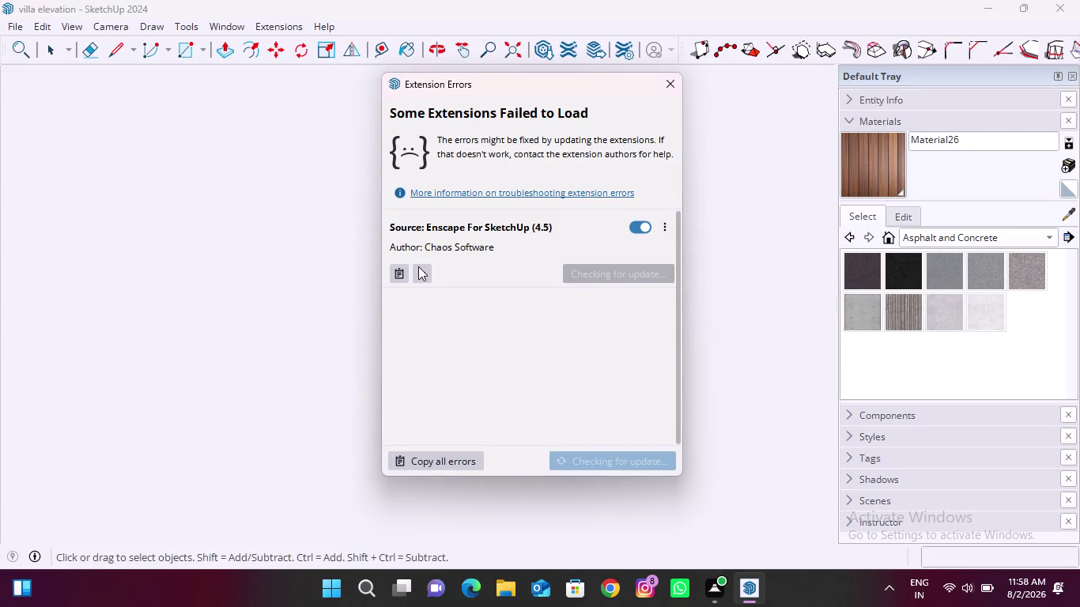
Close the Extension Errors notice to reveal the villa elevation model.
click(672, 80)
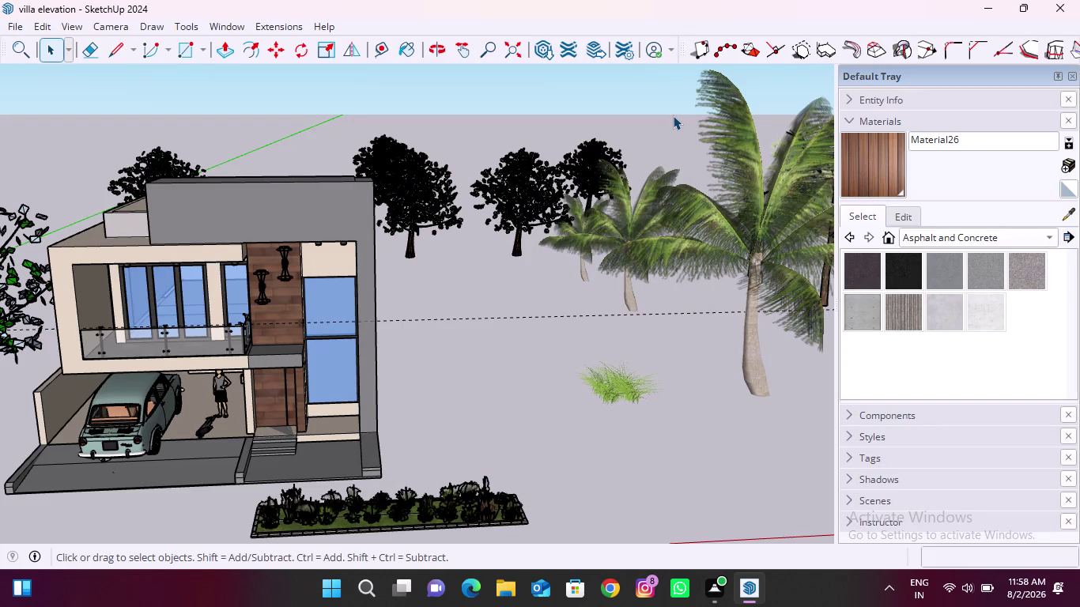
scroll(down, 3)
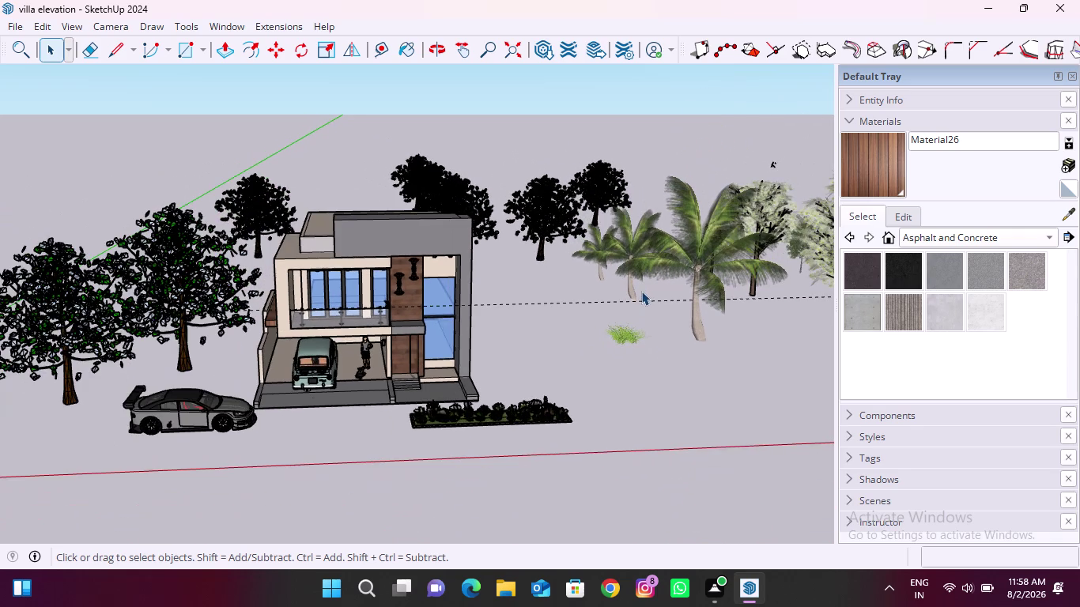
Delete a stray item, open the villa group, and start moving the carport woman figure.
scroll(up, 3)
scroll(up, 3)
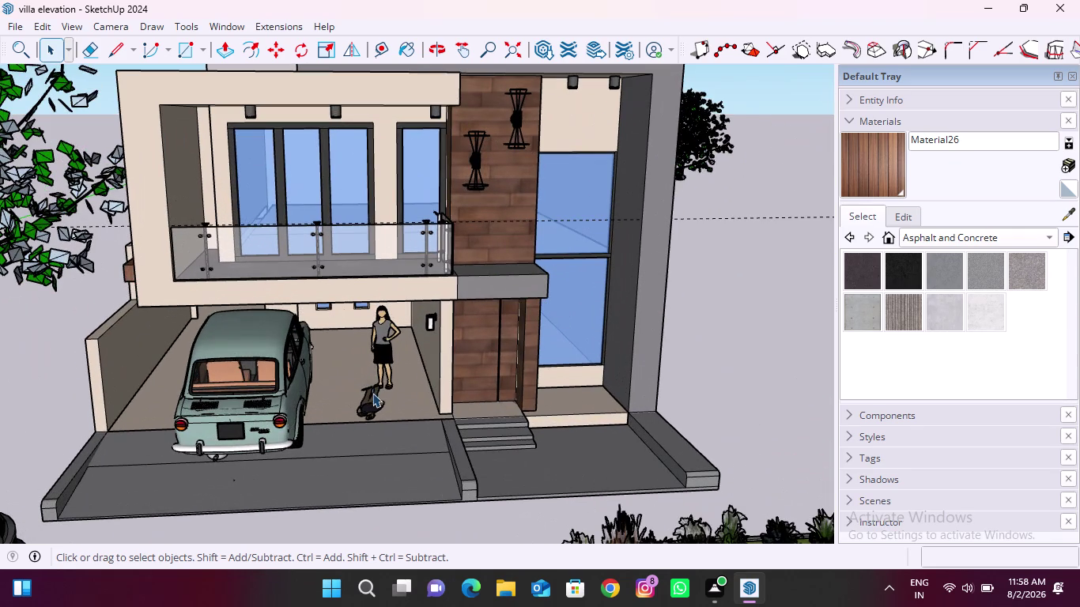
click(372, 393)
key(Delete)
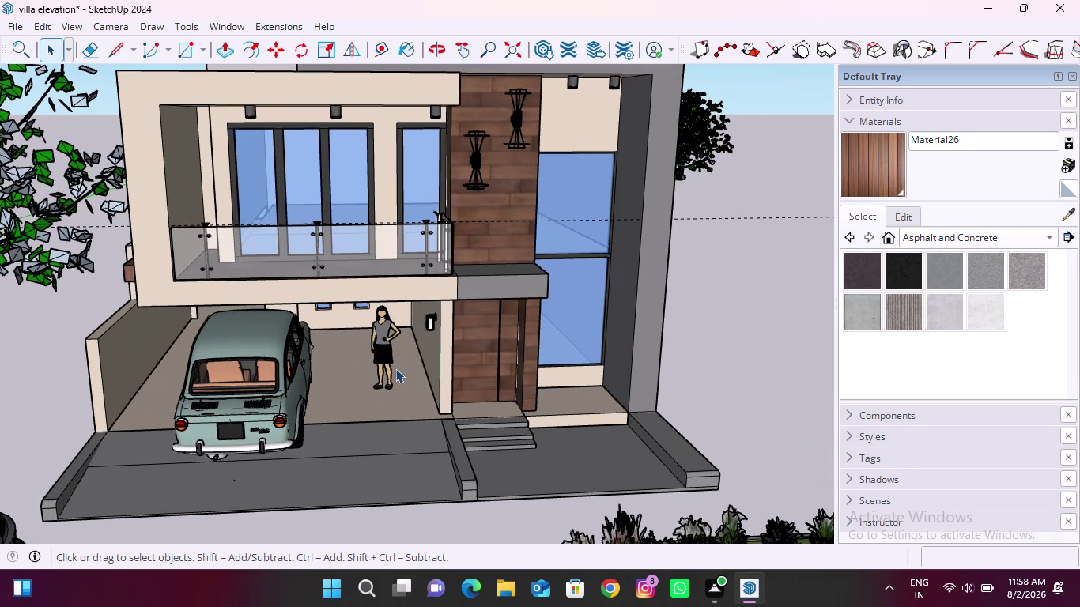
click(389, 355)
double_click(388, 355)
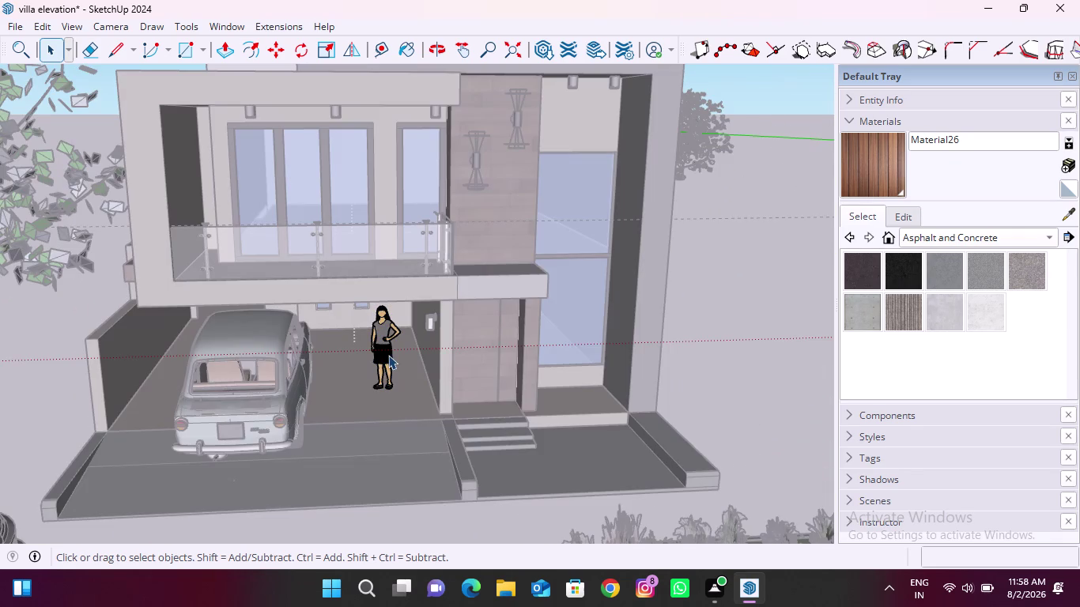
click(388, 365)
key(m)
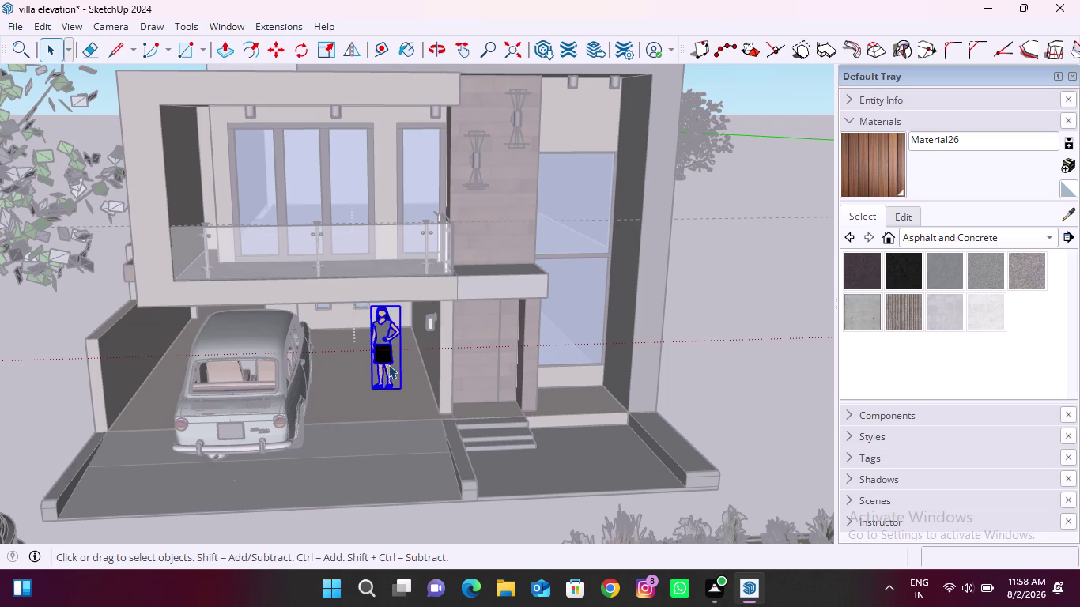
click(398, 386)
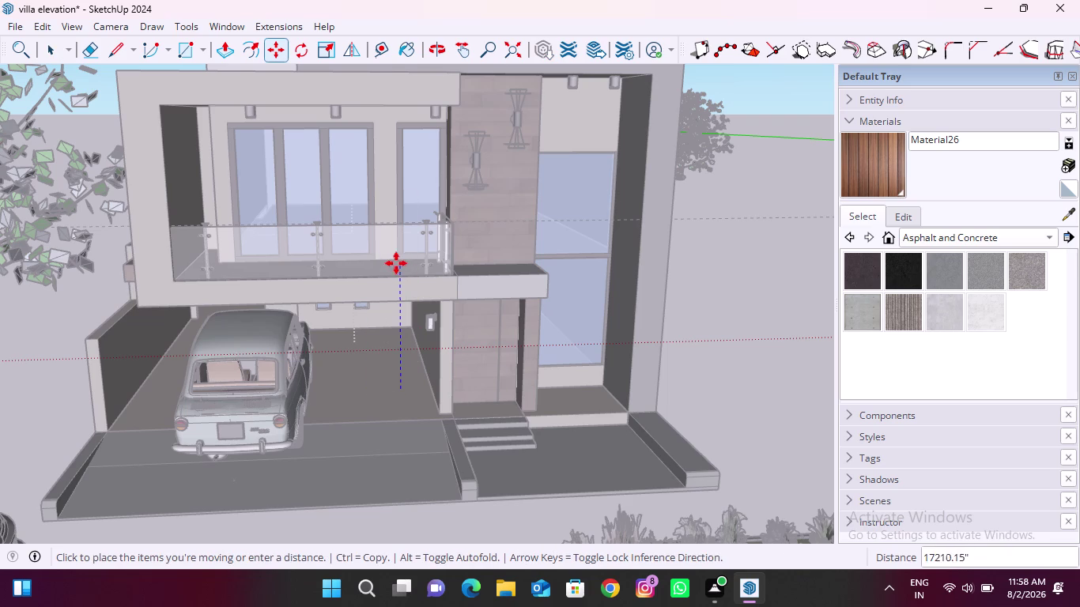
Set the woman figure down on the upper-floor balcony floor, repositioning it after orbiting.
middle_drag(396, 276, 384, 312)
scroll(up, 3)
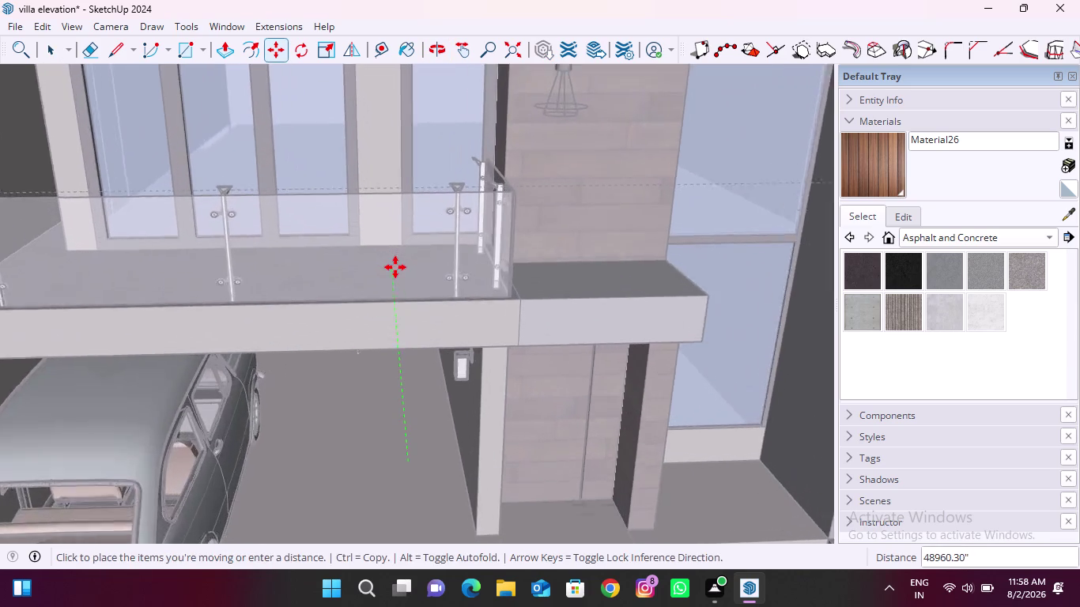
scroll(up, 3)
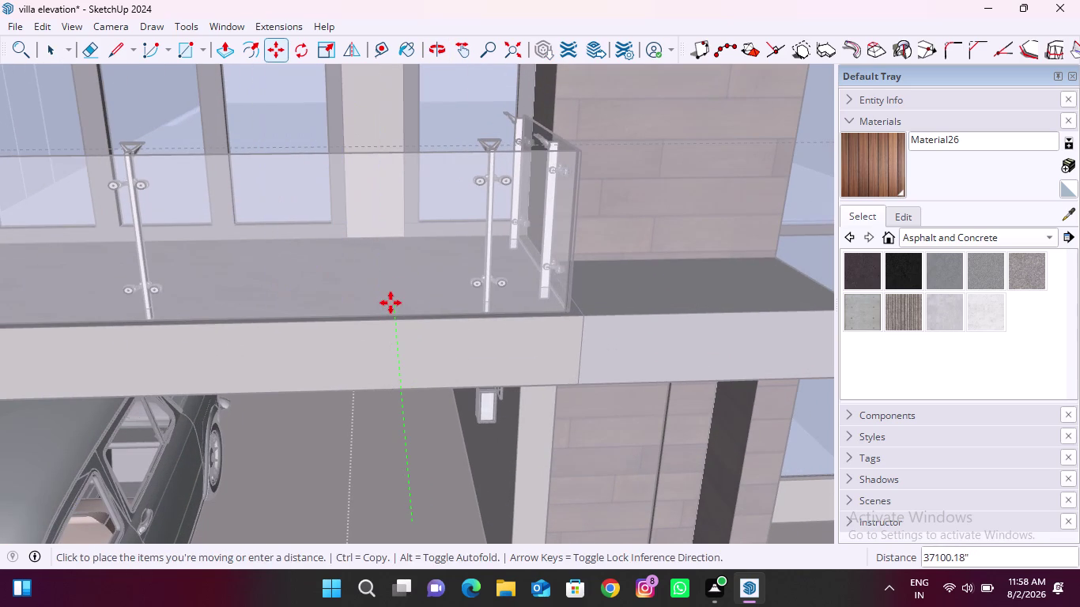
click(380, 310)
middle_drag(391, 274, 361, 340)
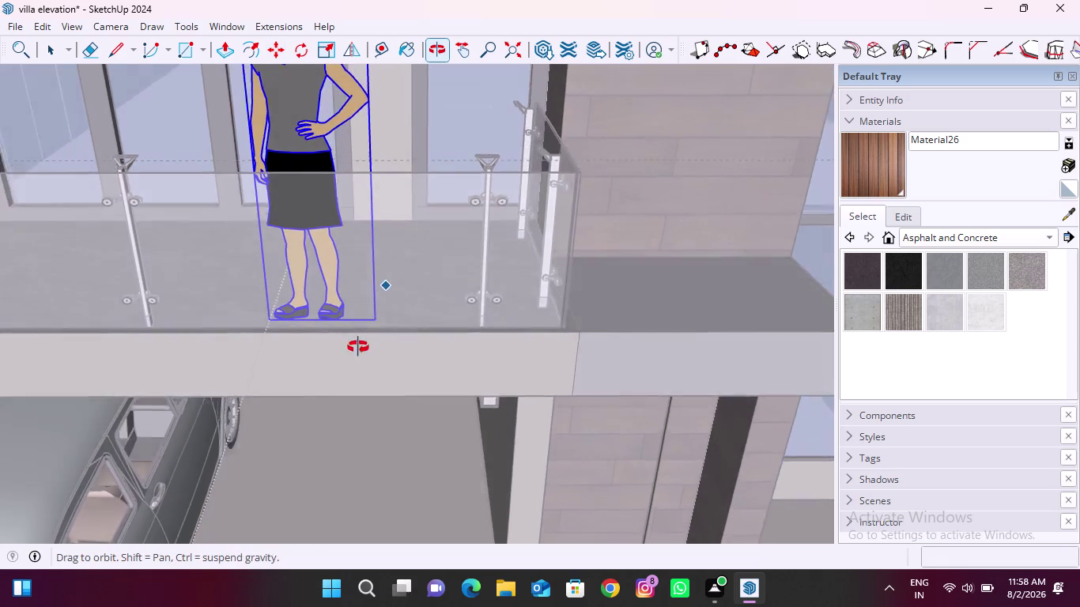
middle_drag(361, 339, 345, 367)
middle_drag(360, 208, 299, 349)
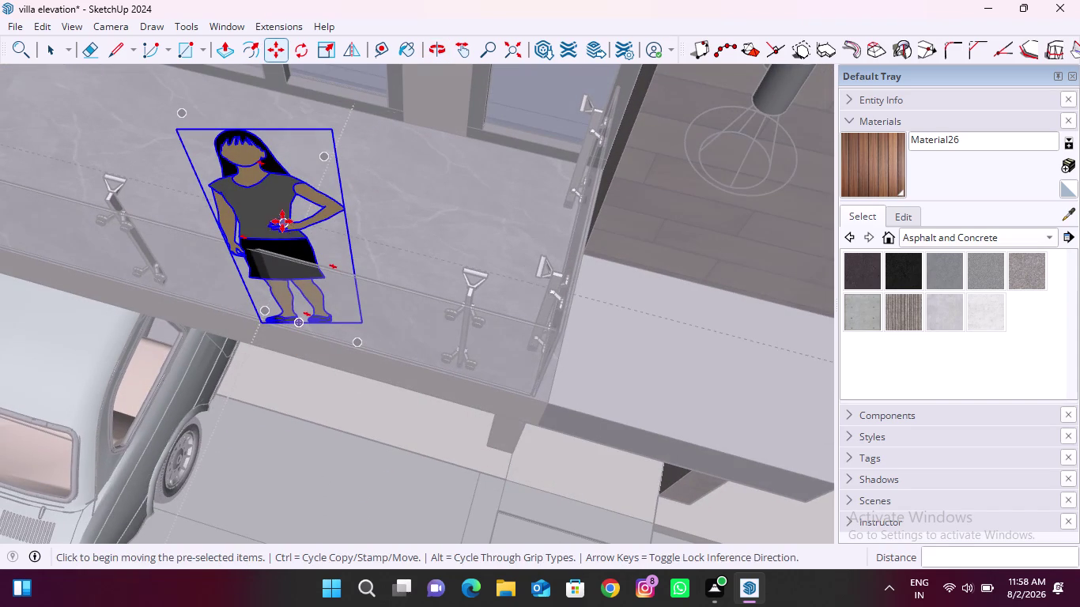
click(283, 220)
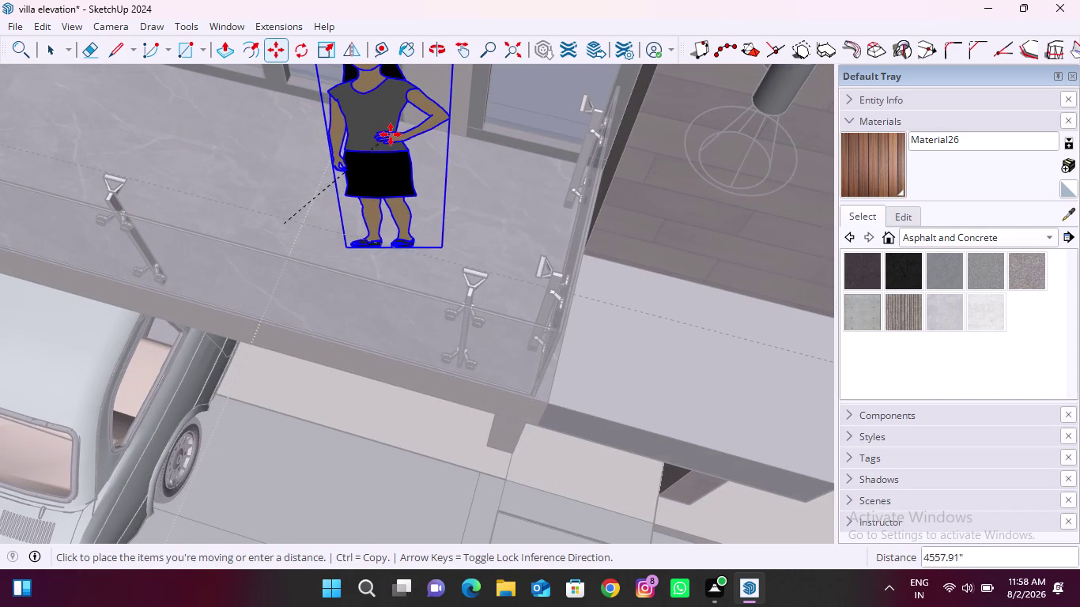
click(405, 118)
Orbit out to the villa front and exit the villa group.
scroll(down, 3)
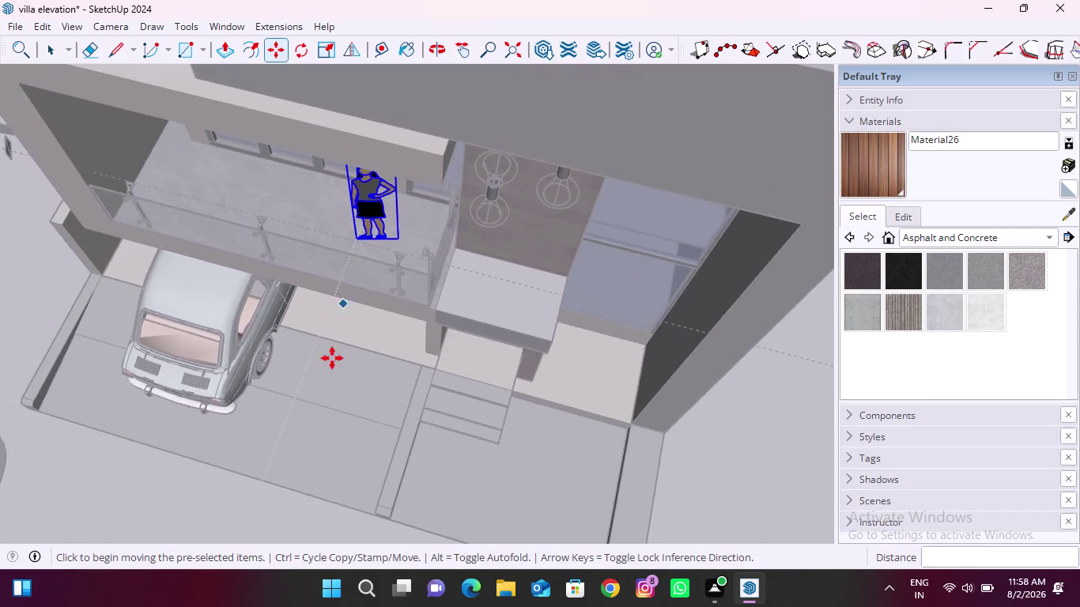
middle_drag(341, 349, 453, 272)
key(space)
key(space)
click(743, 306)
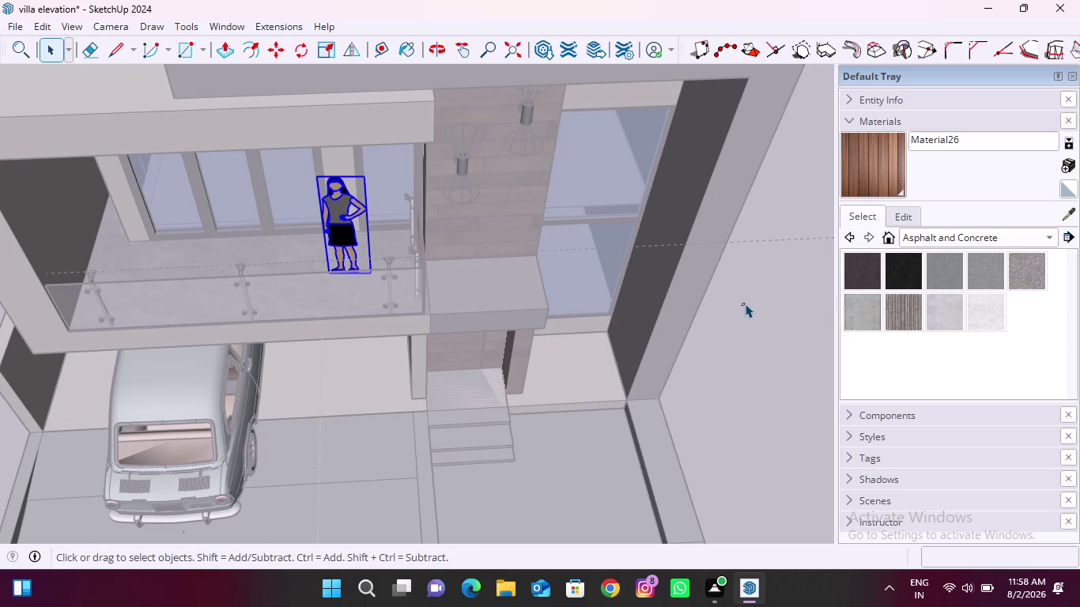
click(753, 303)
click(800, 278)
Delete another selected object and orbit to view the whole villa site.
scroll(down, 3)
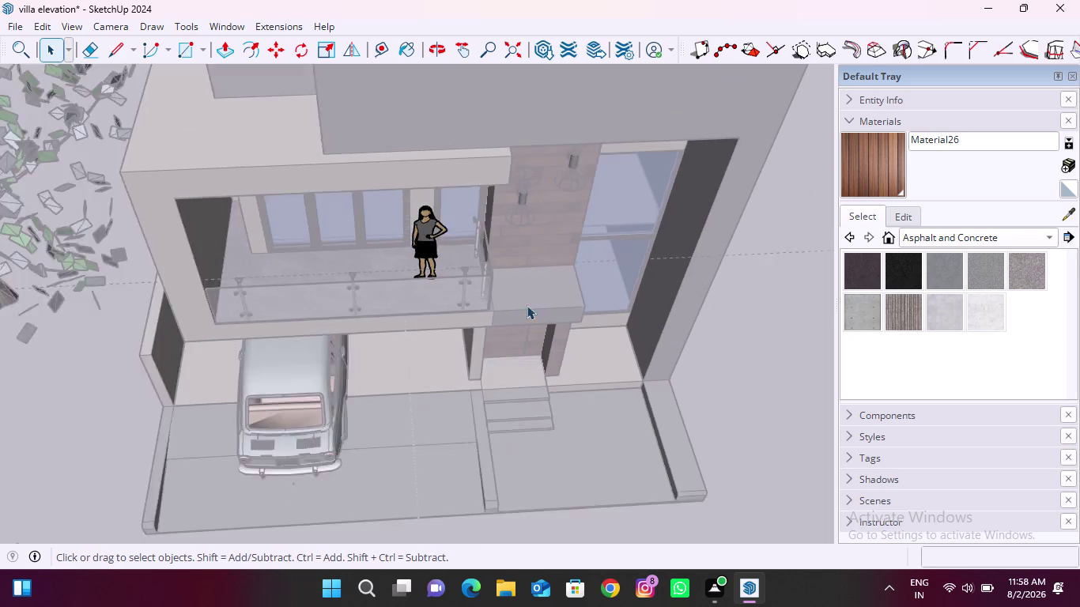
scroll(down, 3)
key(Escape)
key(Escape)
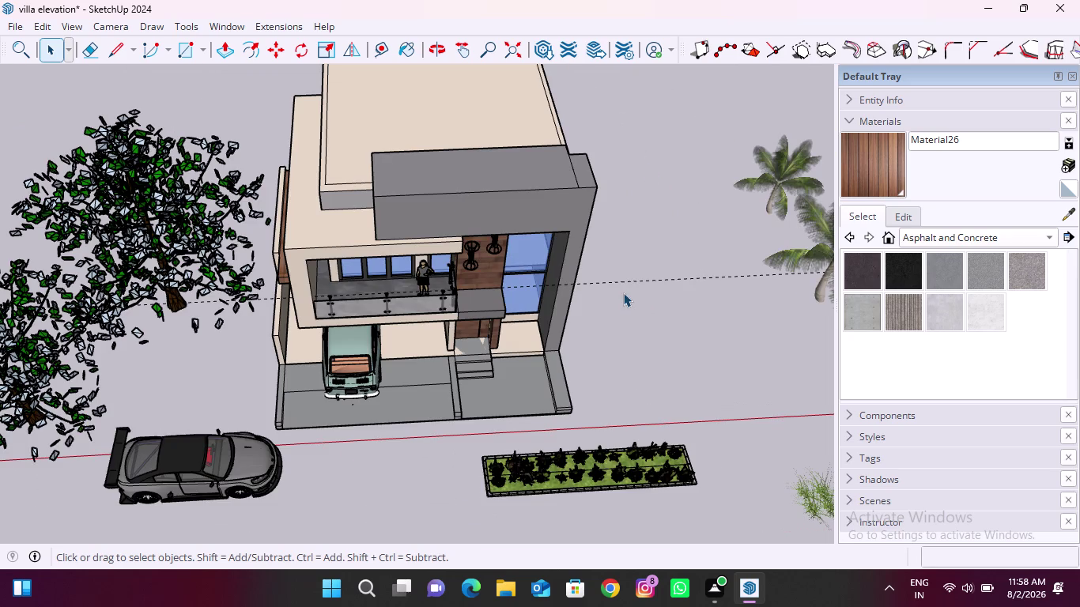
click(634, 282)
key(Delete)
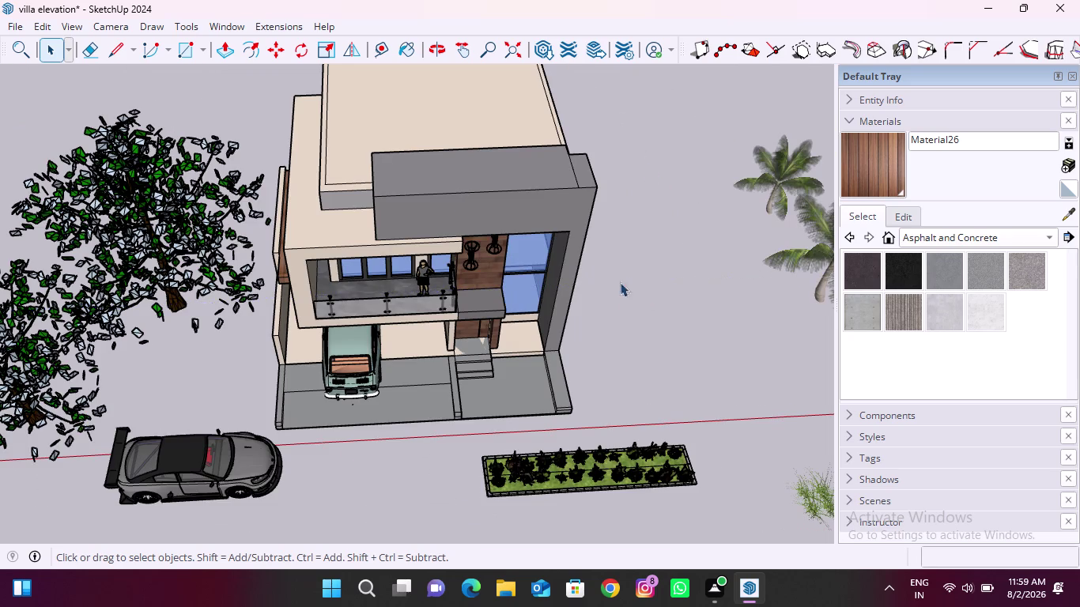
scroll(down, 3)
middle_drag(472, 405, 417, 267)
scroll(up, 3)
click(233, 21)
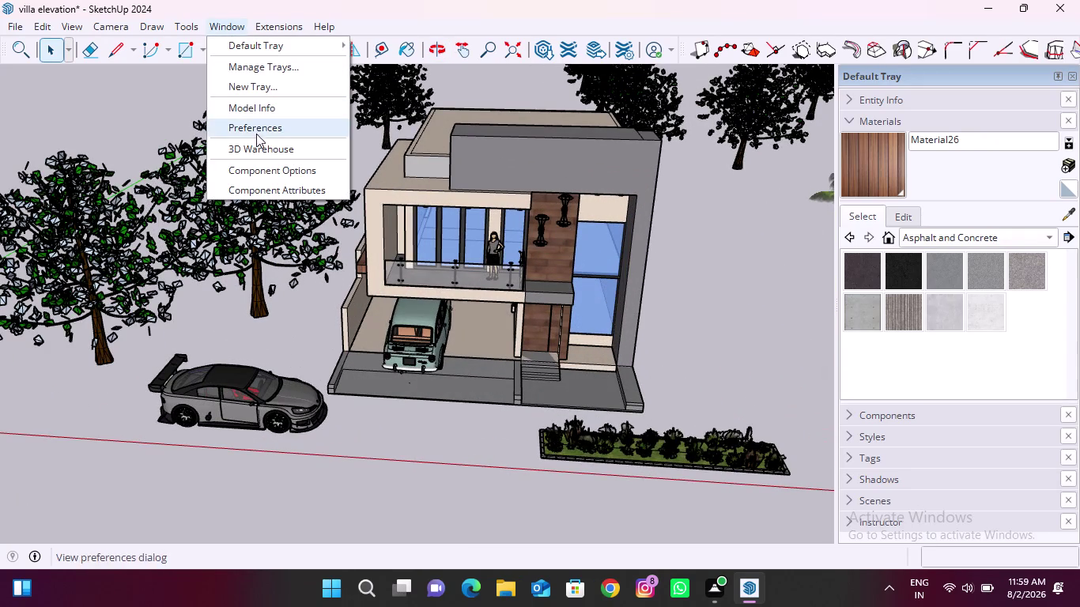
Open 3D Warehouse and search 'flower pots', returning 1,114 model results.
click(259, 144)
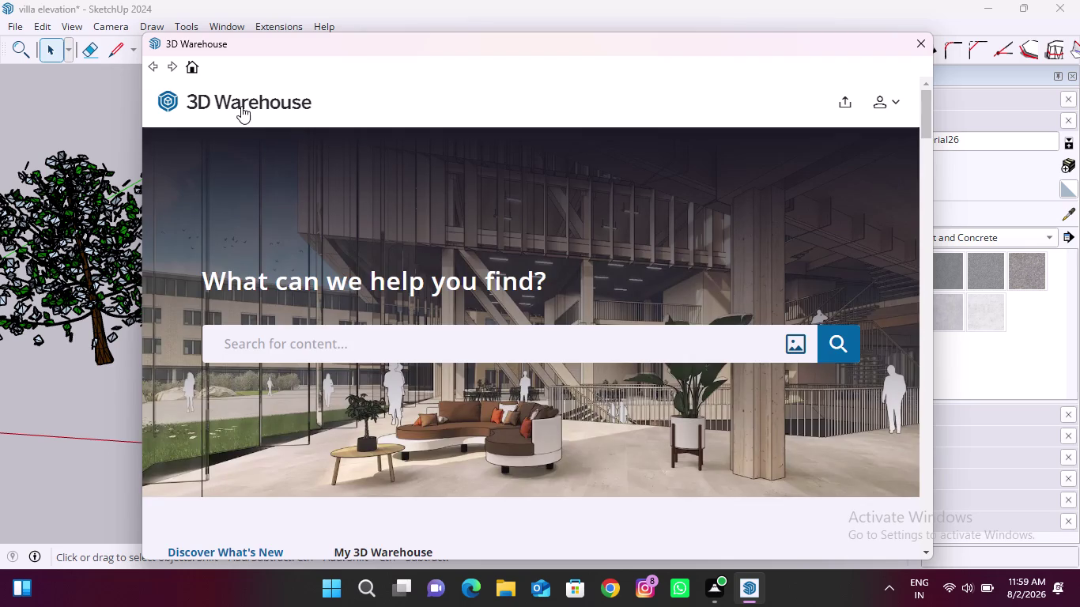
click(369, 351)
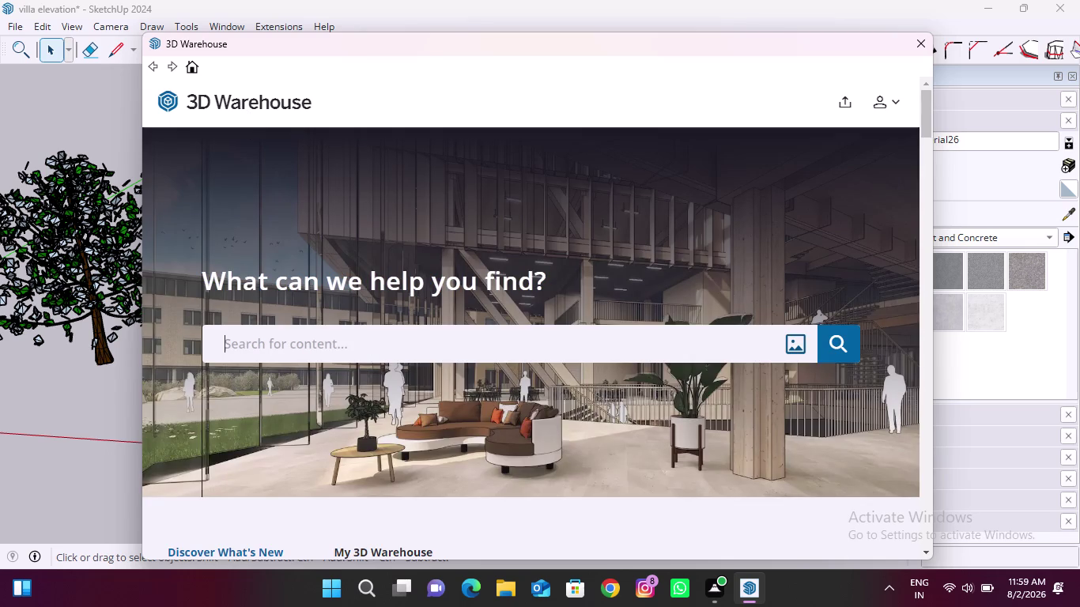
text(f)
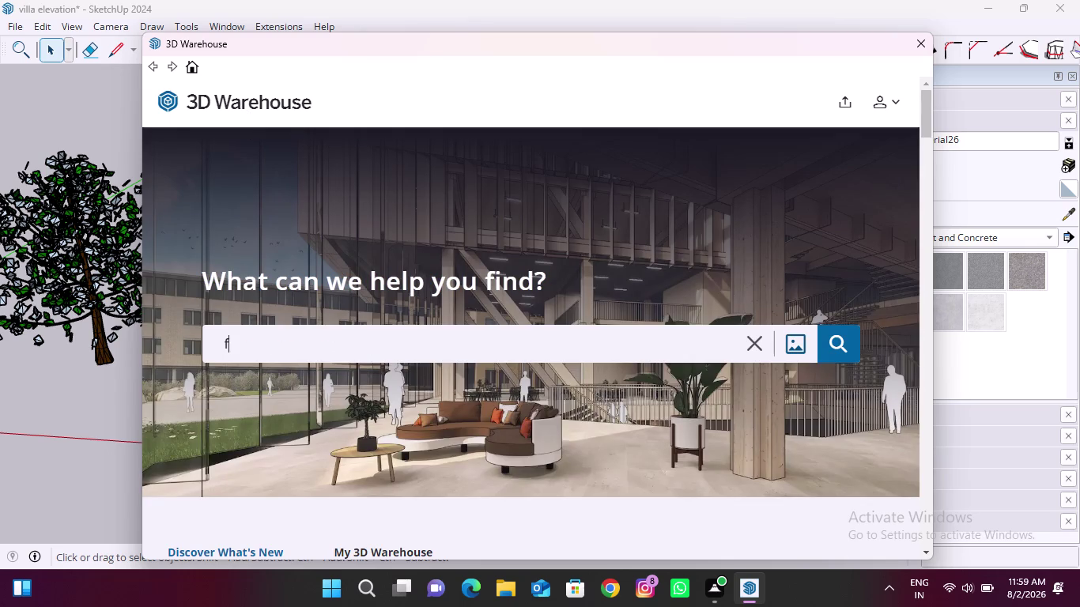
text(lower p)
text(ots)
key(Return)
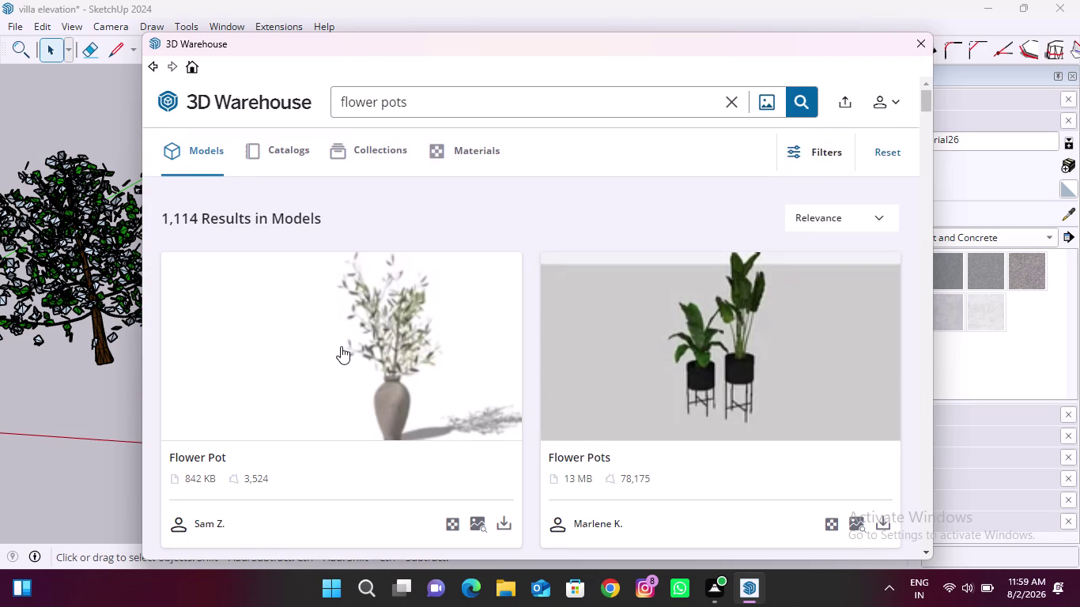
Scroll the flower pots results and download the Flower_pot 09 model.
scroll(down, 3)
scroll(down, 3)
scroll(down, 3)
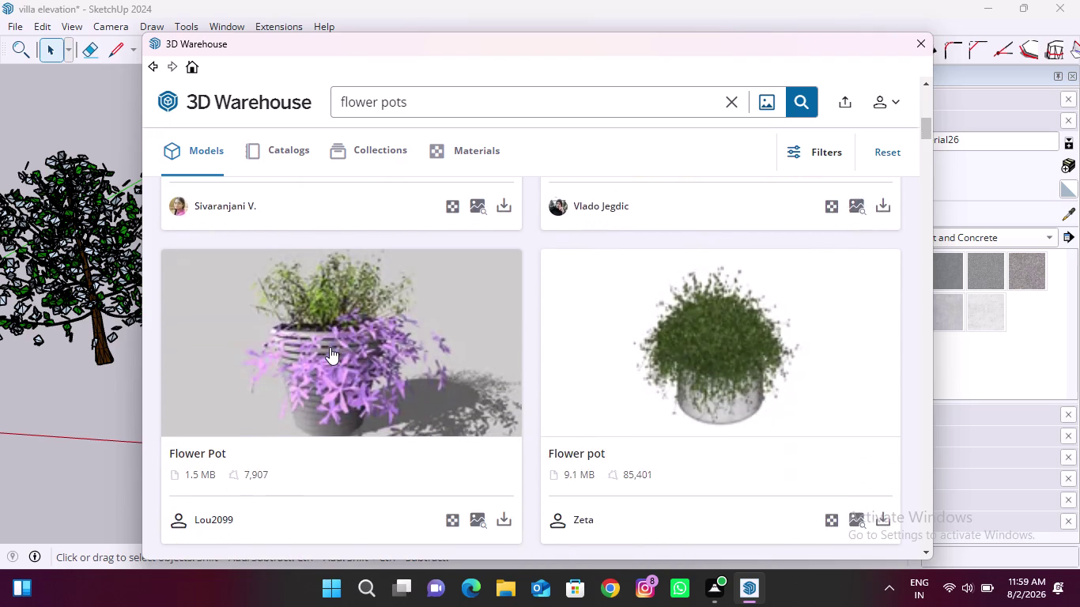
scroll(down, 3)
scroll(down, 3)
scroll(down, 3)
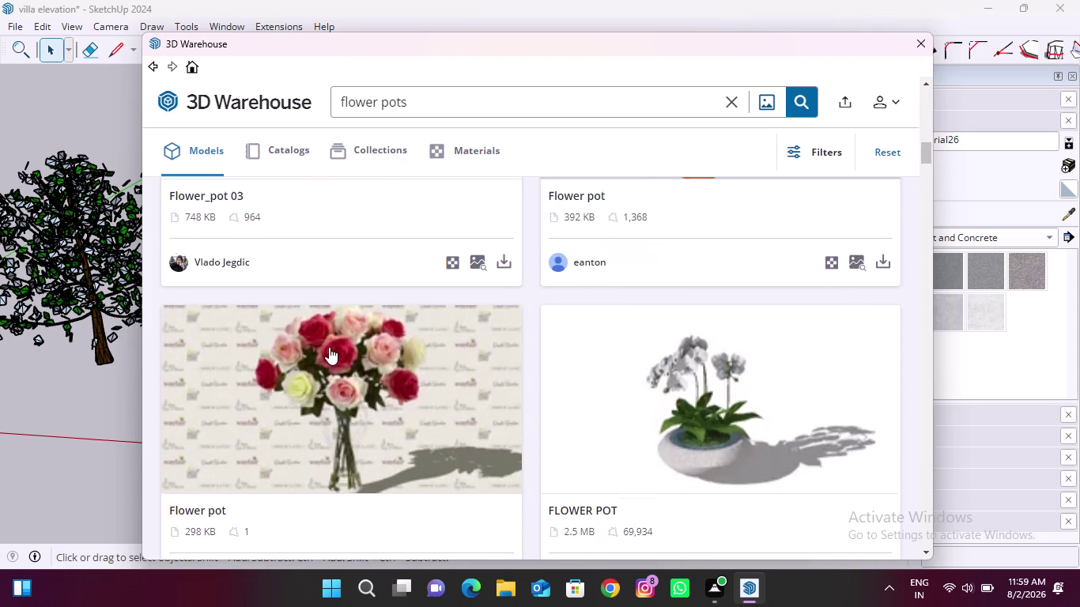
scroll(down, 3)
scroll(down, 3)
scroll(down, 3)
scroll(down, 3)
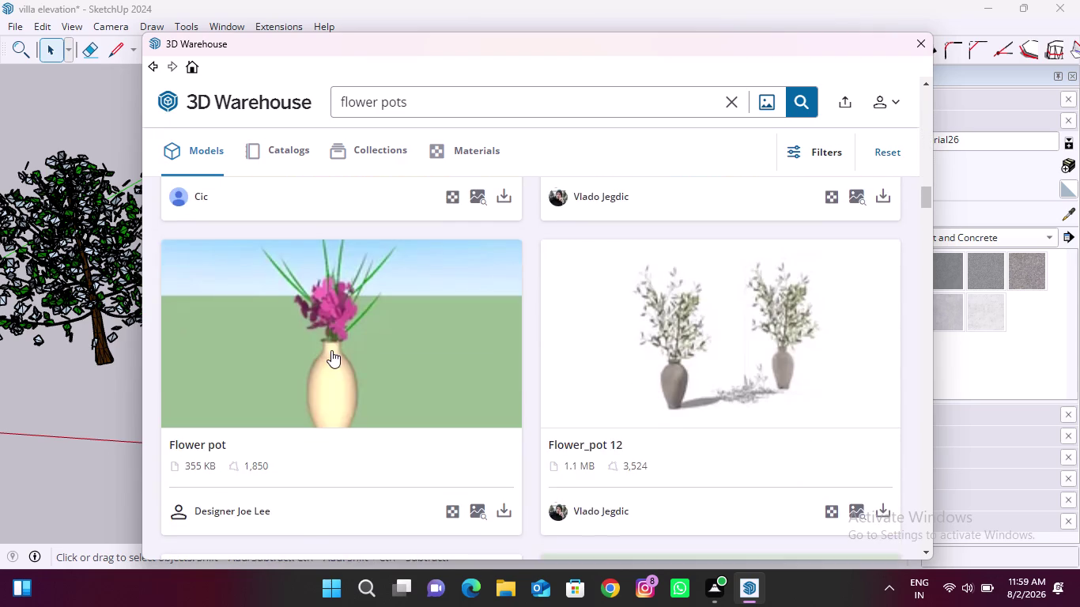
scroll(down, 3)
scroll(down, 3)
scroll(down, 3)
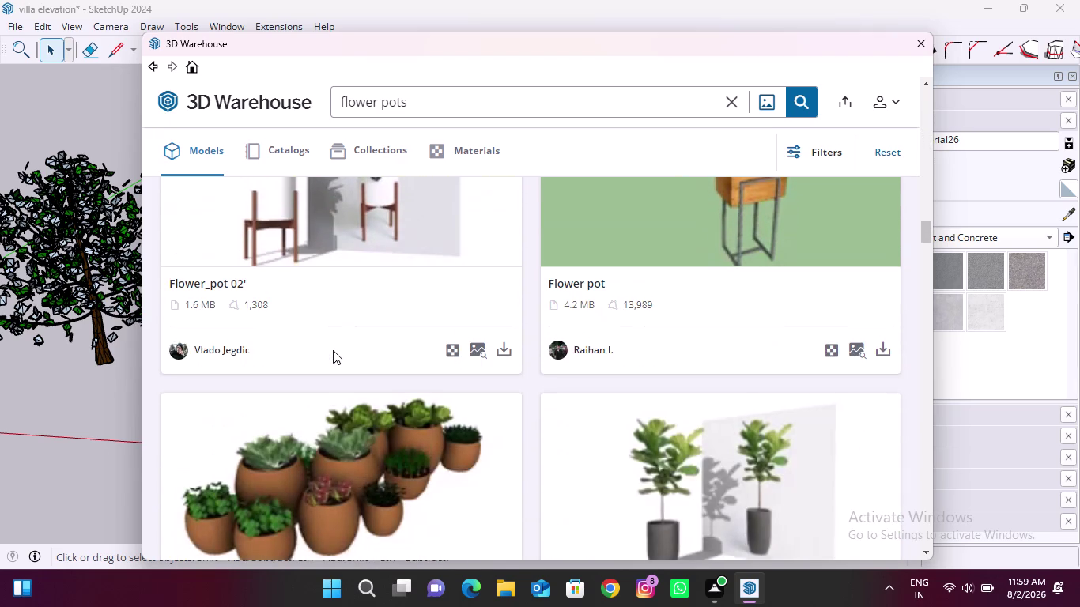
scroll(down, 3)
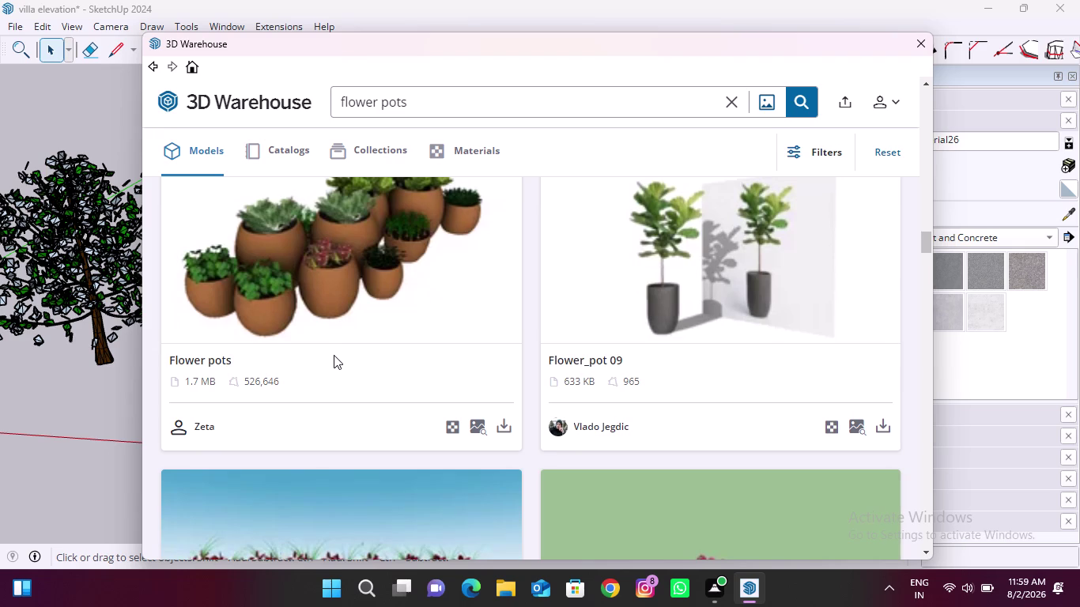
scroll(down, 3)
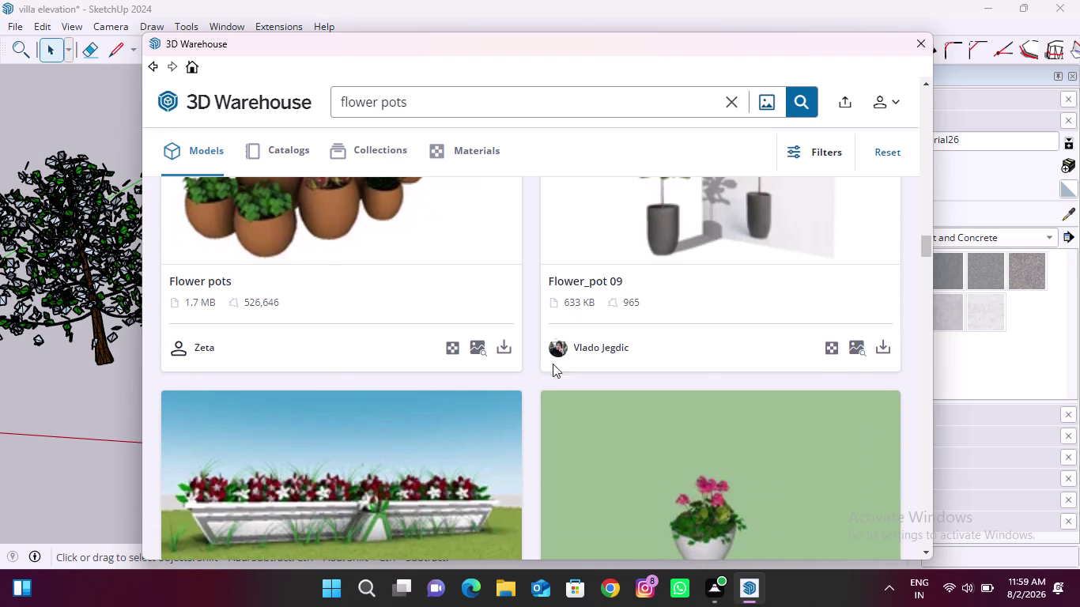
click(881, 347)
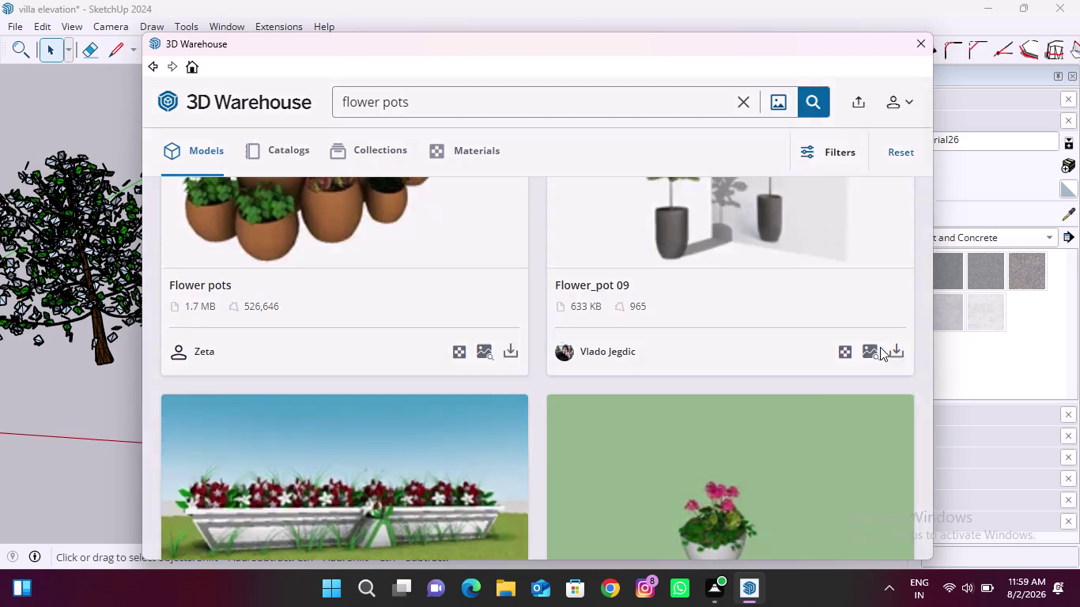
Dismiss the downloads notice, re-download Flower_pot 09, and load it into the model.
scroll(down, 3)
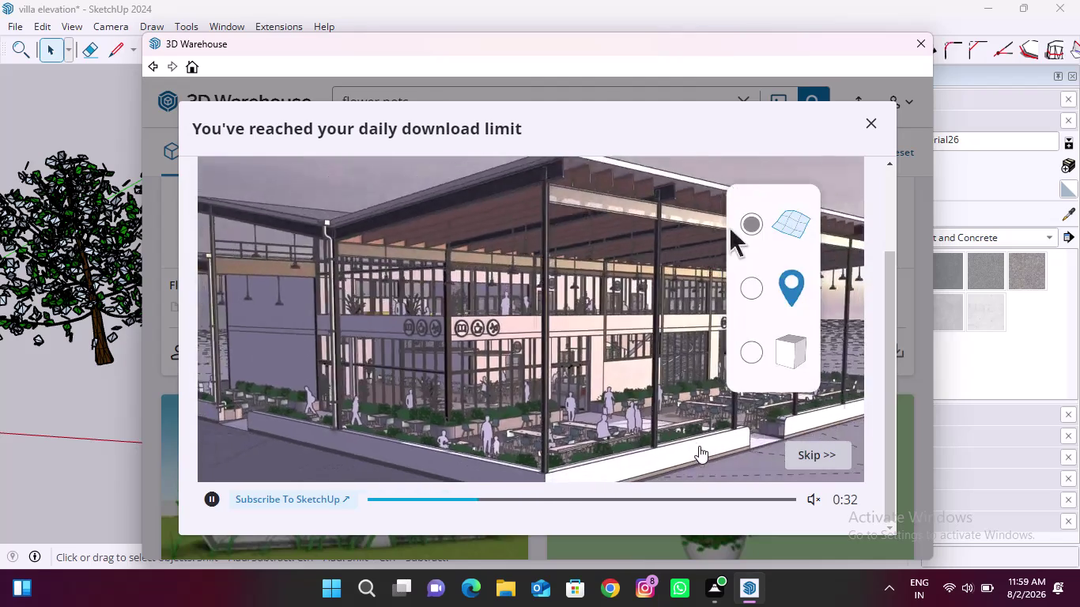
click(821, 448)
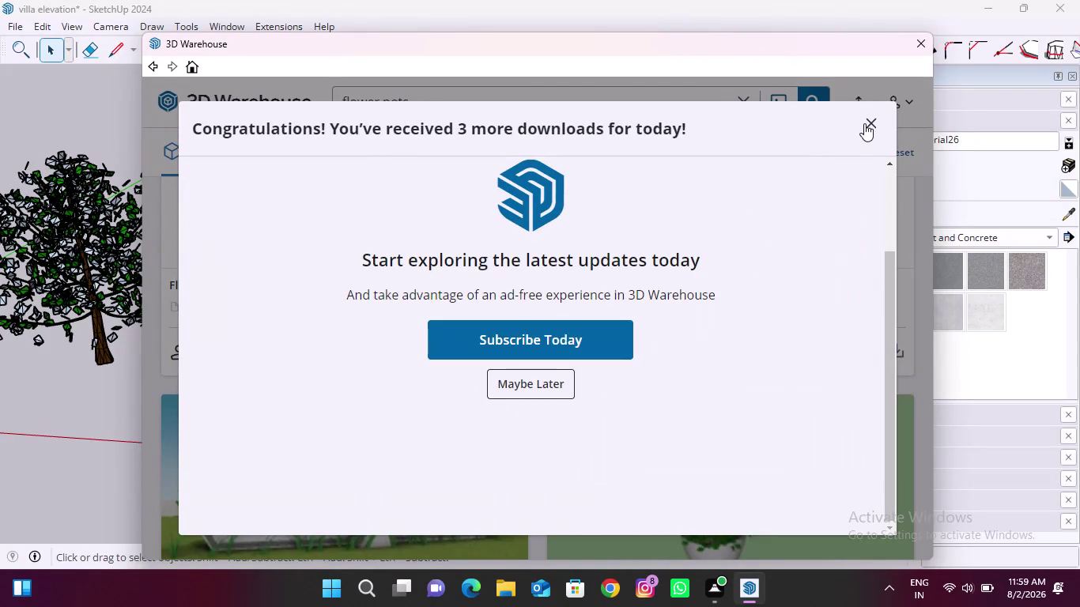
click(869, 123)
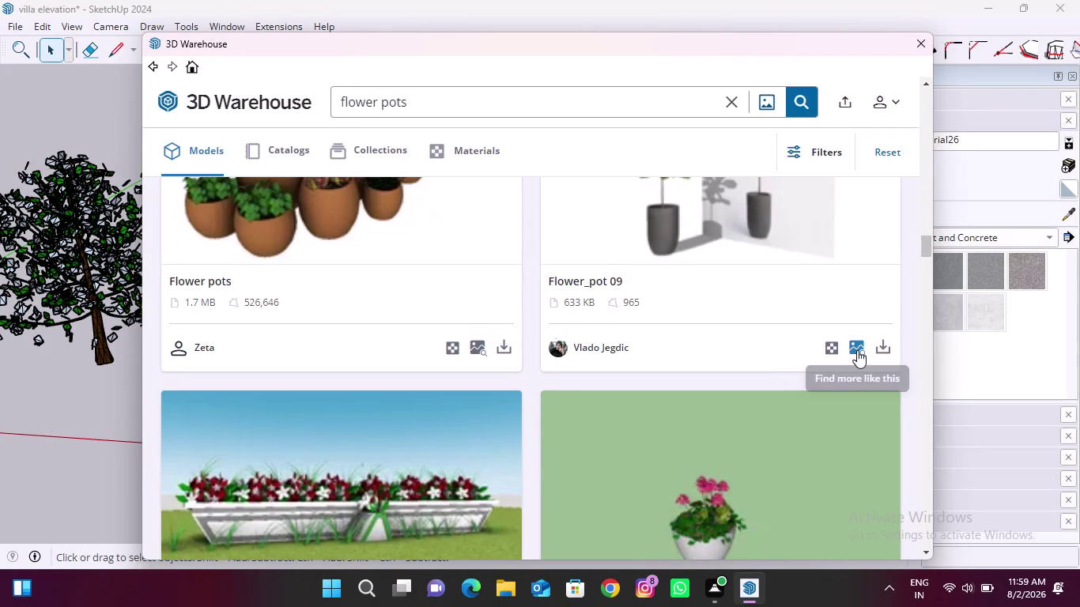
click(889, 352)
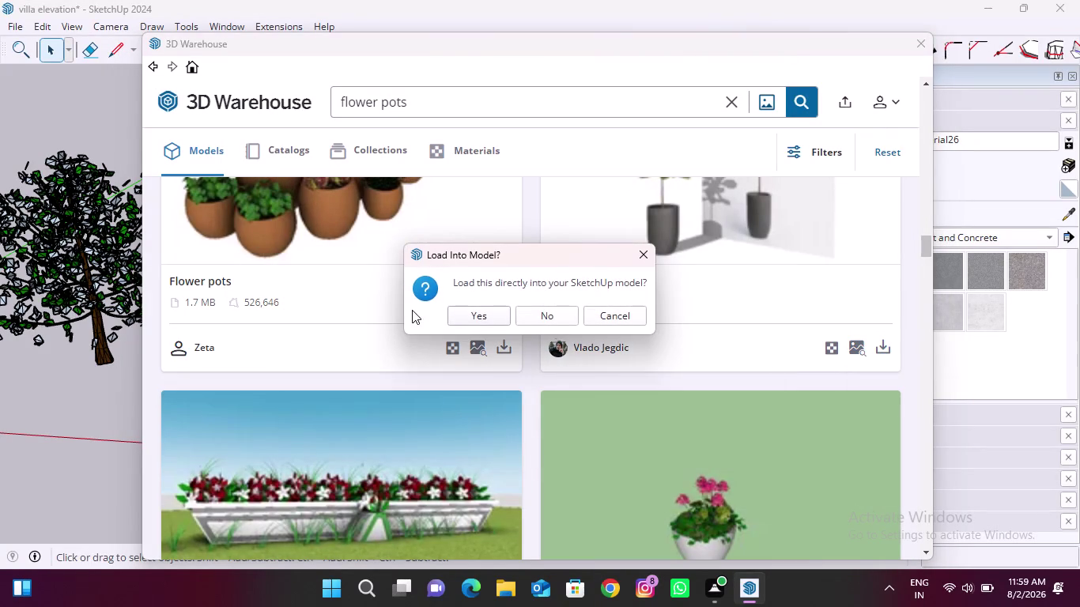
click(499, 315)
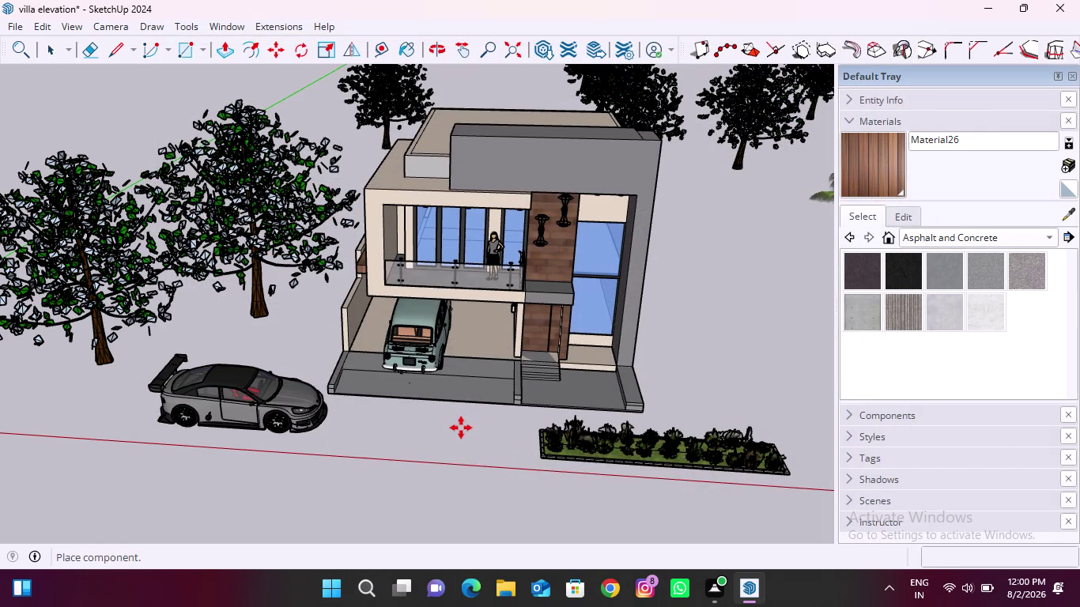
Place the flower pot beside the entrance steps and scale it up from a corner grip.
click(579, 385)
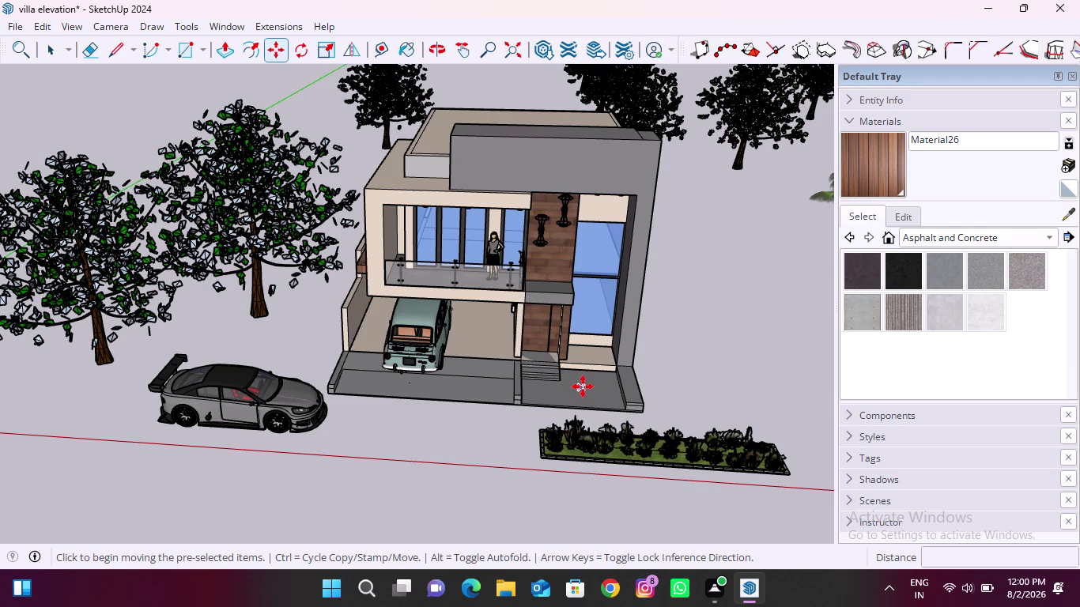
scroll(up, 3)
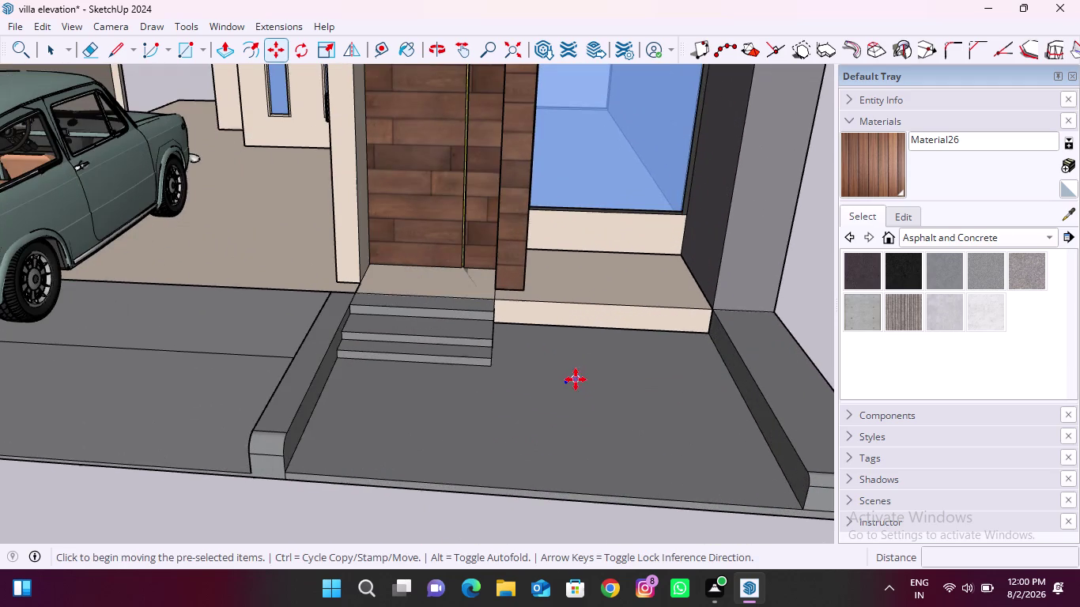
scroll(up, 3)
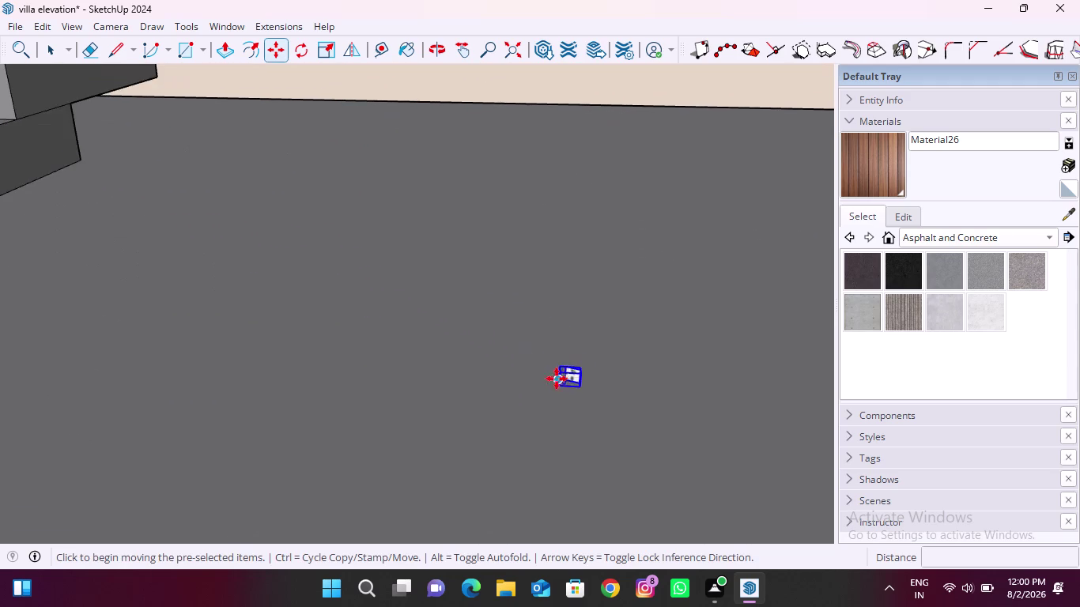
scroll(up, 3)
key(space)
text(s)
scroll(up, 3)
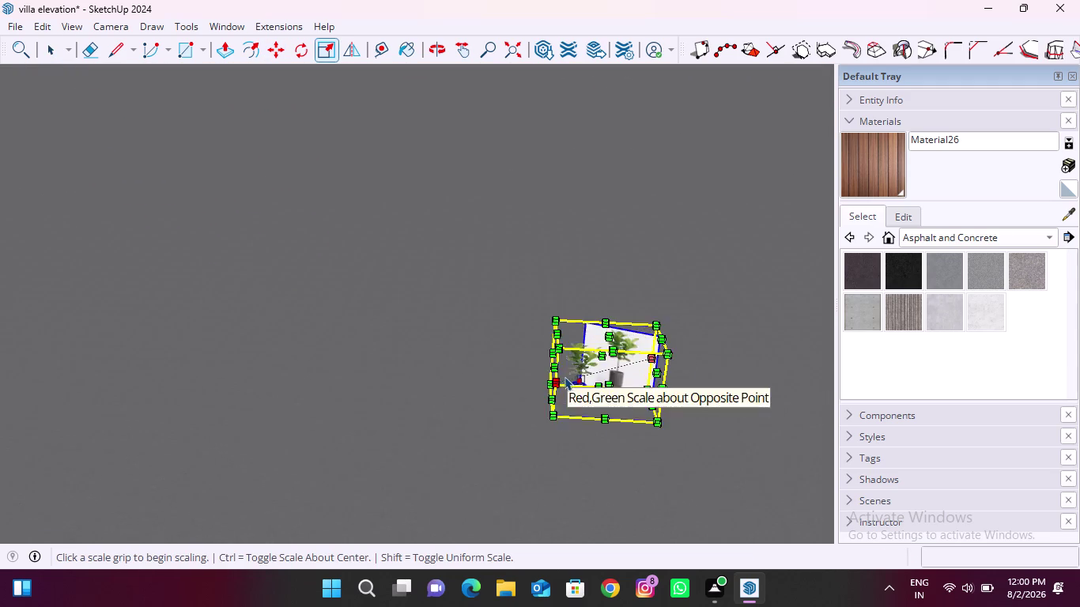
scroll(up, 3)
click(559, 335)
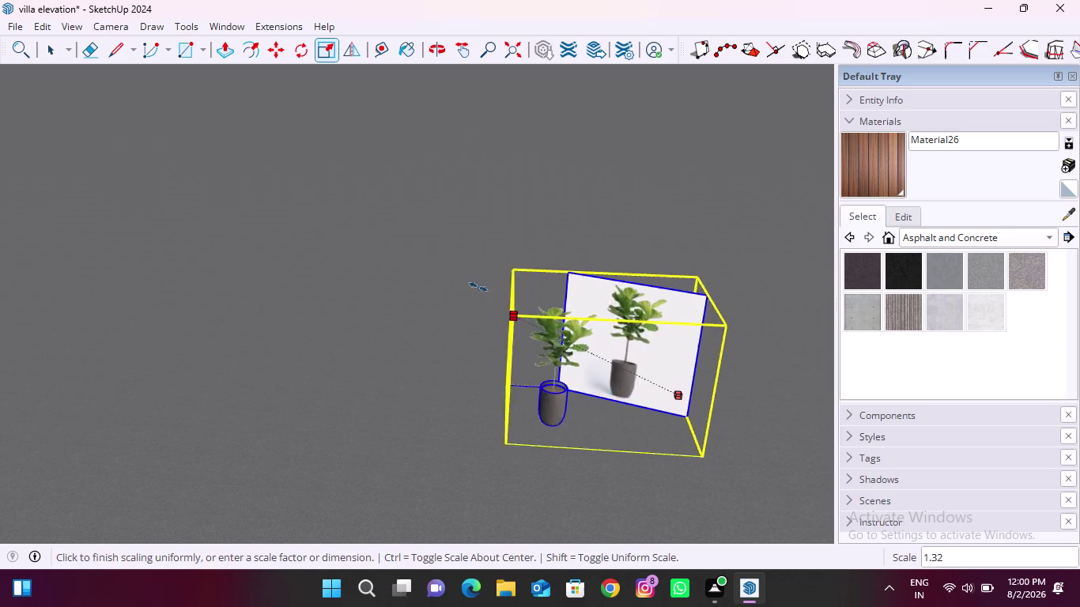
scroll(down, 3)
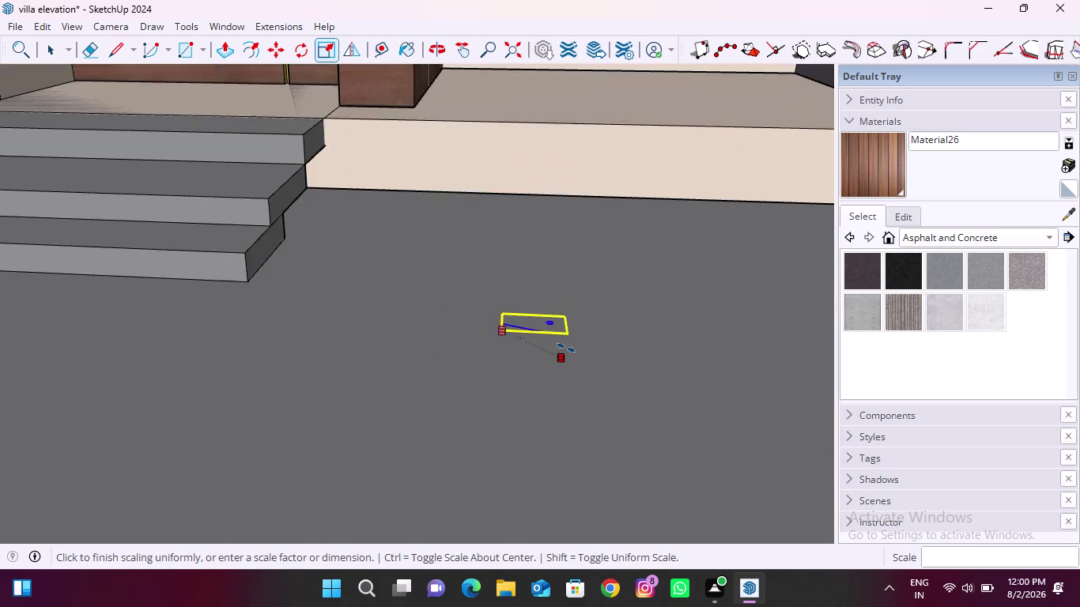
scroll(down, 3)
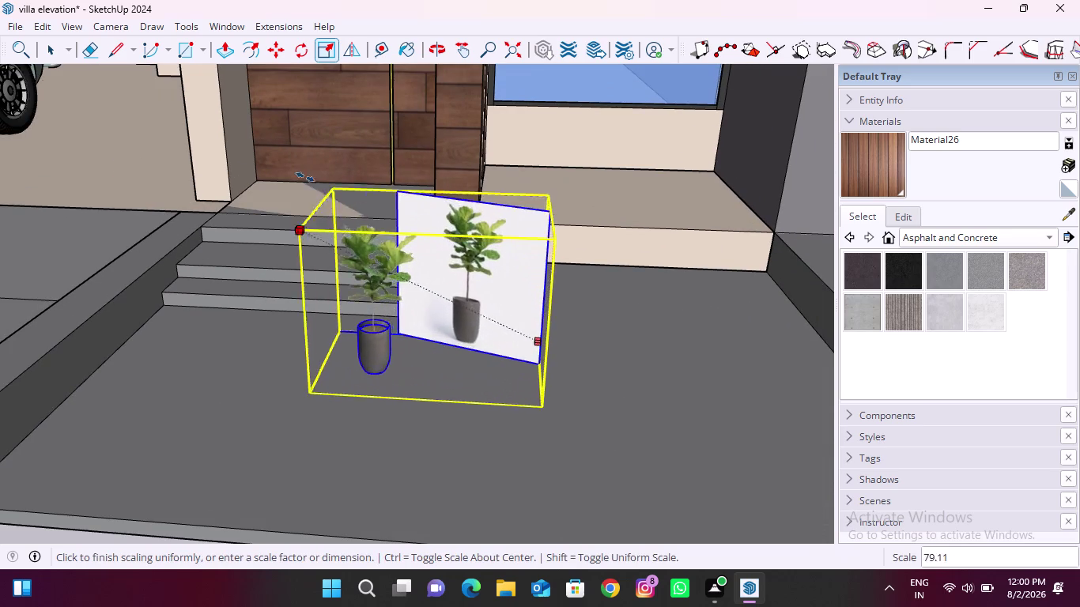
click(191, 171)
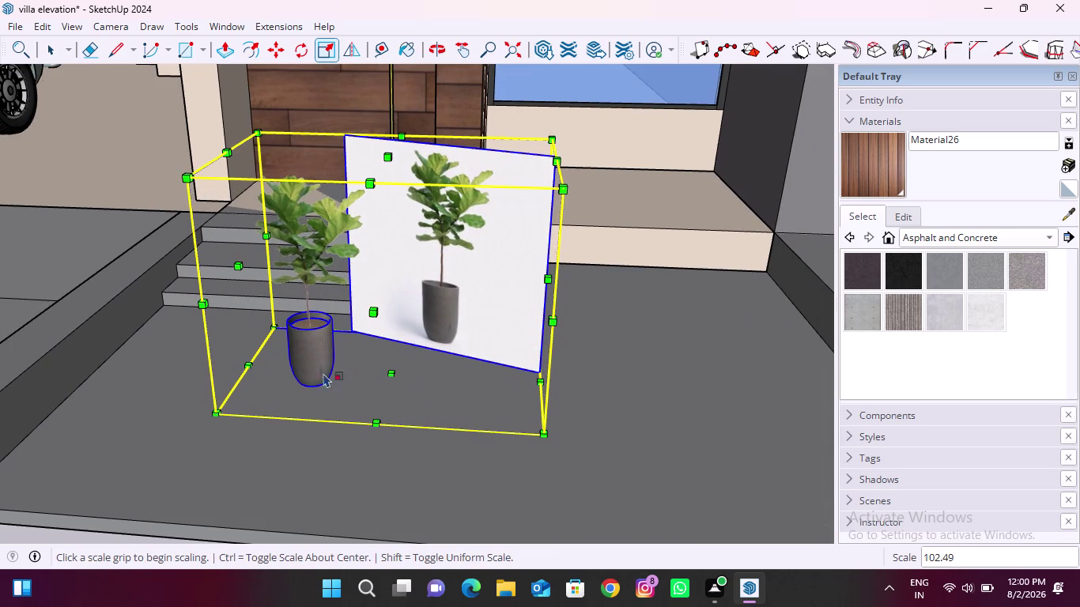
key(space)
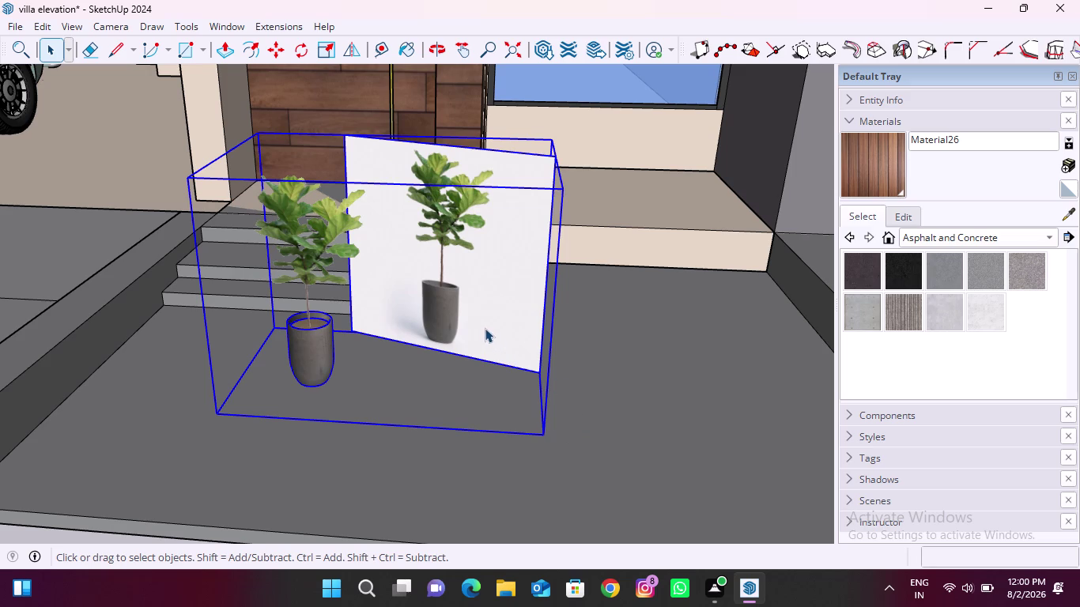
Explode the pot component and delete its white backdrop picture panel.
right_click(485, 328)
click(543, 135)
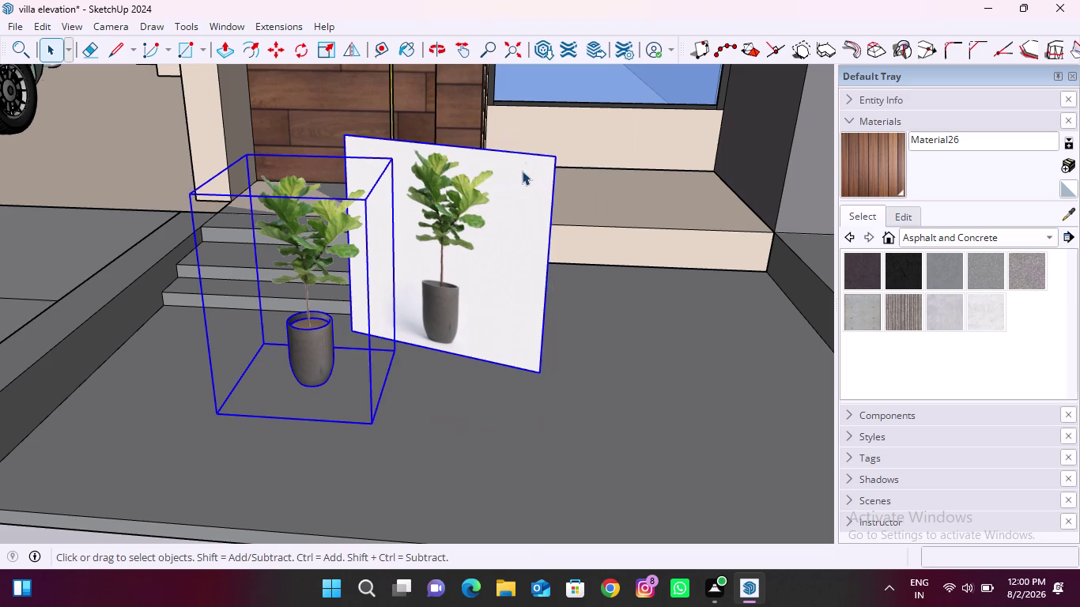
click(499, 238)
key(Delete)
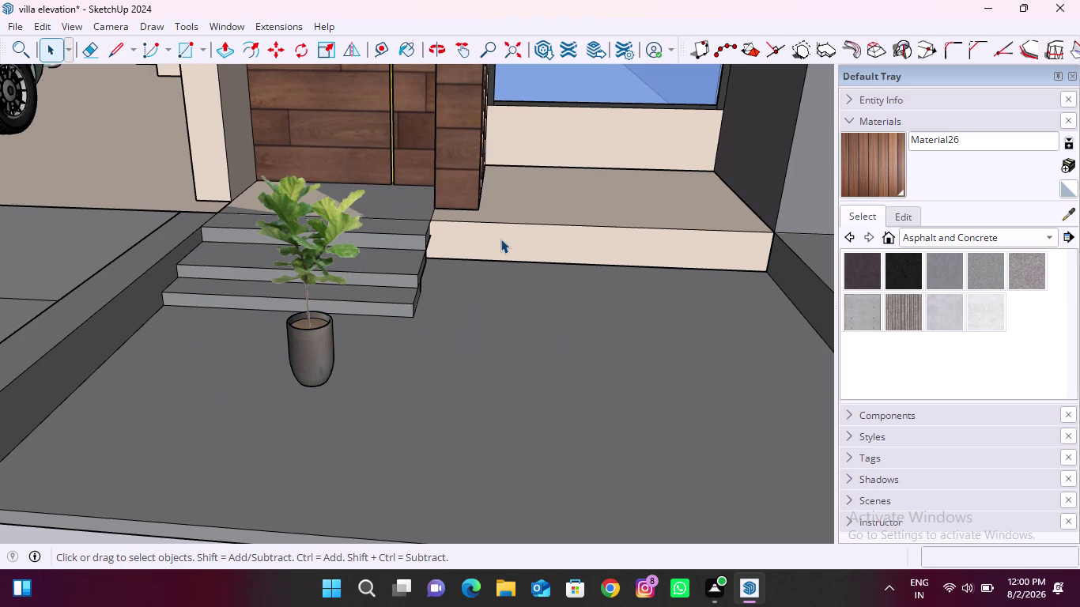
scroll(down, 3)
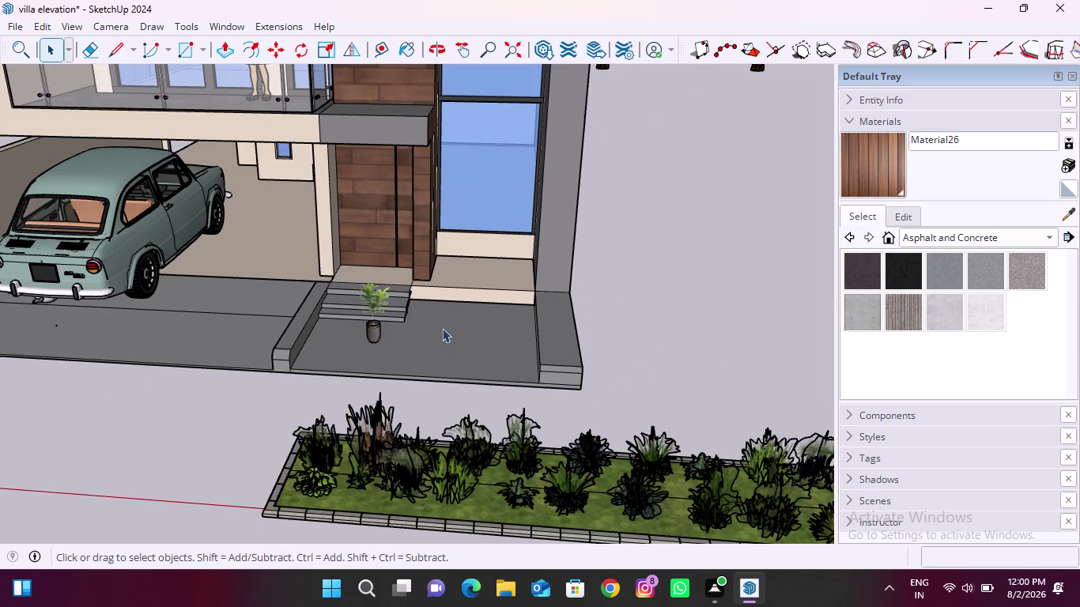
click(218, 22)
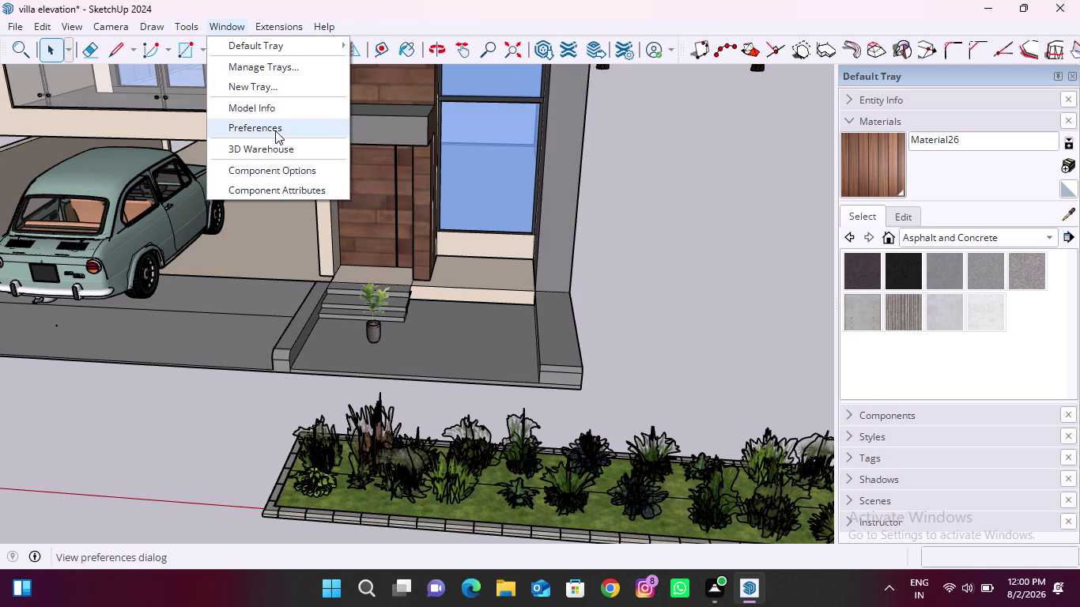
Reopen 3D Warehouse and try downloading the 9.1 MB Flower pot model.
click(273, 148)
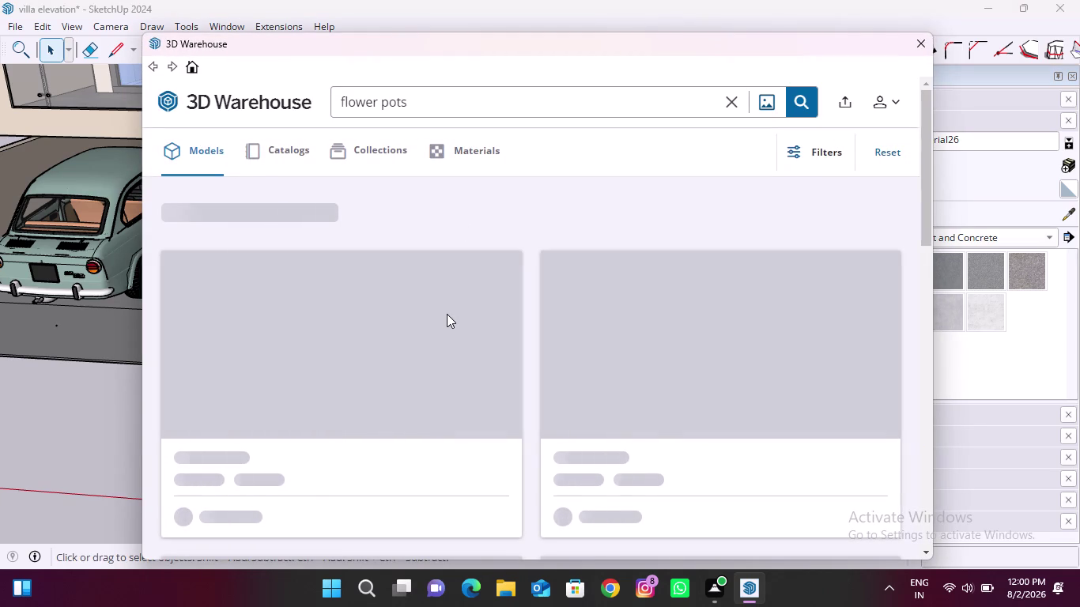
scroll(down, 3)
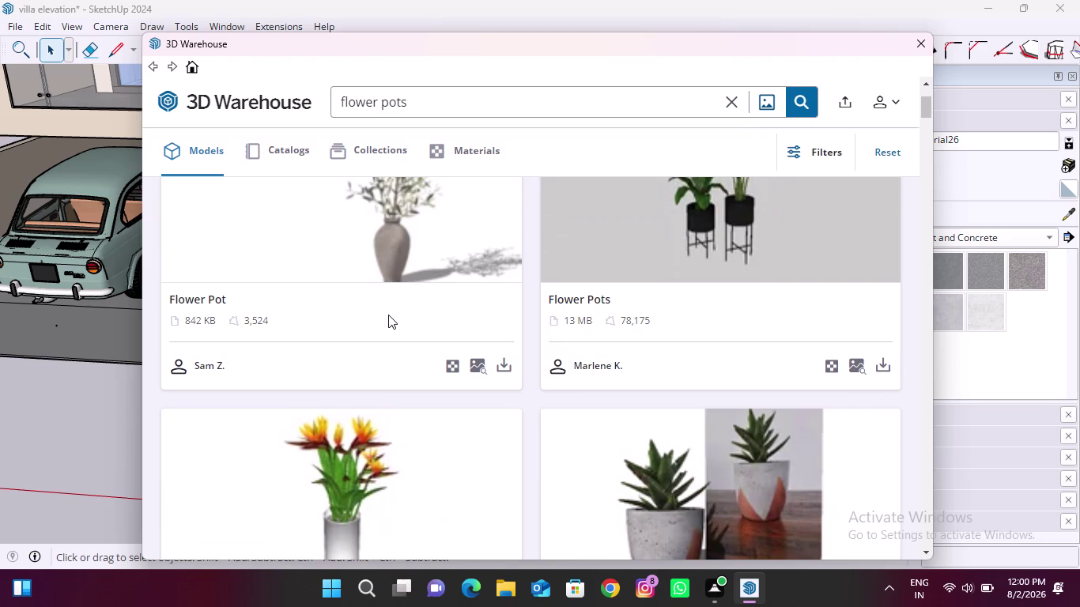
scroll(down, 3)
scroll(up, 3)
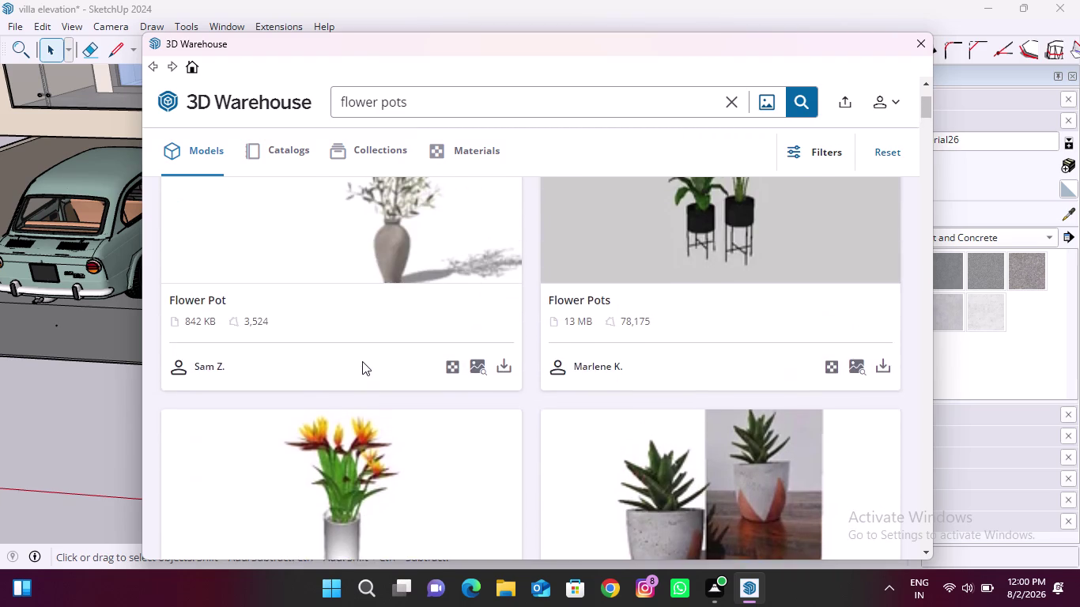
scroll(up, 3)
scroll(down, 3)
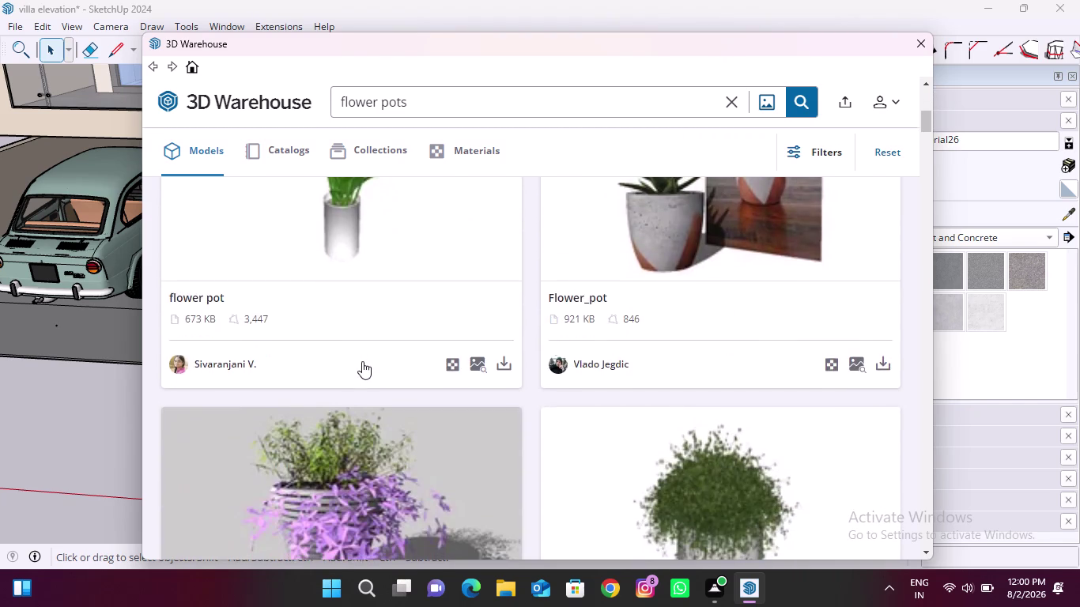
scroll(down, 3)
scroll(down, 3)
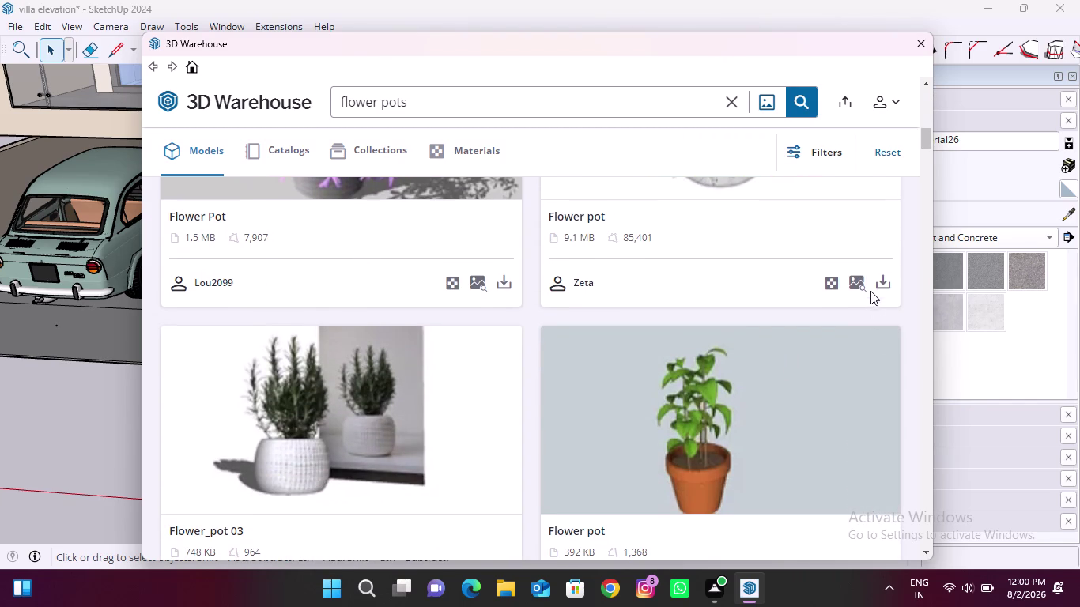
click(878, 288)
click(490, 319)
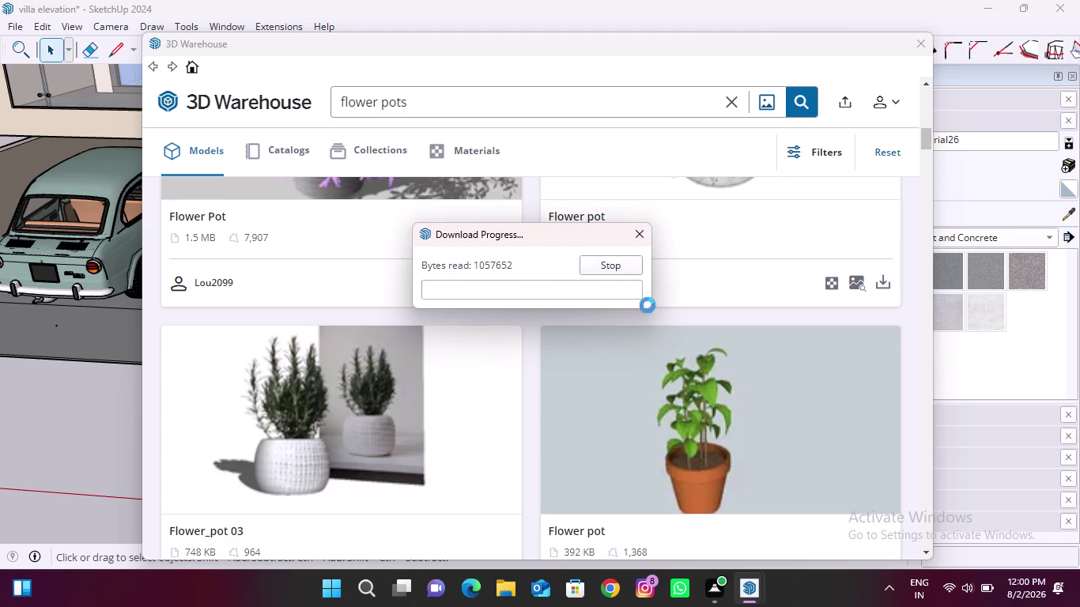
click(650, 237)
click(538, 289)
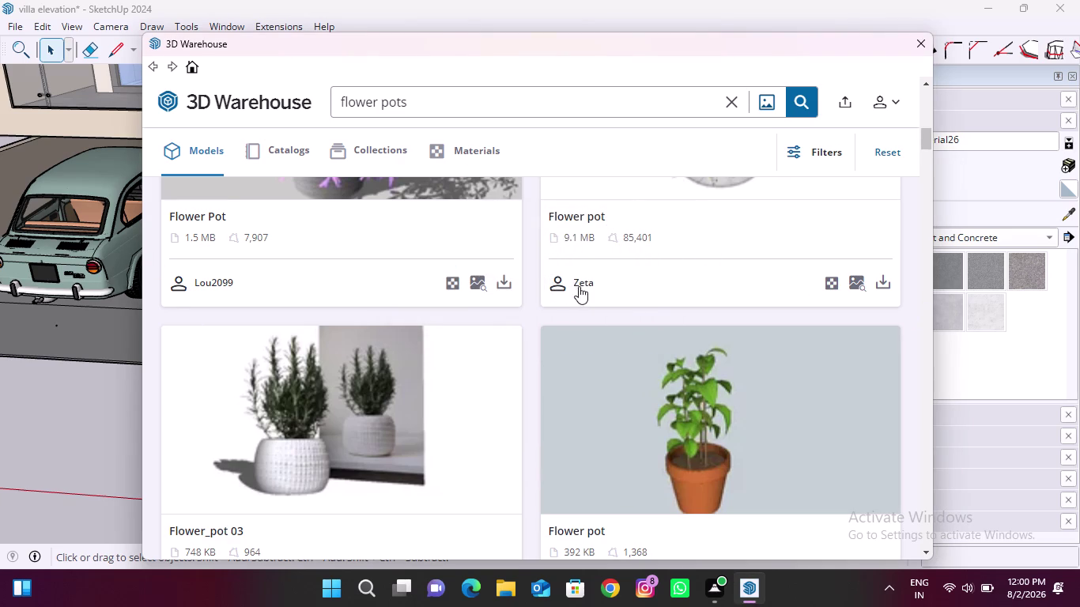
Load the 842 KB Flower Pot into the model and dismiss the newer-version warning.
scroll(up, 3)
scroll(up, 3)
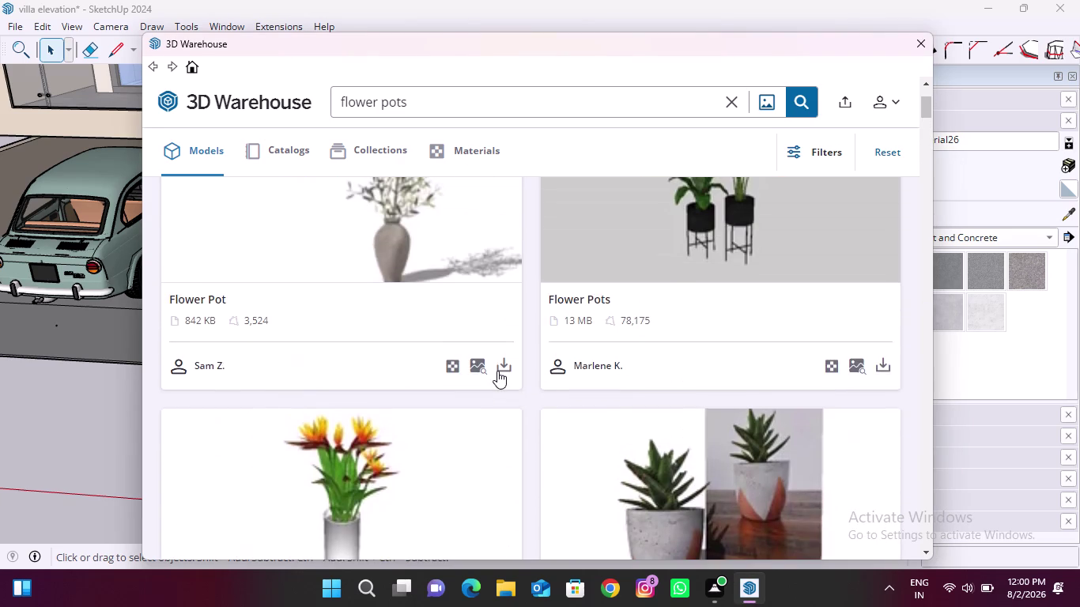
scroll(up, 3)
scroll(down, 3)
click(883, 433)
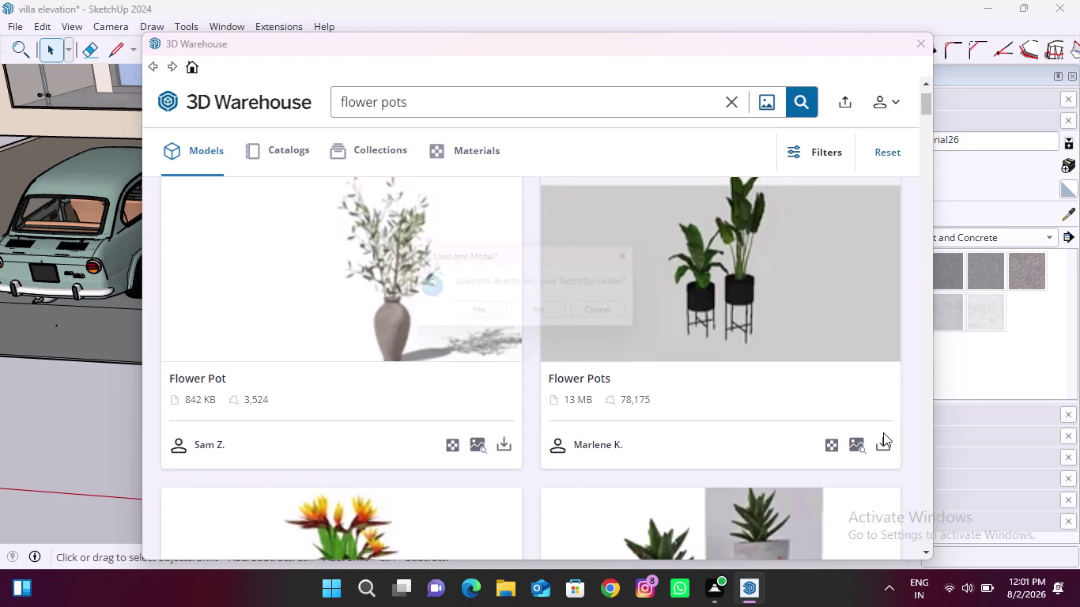
click(504, 314)
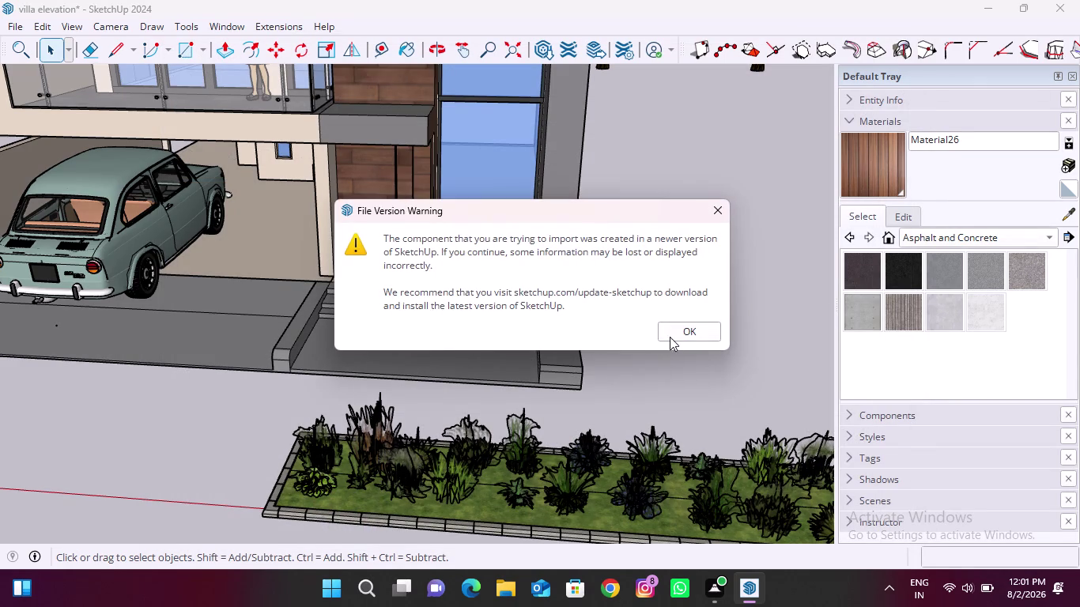
click(673, 334)
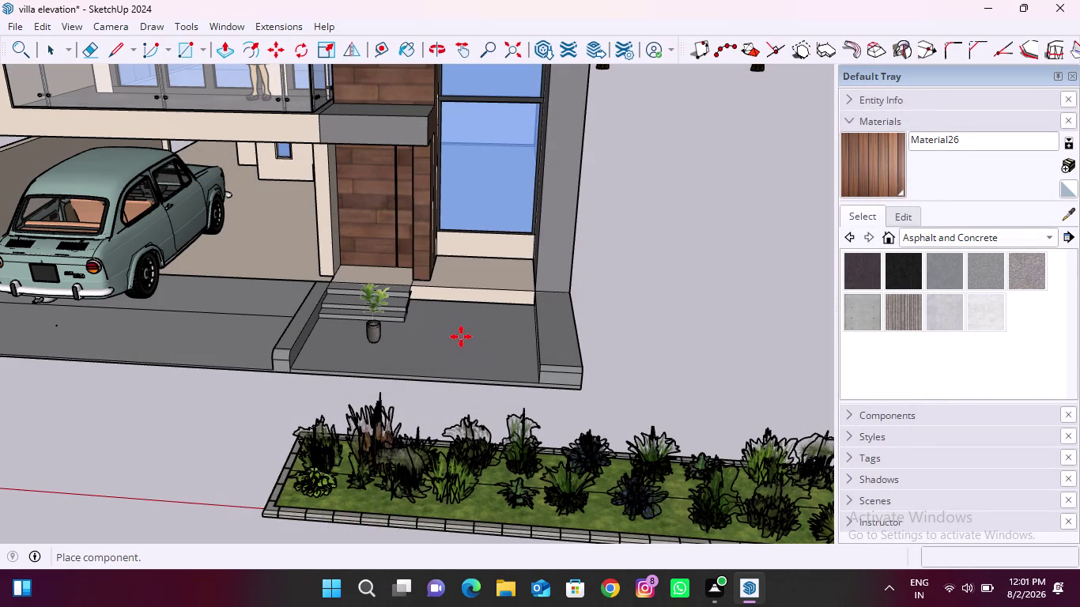
Drop the new pot component into the scene and orbit around it.
click(454, 336)
scroll(up, 3)
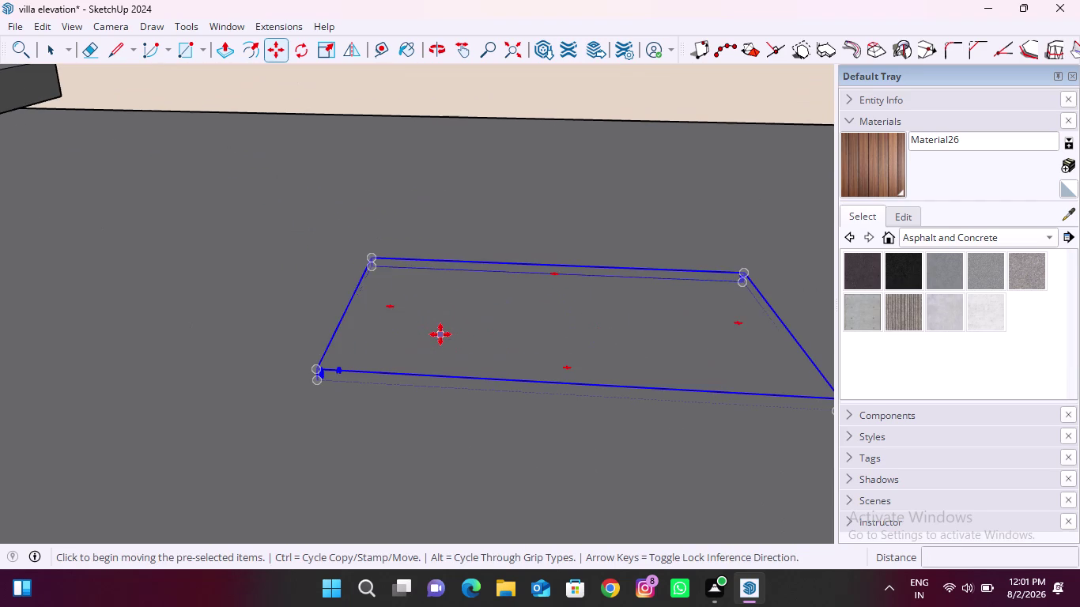
middle_drag(458, 393, 470, 235)
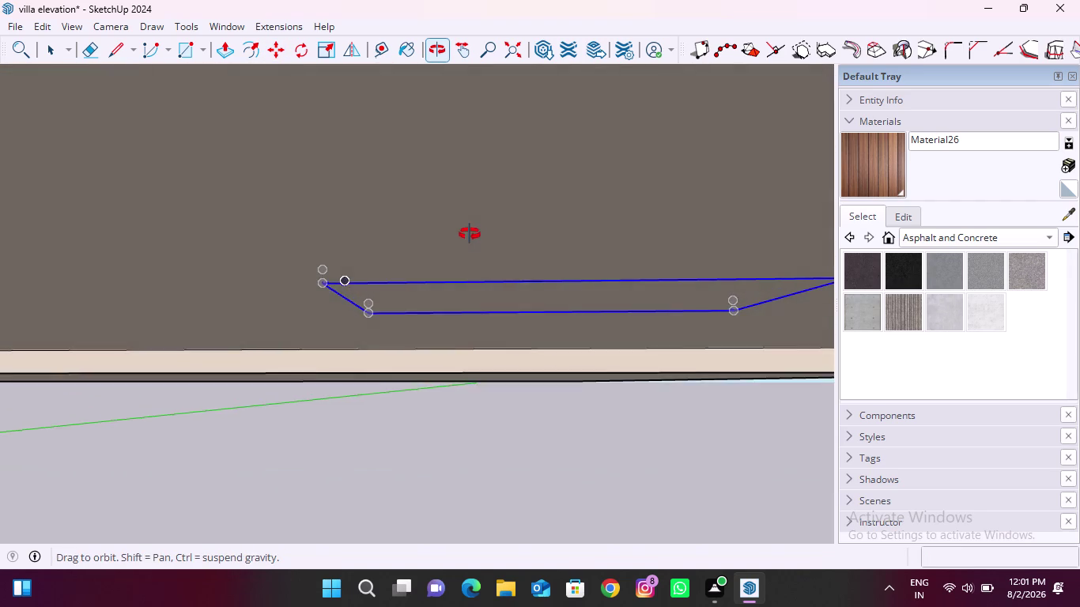
middle_drag(470, 235, 438, 399)
scroll(up, 3)
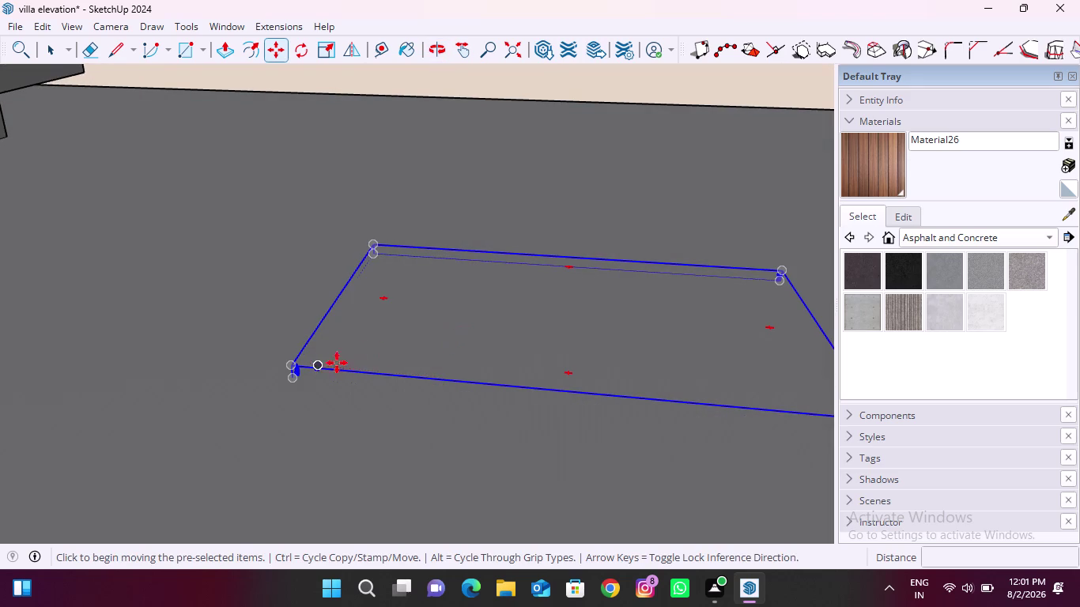
Move the flat rectangular component onto the empty ground beside the villa.
click(293, 362)
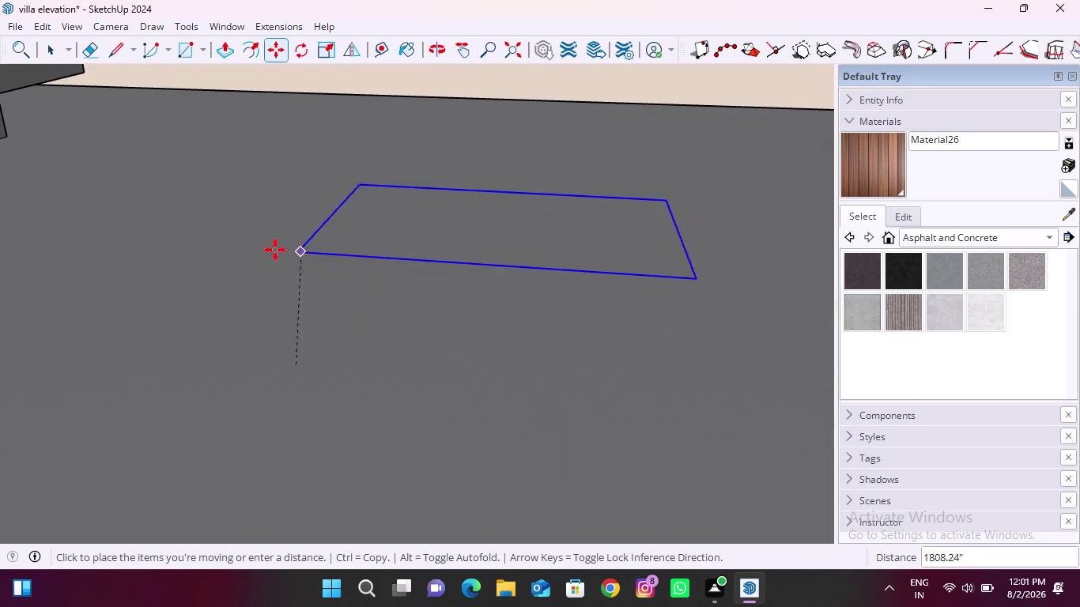
scroll(down, 3)
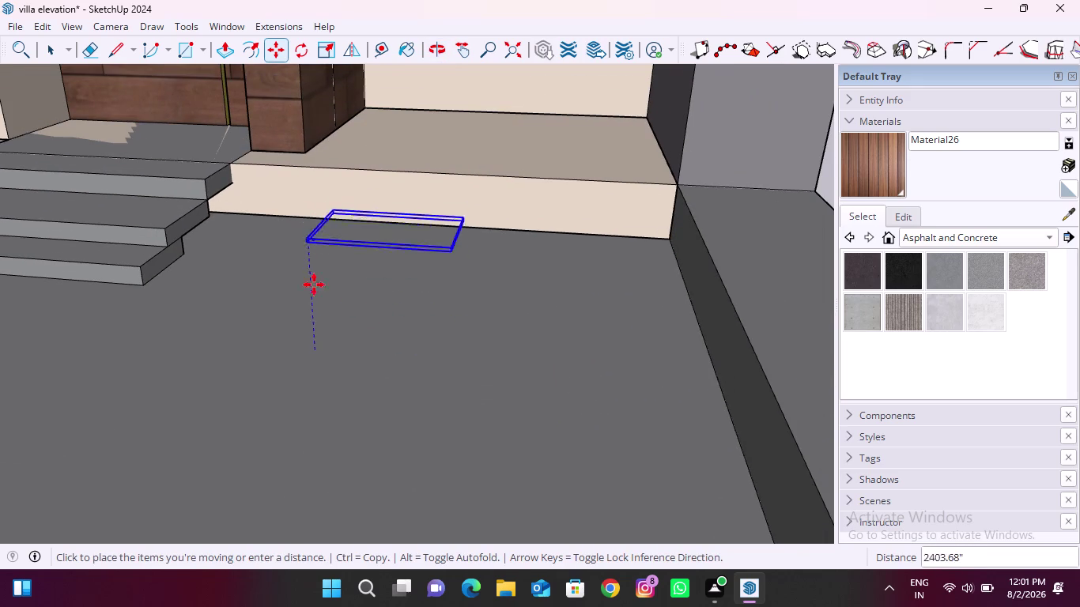
scroll(down, 3)
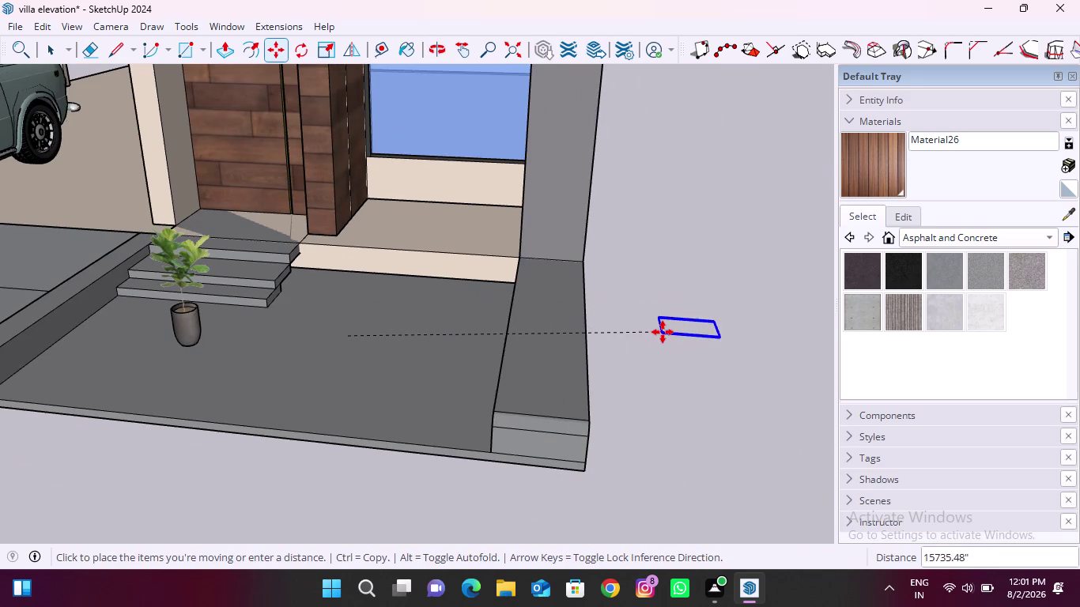
click(650, 352)
scroll(up, 3)
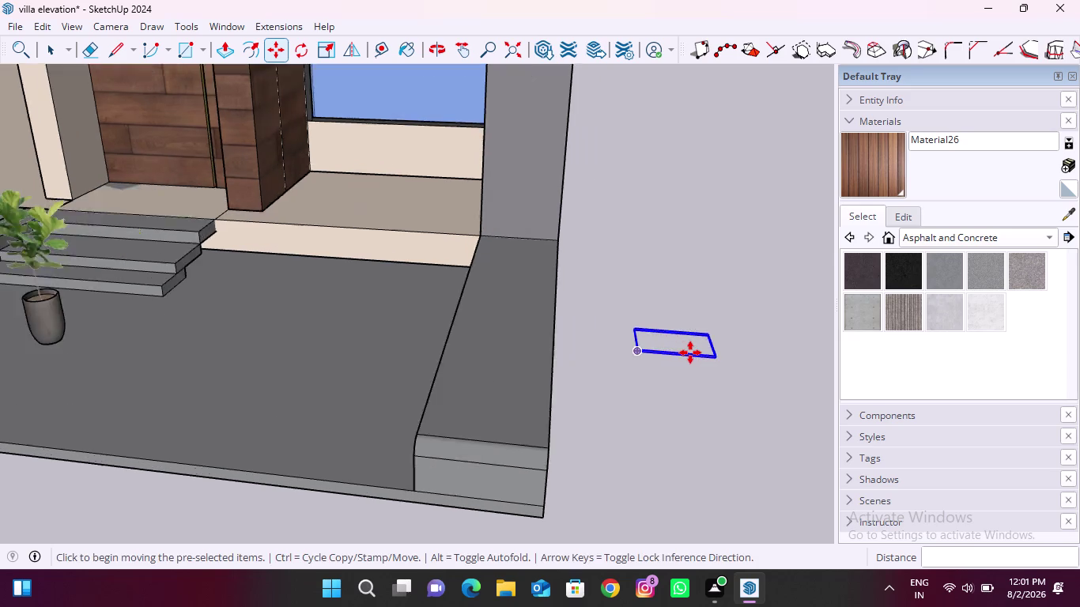
scroll(up, 3)
scroll(up, 3)
scroll(down, 3)
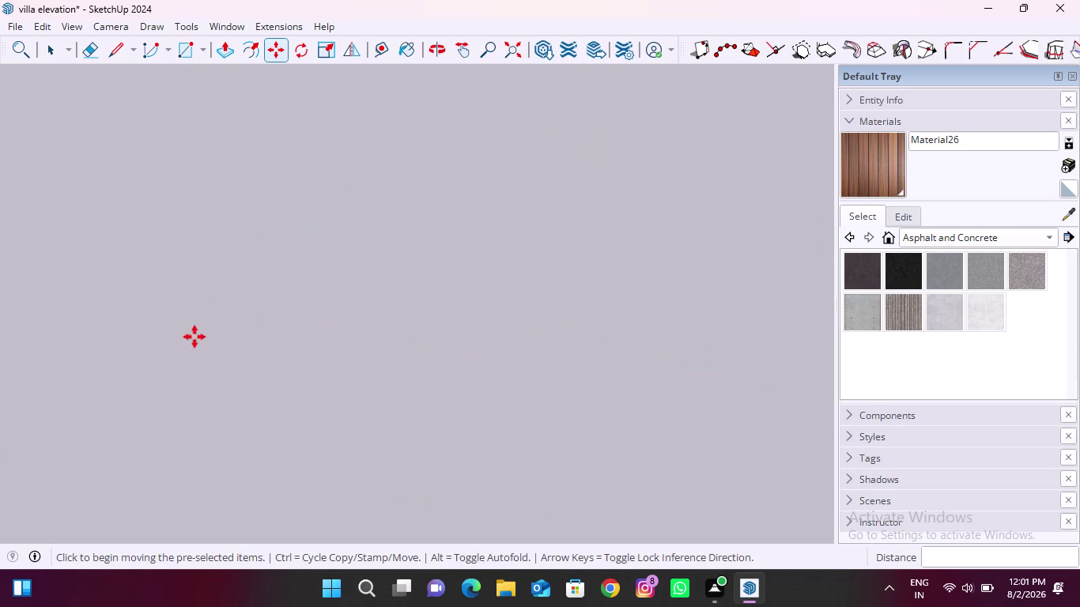
scroll(down, 3)
scroll(down, 3)
Explode the rectangular component, revealing a tiny figure and a green pot.
key(space)
click(291, 324)
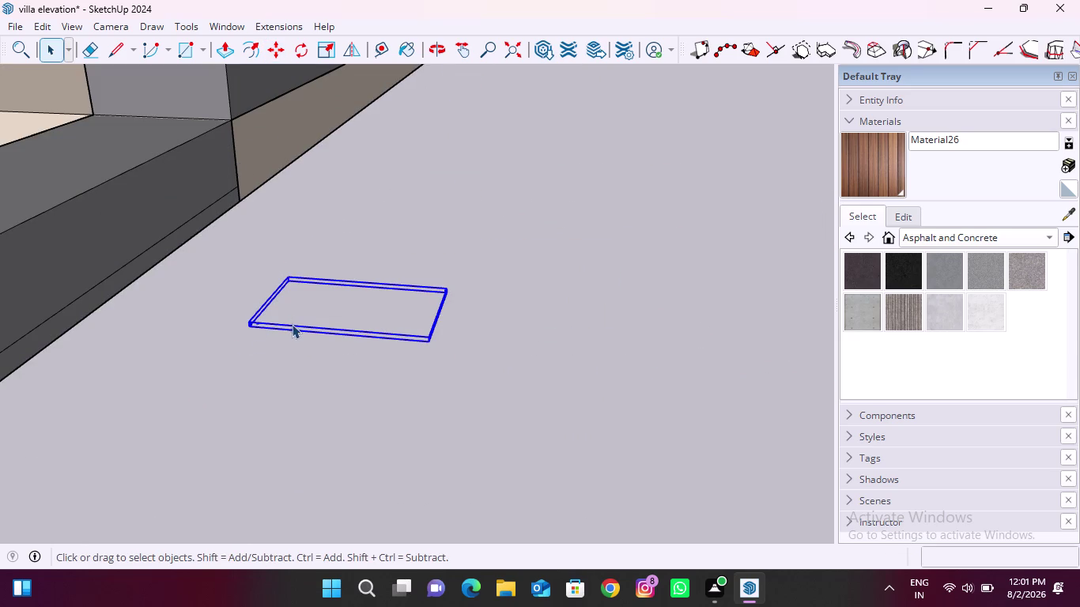
right_click(296, 324)
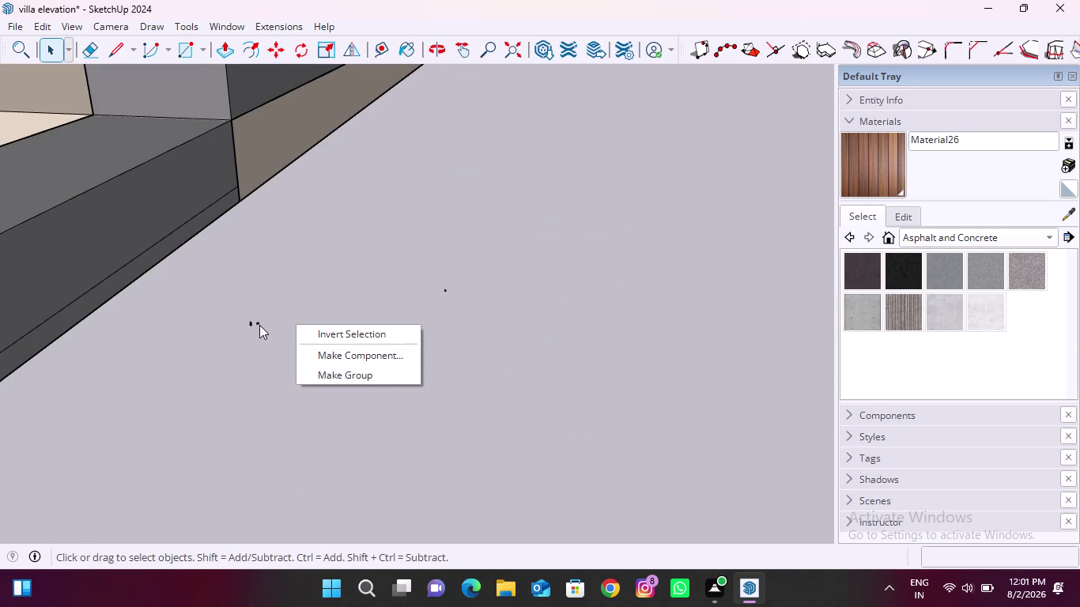
click(259, 325)
right_click(260, 325)
click(318, 131)
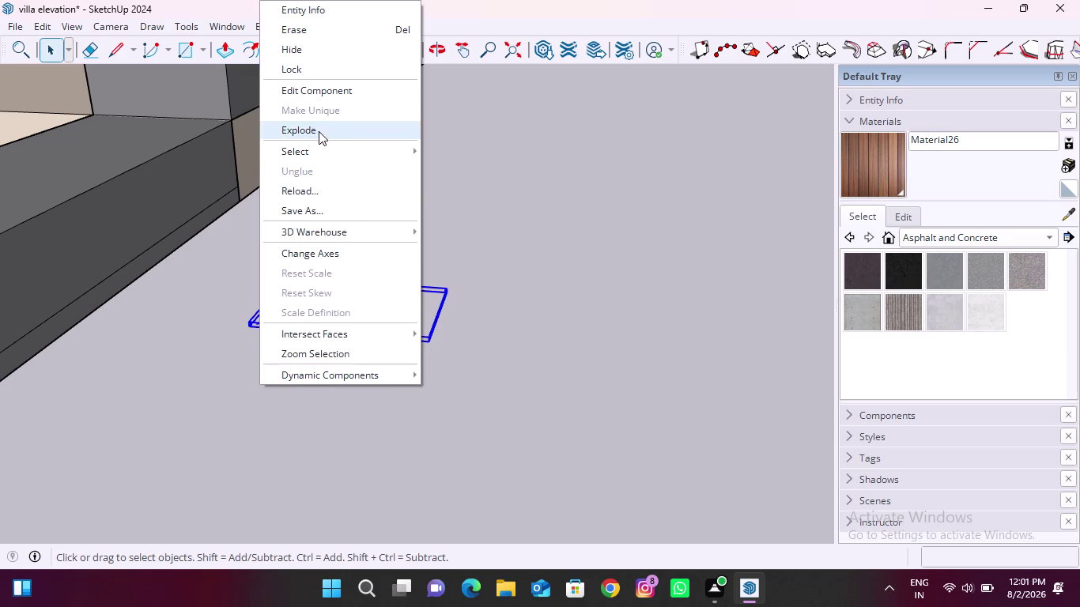
scroll(up, 3)
scroll(down, 3)
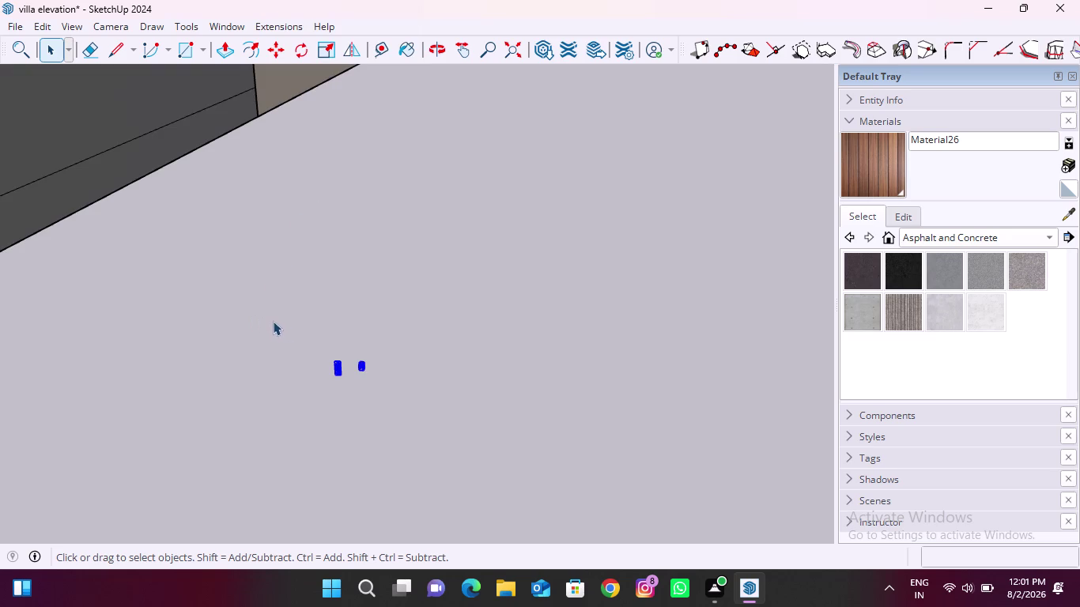
click(357, 365)
Zoom in on the tiny plant object and select it after an aborted Scale attempt.
key(s)
scroll(up, 3)
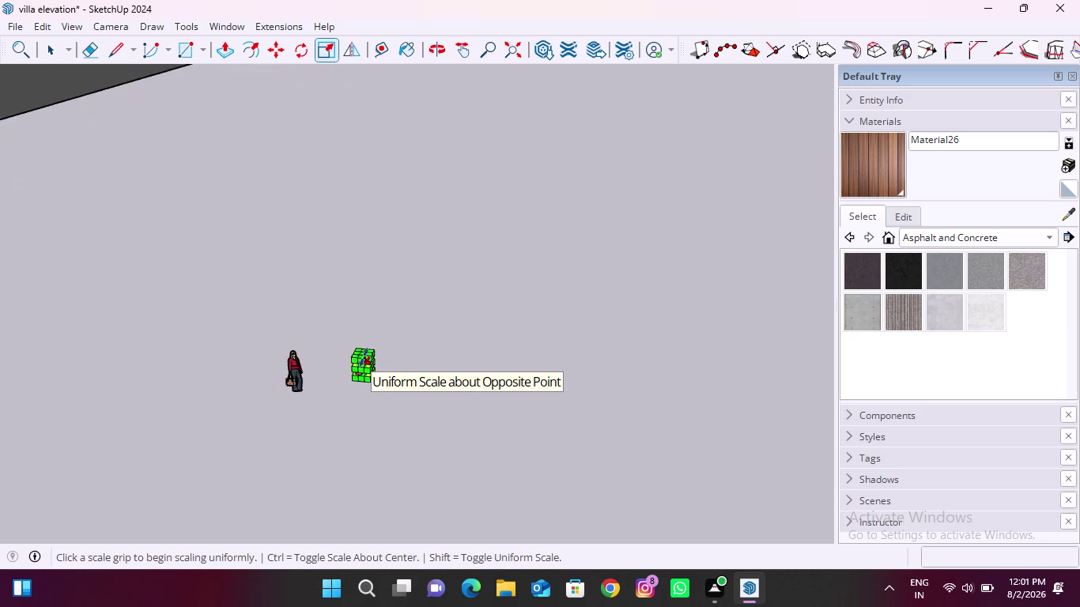
scroll(up, 3)
scroll(down, 3)
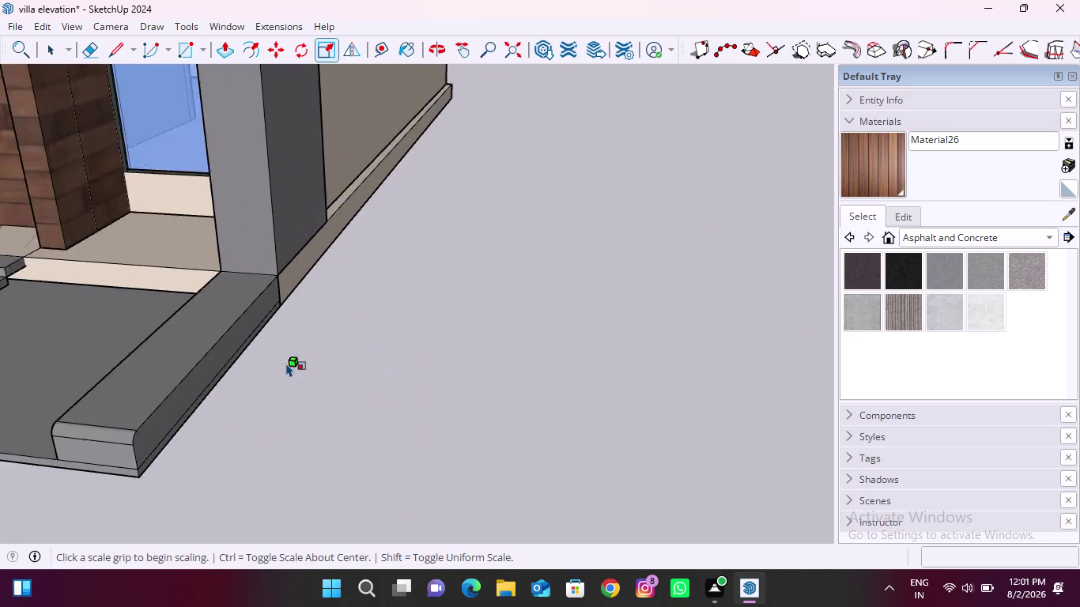
scroll(up, 3)
scroll(up, 3)
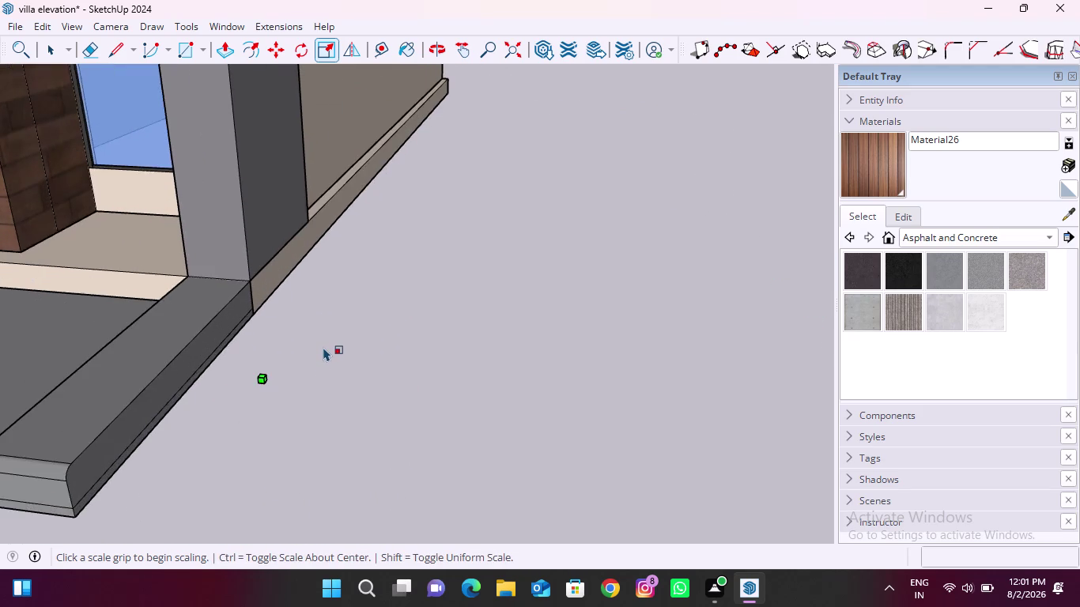
scroll(up, 3)
scroll(up, 3)
scroll(down, 3)
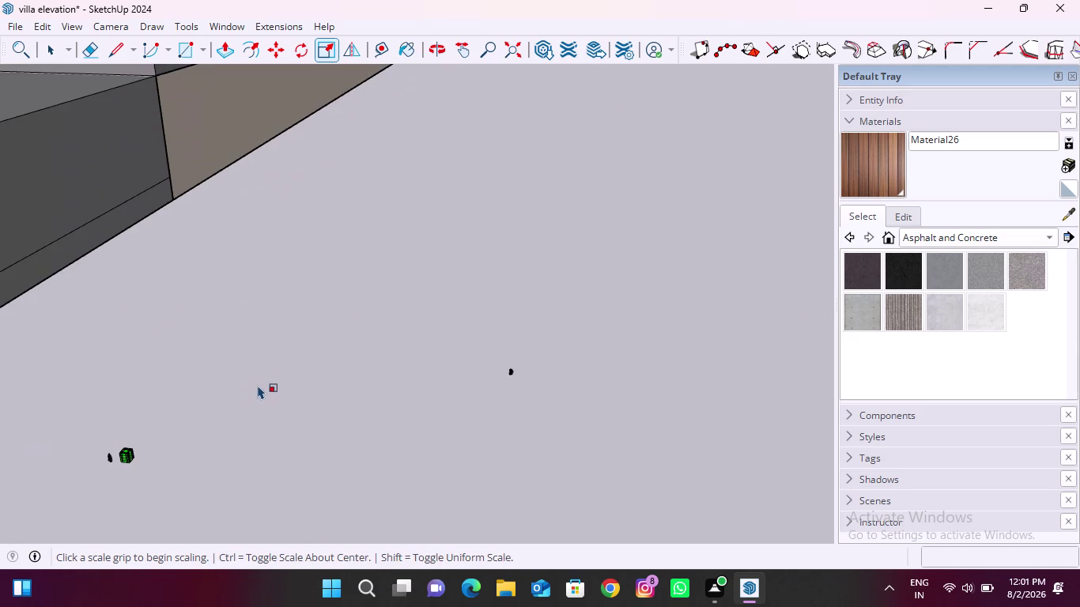
scroll(up, 3)
scroll(down, 3)
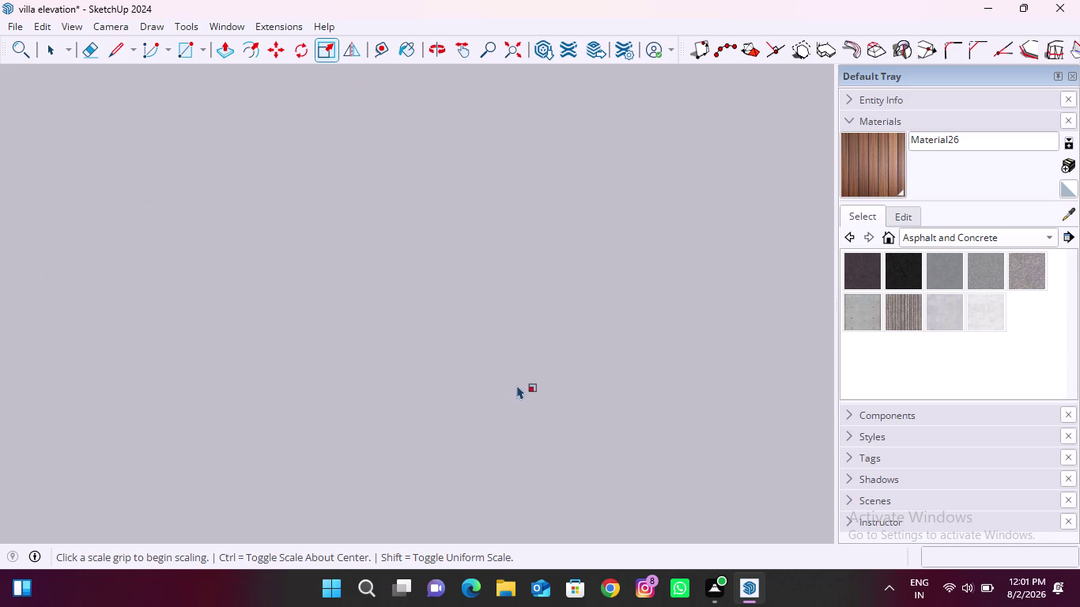
scroll(down, 3)
scroll(up, 3)
click(543, 473)
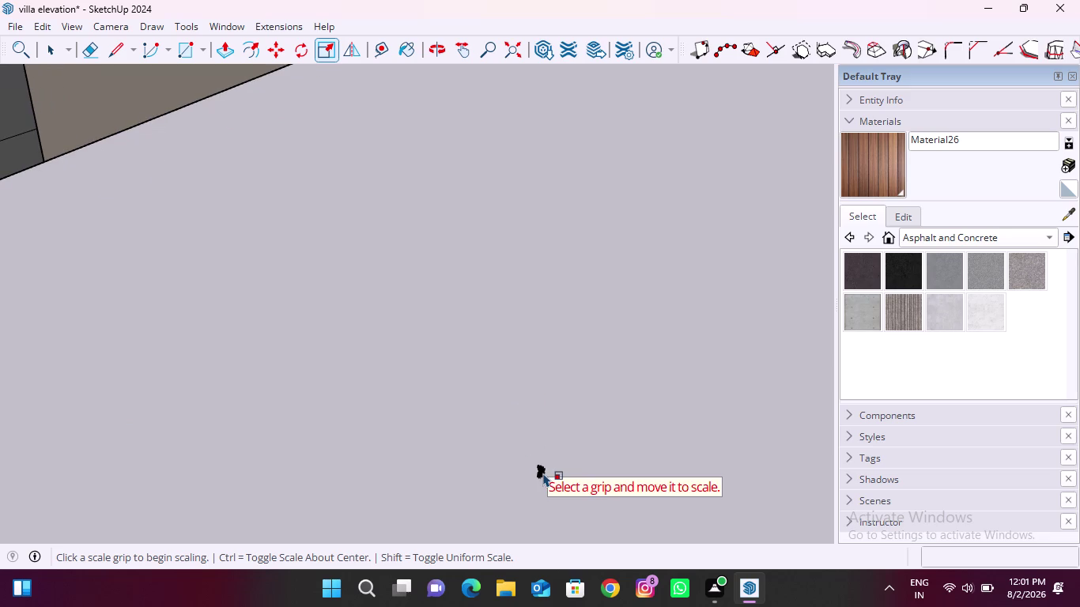
click(543, 472)
key(Escape)
key(Escape)
click(543, 473)
key(space)
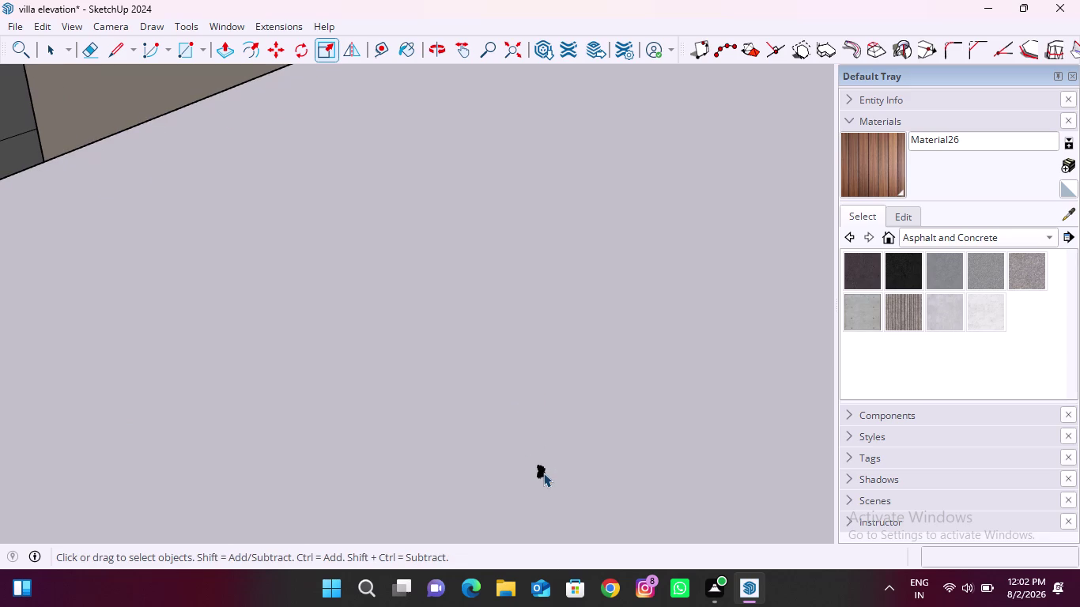
click(543, 473)
Stretch the tiny plant along two axes with the Scale tool.
scroll(up, 3)
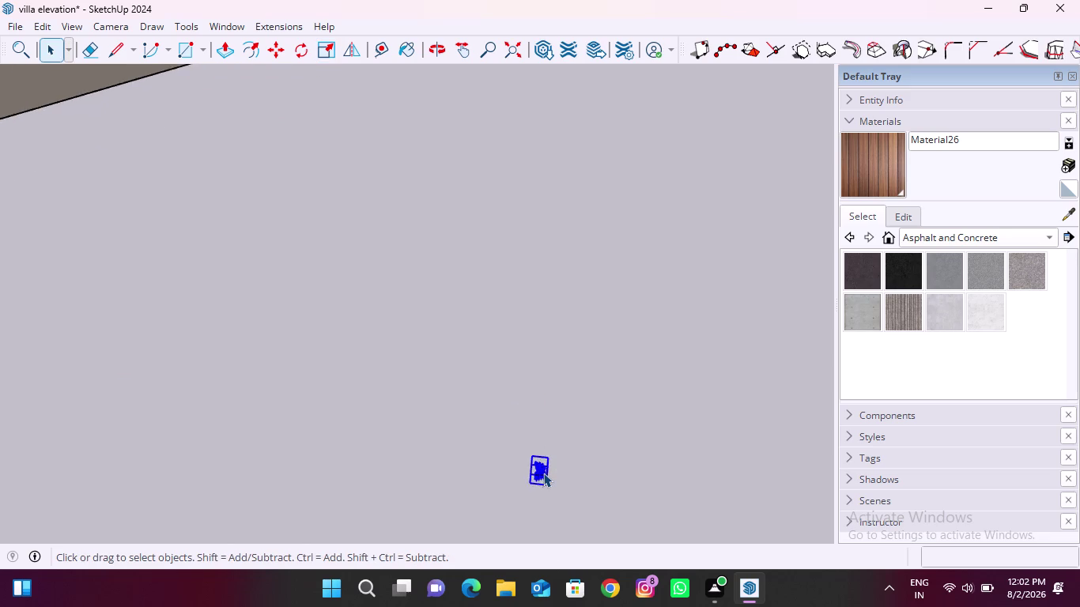
scroll(up, 3)
scroll(down, 3)
scroll(down, 3)
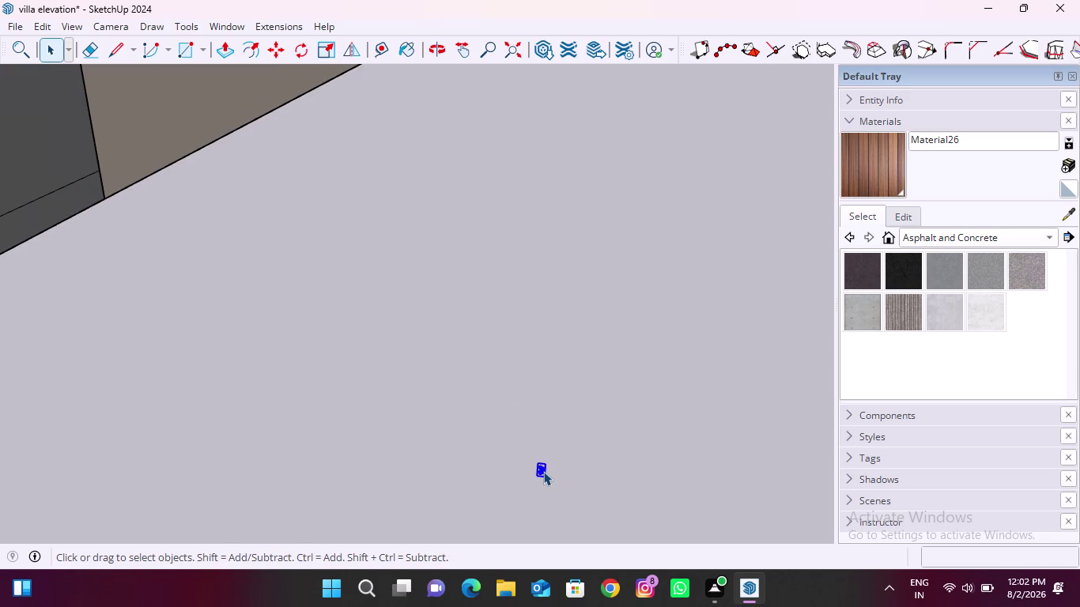
key(s)
scroll(up, 3)
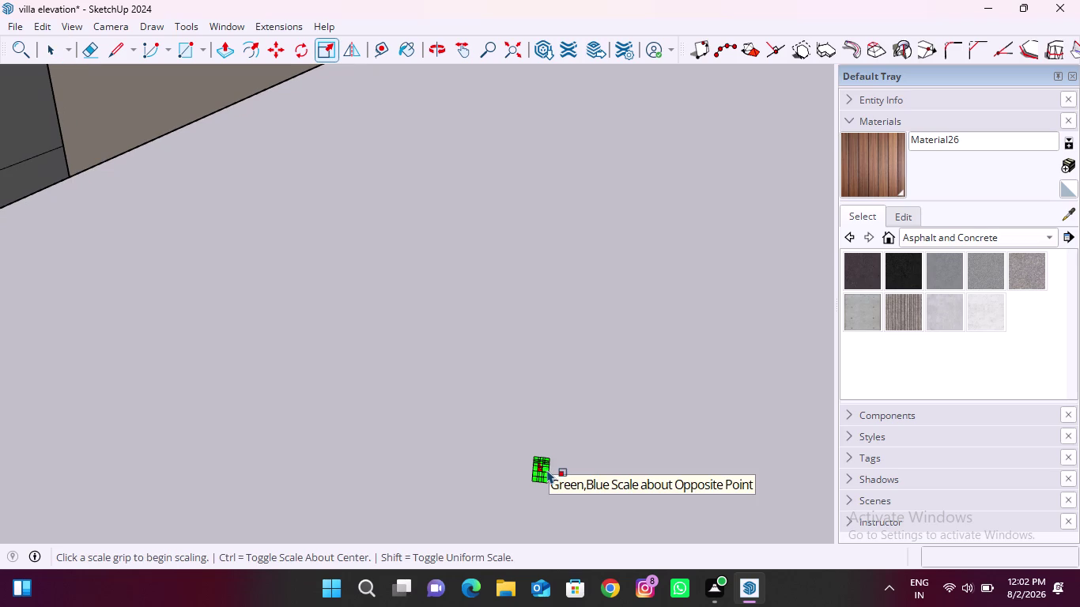
drag(547, 469, 650, 438)
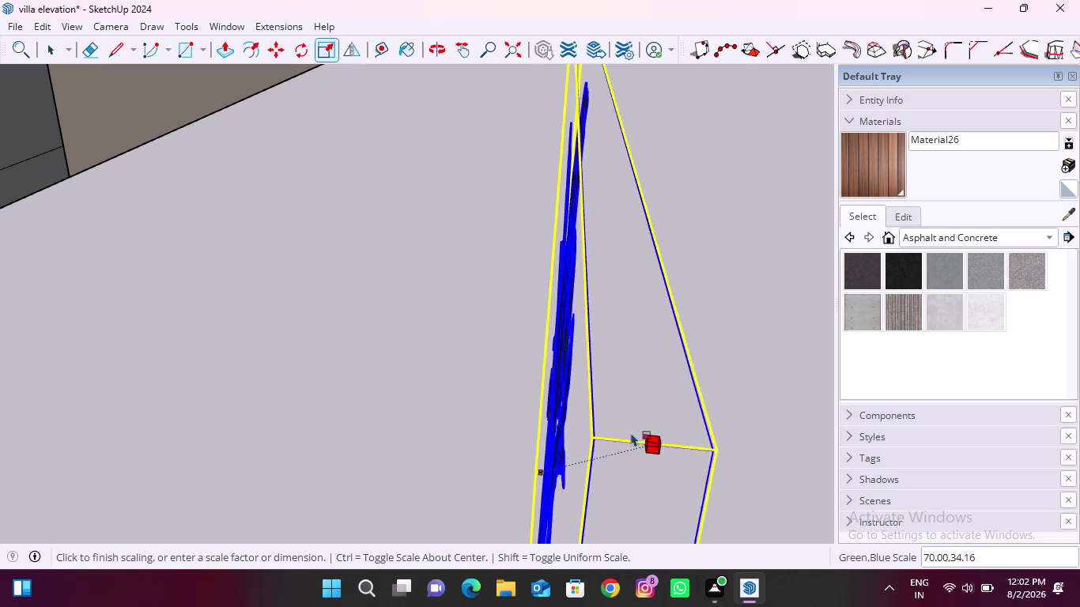
drag(650, 438, 491, 413)
Enlarge the plant uniformly from a corner grip after orbiting to face it.
scroll(down, 3)
middle_drag(505, 387, 509, 388)
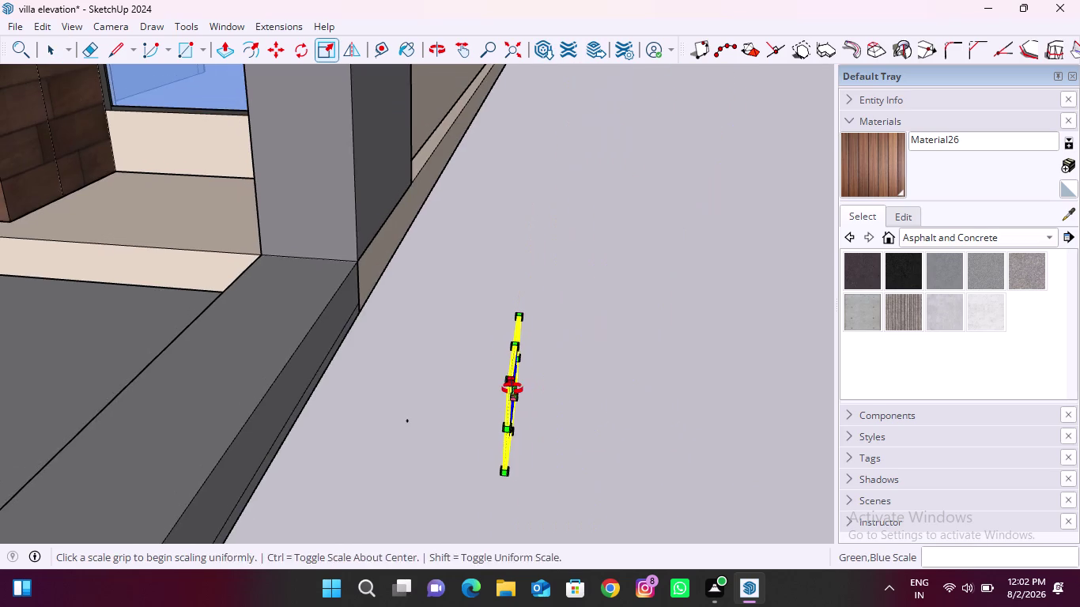
middle_drag(510, 388, 651, 396)
scroll(up, 3)
scroll(down, 3)
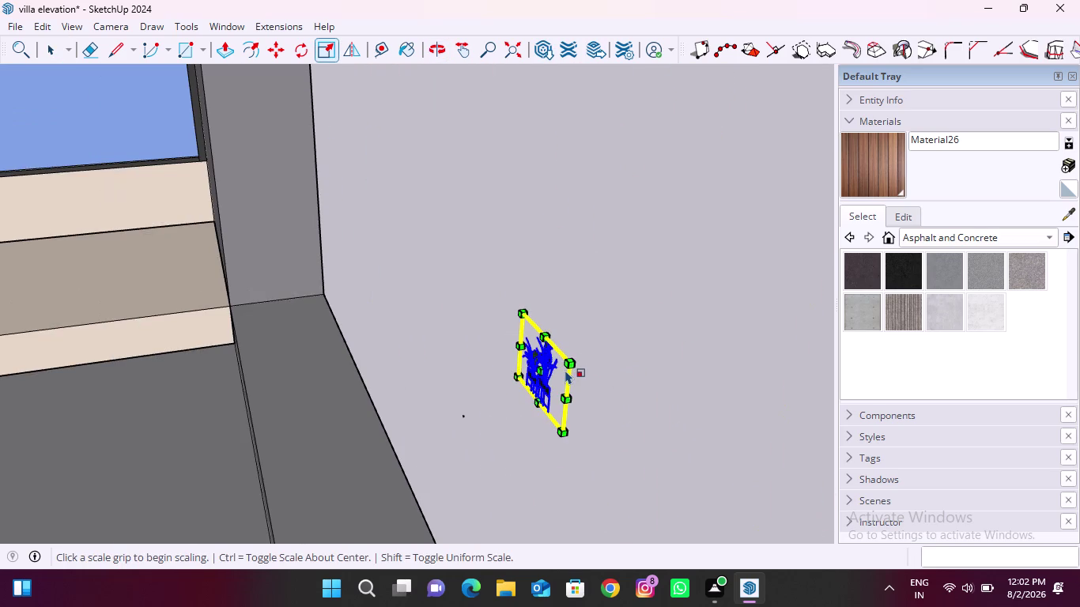
scroll(up, 3)
scroll(down, 3)
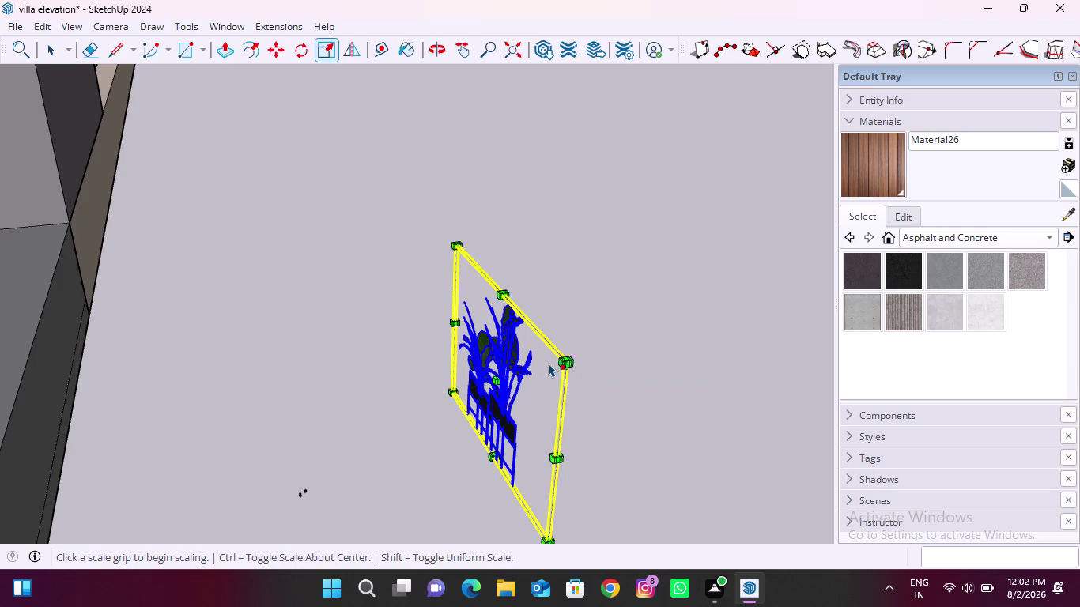
scroll(up, 3)
drag(598, 356, 572, 361)
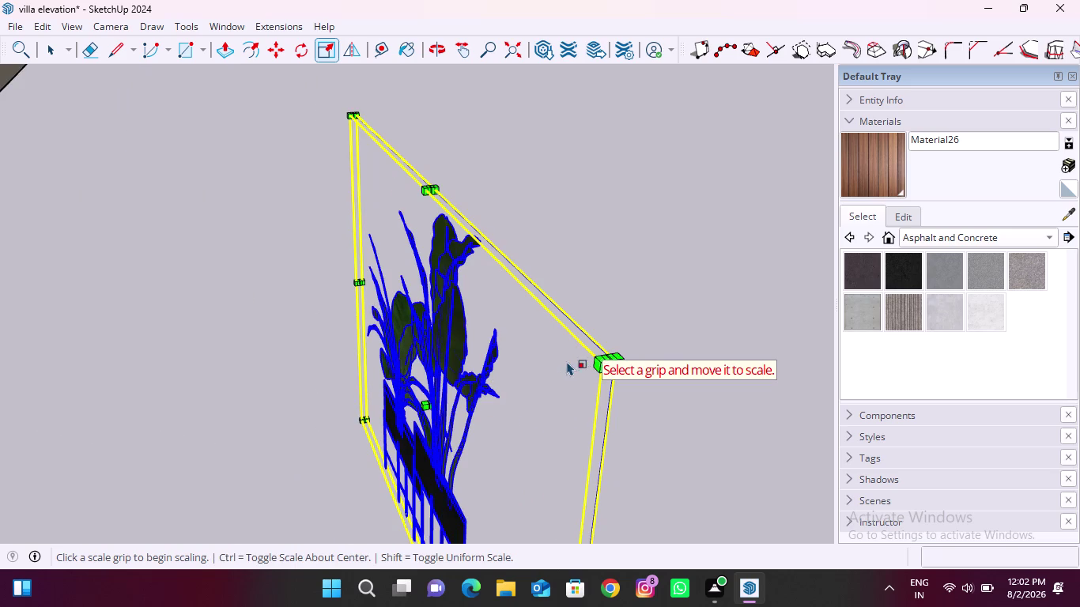
drag(572, 361, 564, 361)
drag(622, 355, 669, 340)
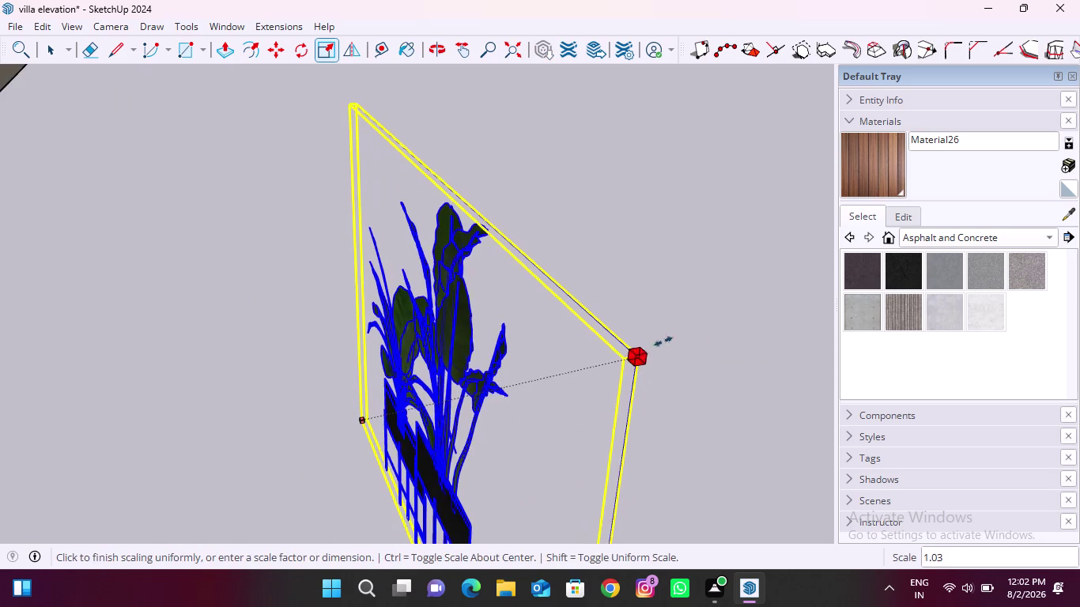
drag(669, 340, 722, 328)
Stretch the flat plant pots out into depth to finish scaling the pair.
scroll(down, 3)
middle_drag(512, 382, 546, 369)
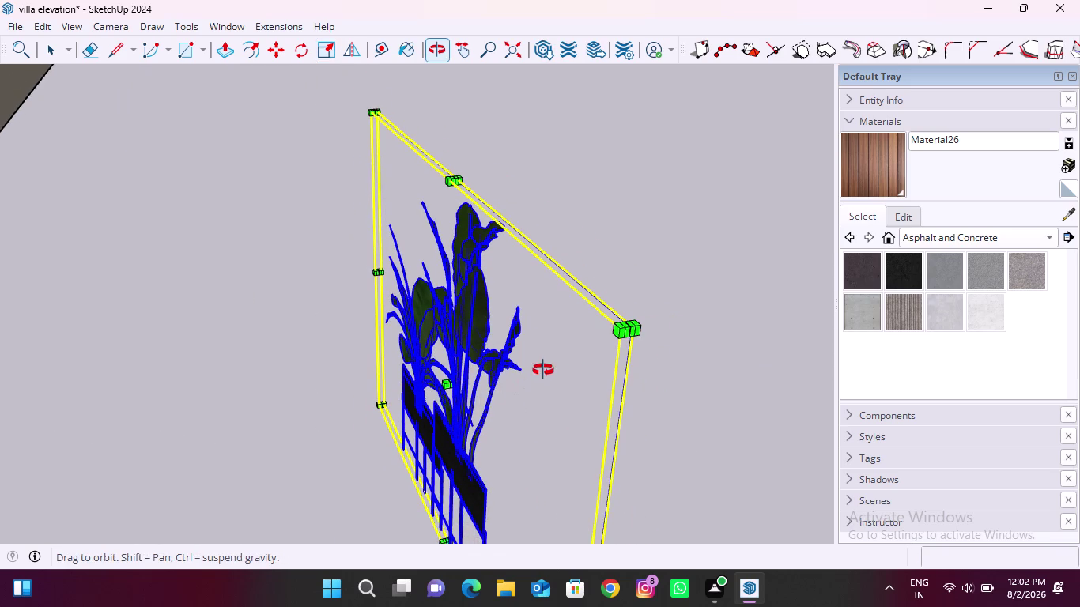
middle_drag(546, 369, 678, 353)
scroll(down, 3)
middle_drag(529, 353, 582, 354)
scroll(up, 3)
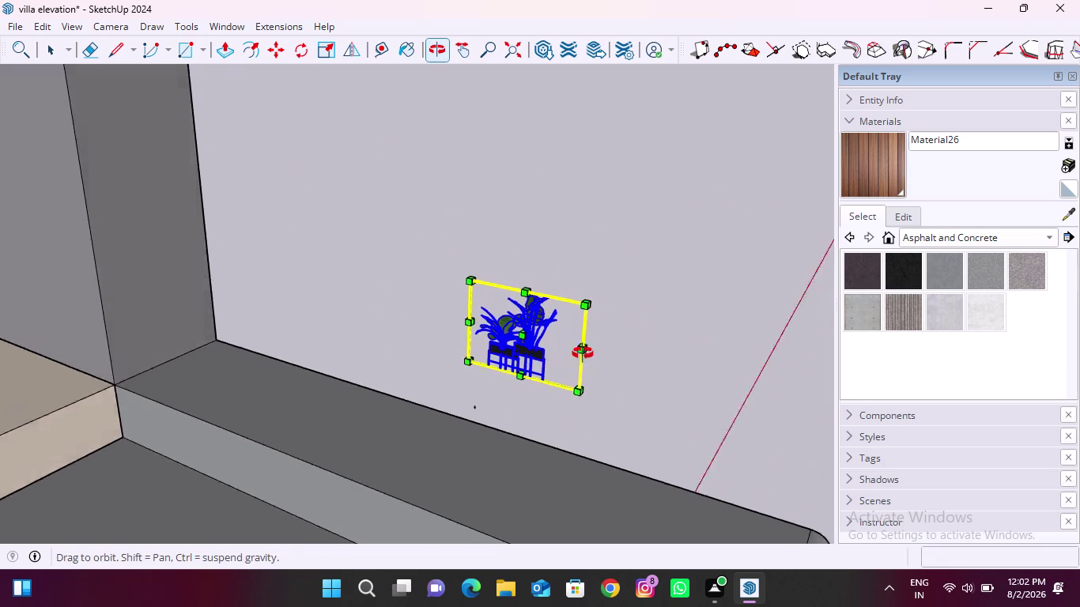
middle_drag(582, 354, 595, 351)
scroll(up, 3)
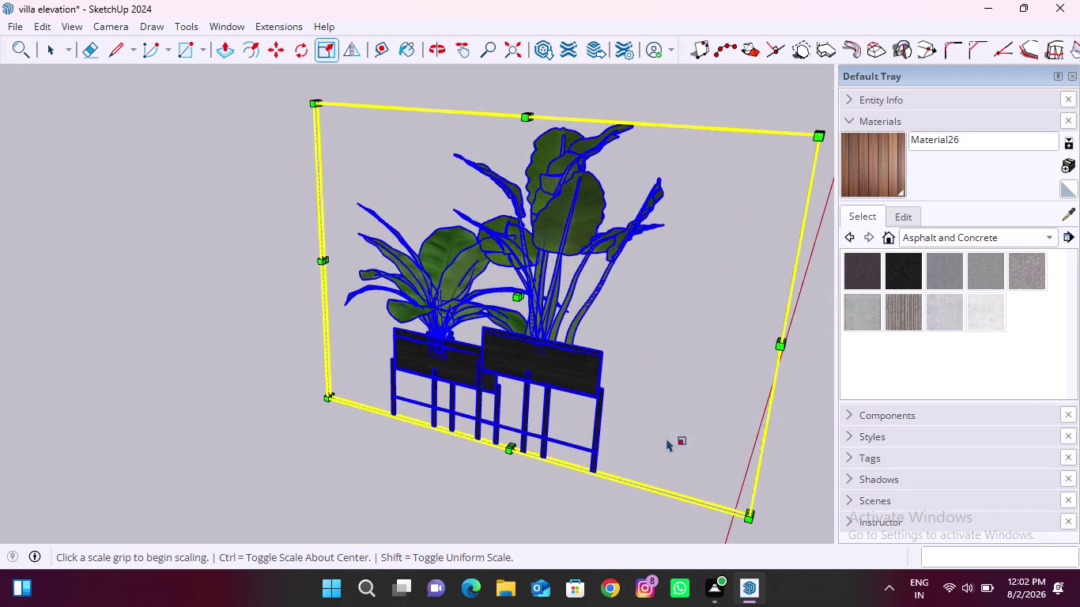
drag(511, 448, 496, 453)
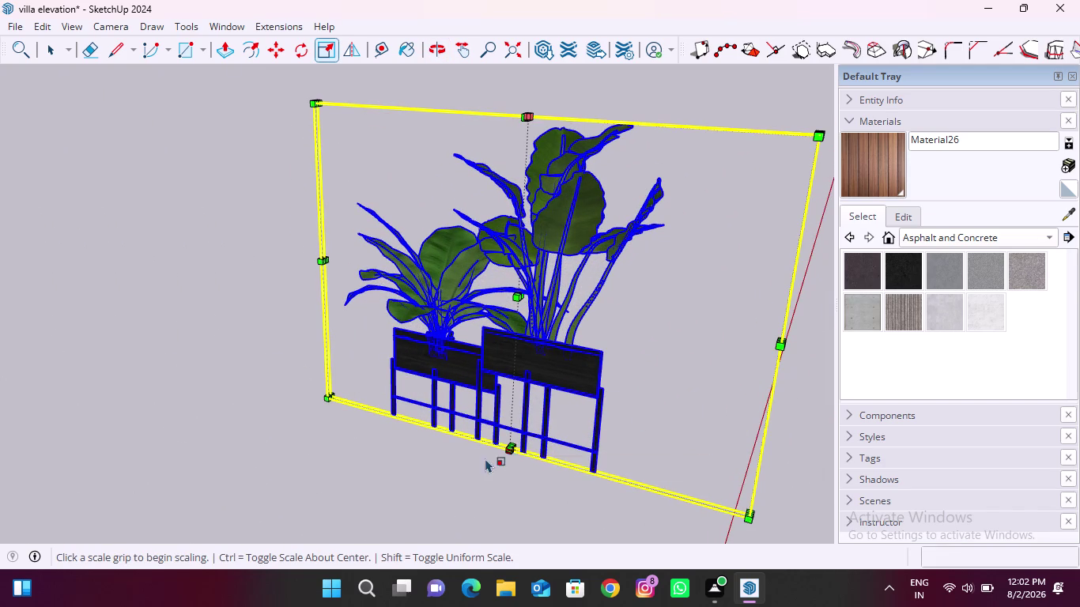
drag(496, 454, 376, 436)
scroll(down, 3)
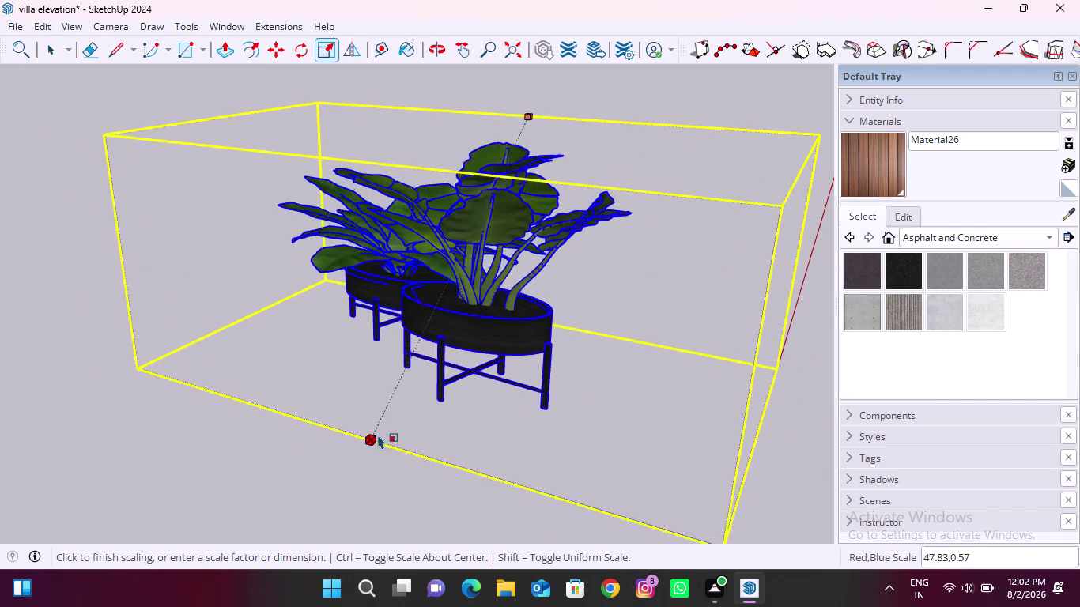
scroll(down, 3)
drag(376, 437, 378, 426)
scroll(down, 3)
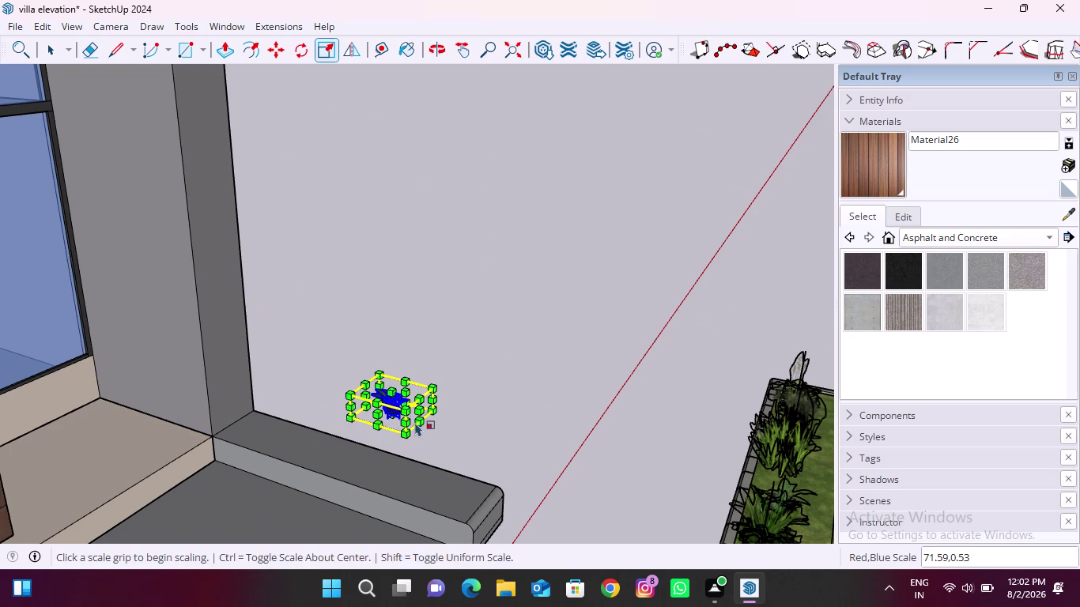
Select the small potted plant and try moving it, orbiting out to view the villa.
key(space)
click(411, 410)
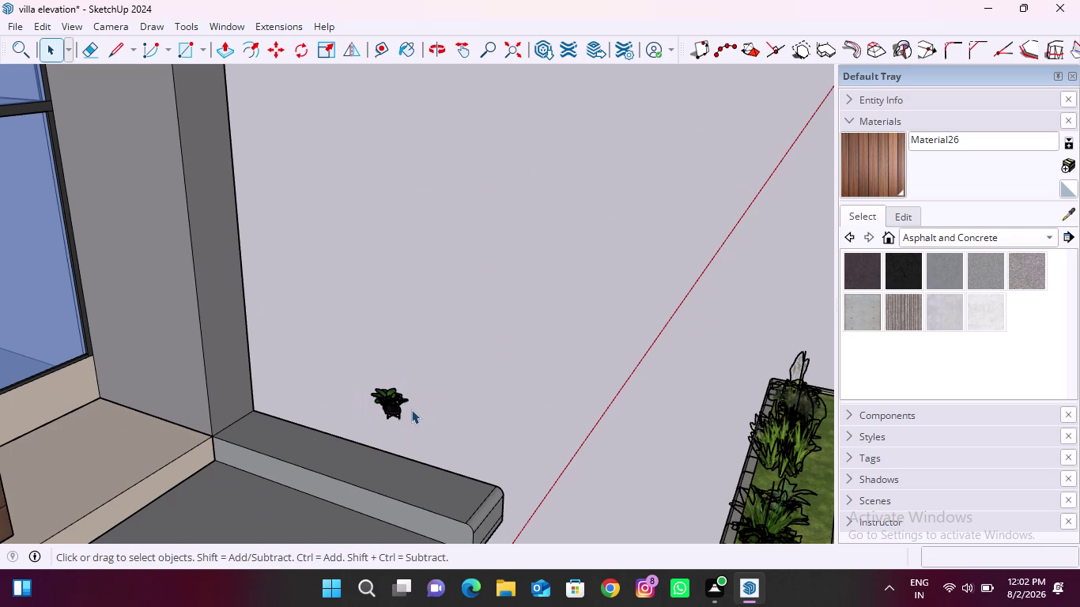
click(387, 401)
key(m)
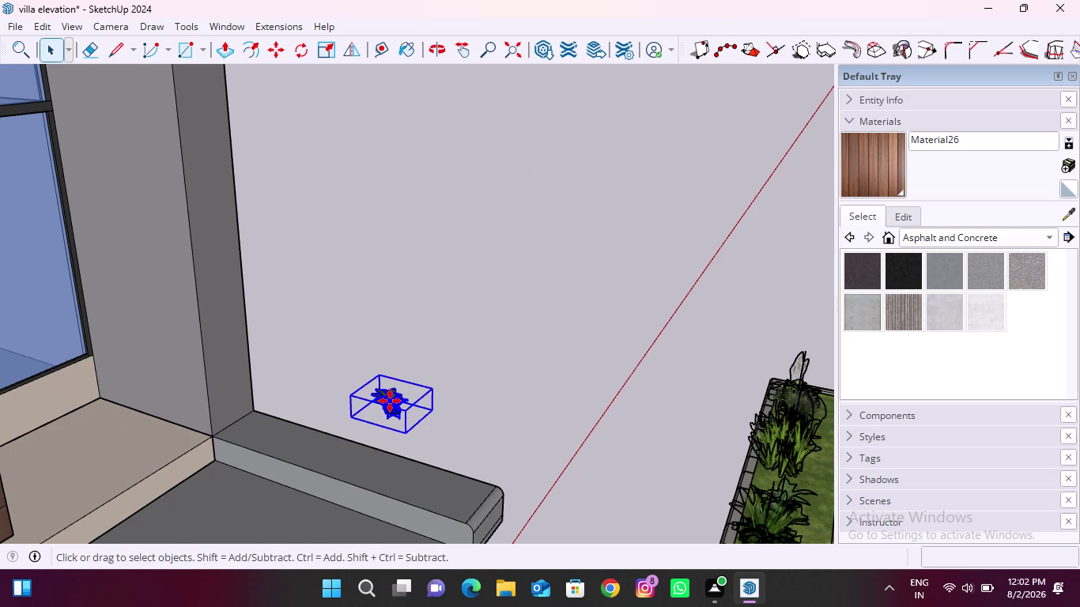
click(399, 411)
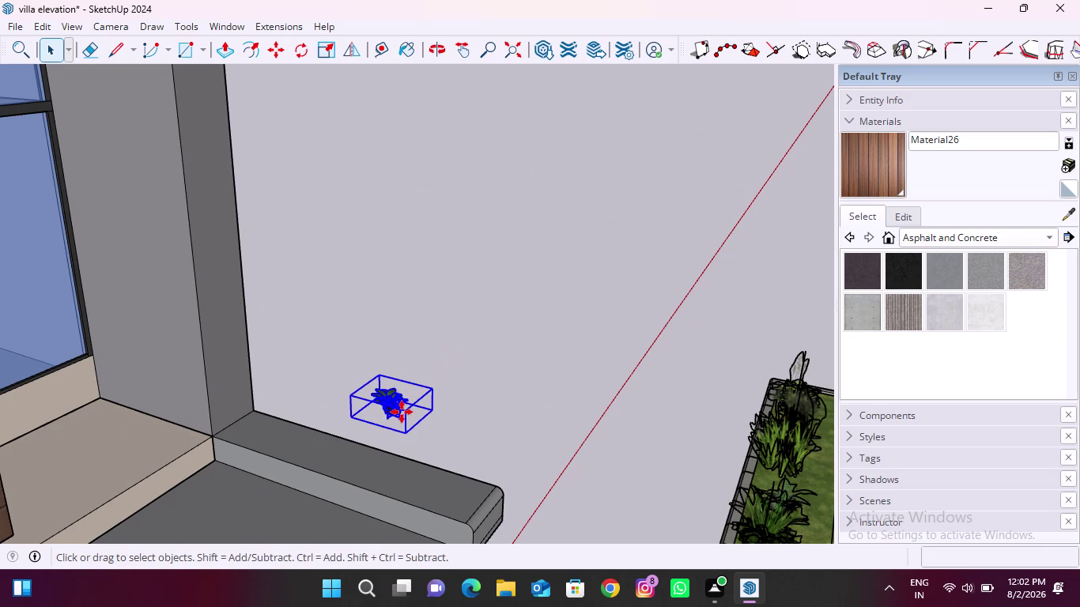
click(402, 412)
scroll(down, 3)
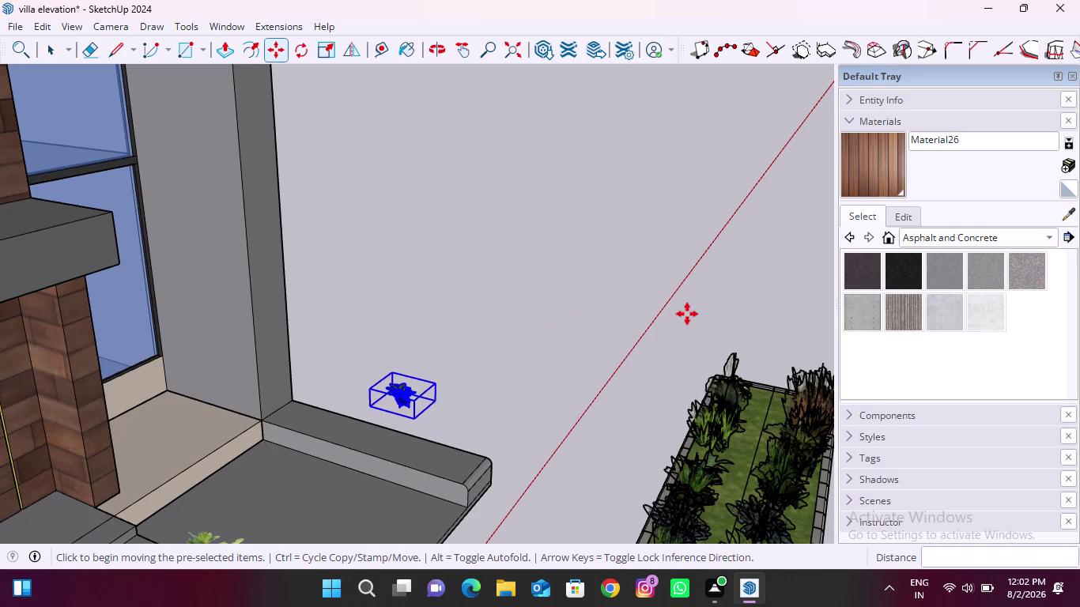
scroll(down, 3)
middle_drag(466, 357, 228, 402)
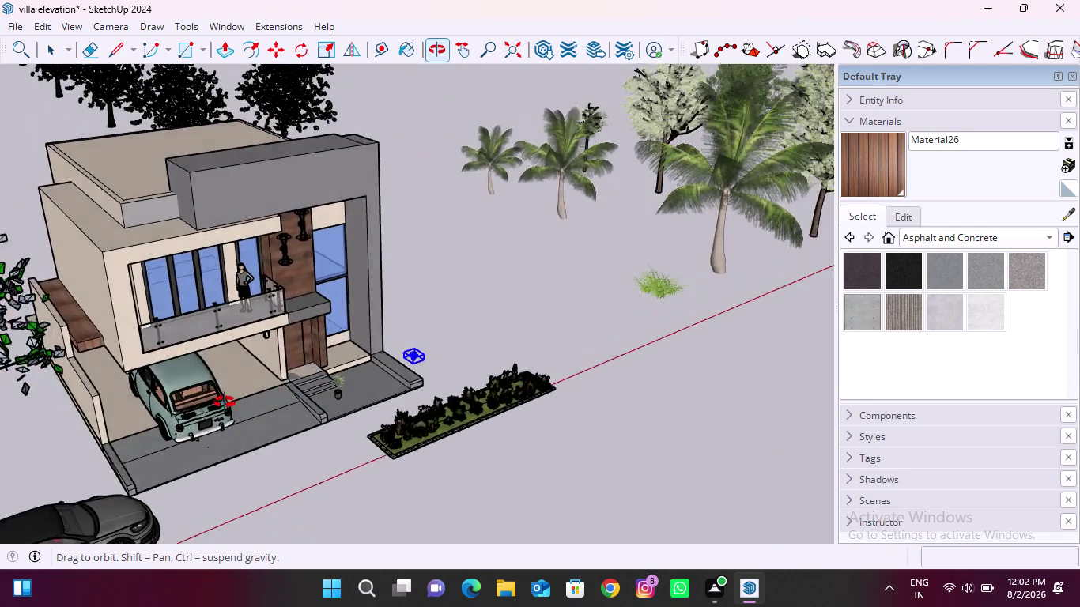
middle_drag(229, 403, 27, 378)
scroll(up, 3)
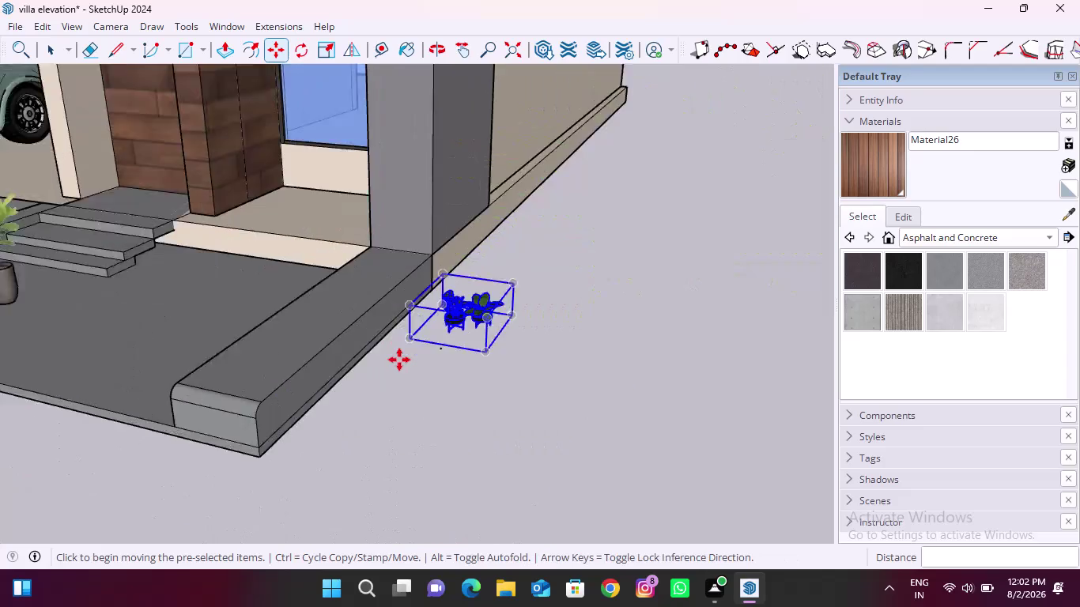
scroll(up, 3)
scroll(down, 3)
Box-select the pair of potted plants and pick them up with Move.
key(space)
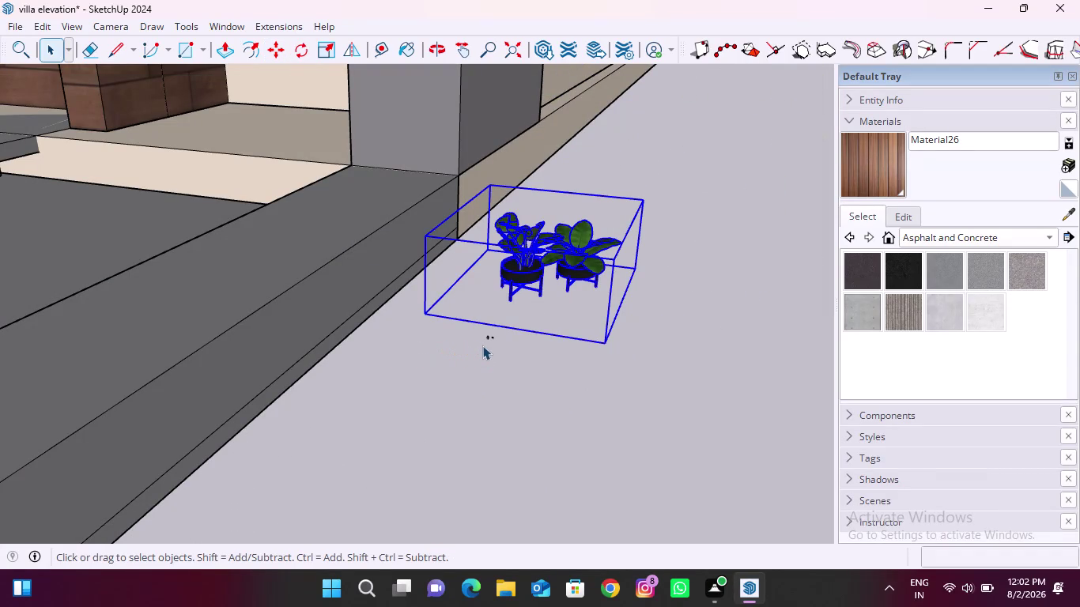
key(space)
click(498, 359)
scroll(up, 3)
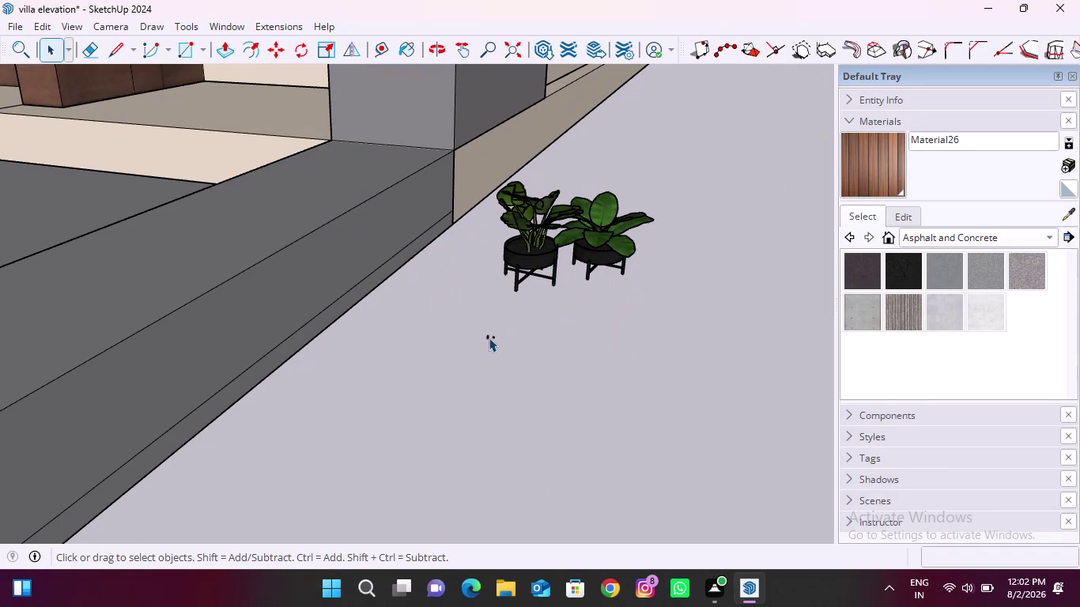
drag(463, 321, 521, 373)
key(Delete)
click(585, 262)
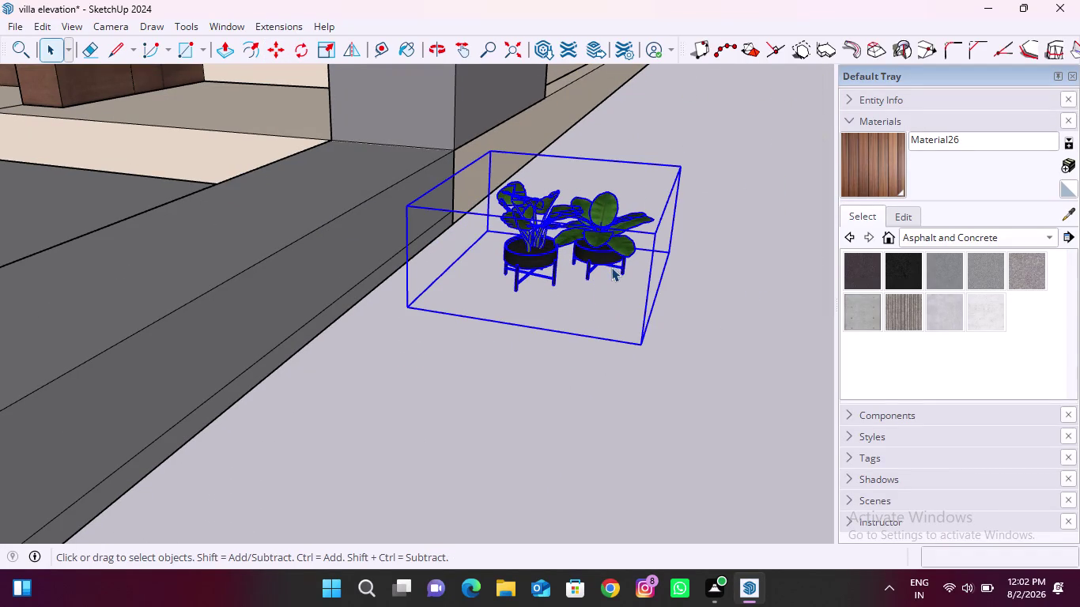
key(m)
click(641, 345)
scroll(down, 3)
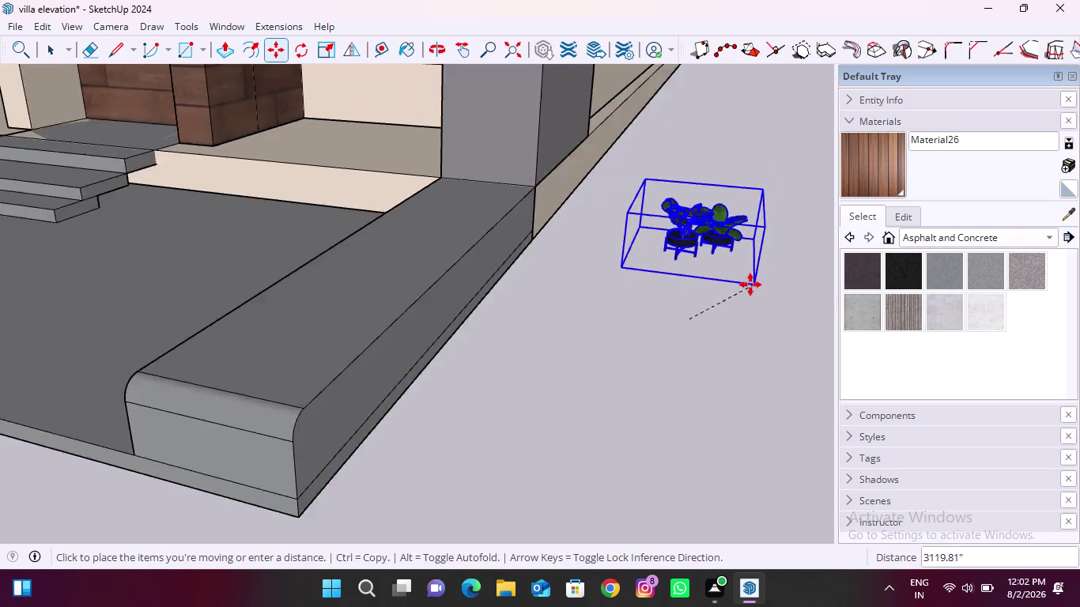
Drop the plant pair onto the driveway.
scroll(down, 3)
scroll(up, 3)
scroll(up, 3)
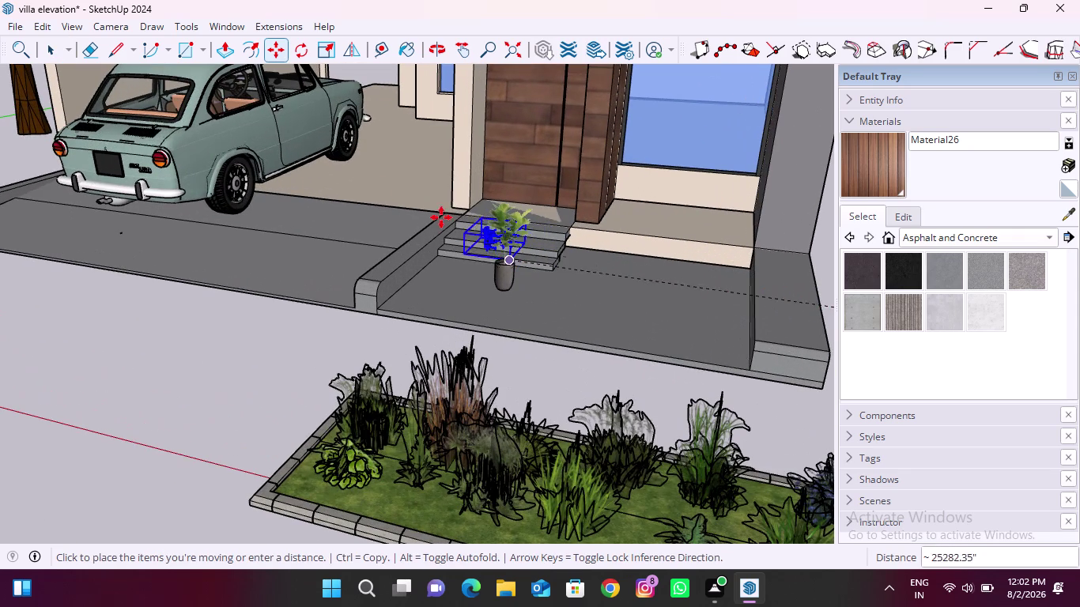
click(372, 200)
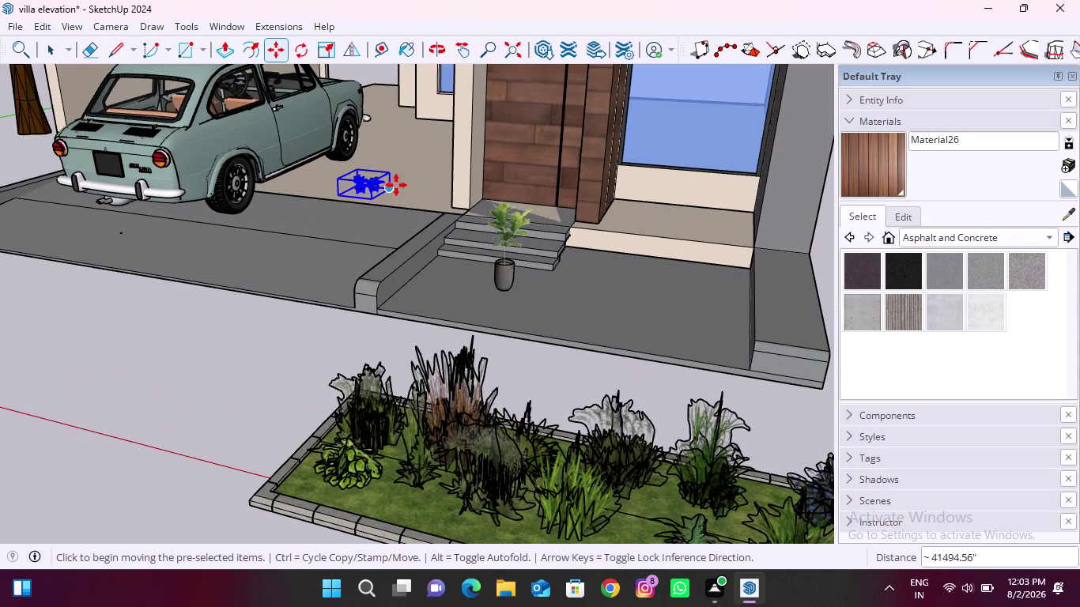
Move the tall potted plant from the steps to sit on the porch corner edge.
scroll(up, 3)
scroll(up, 3)
scroll(down, 3)
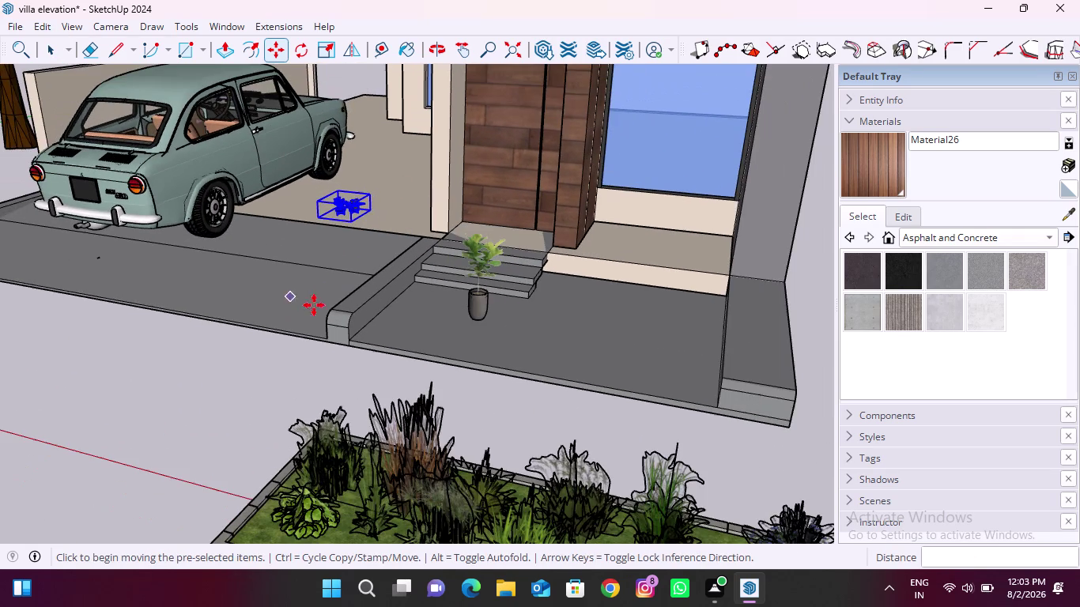
scroll(up, 3)
key(space)
click(481, 302)
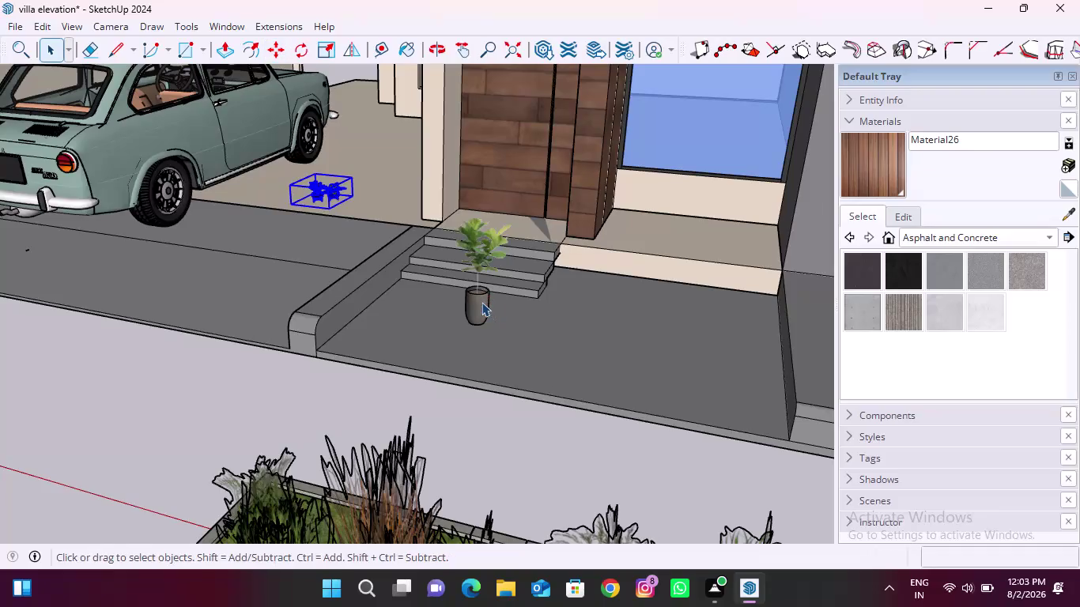
key(m)
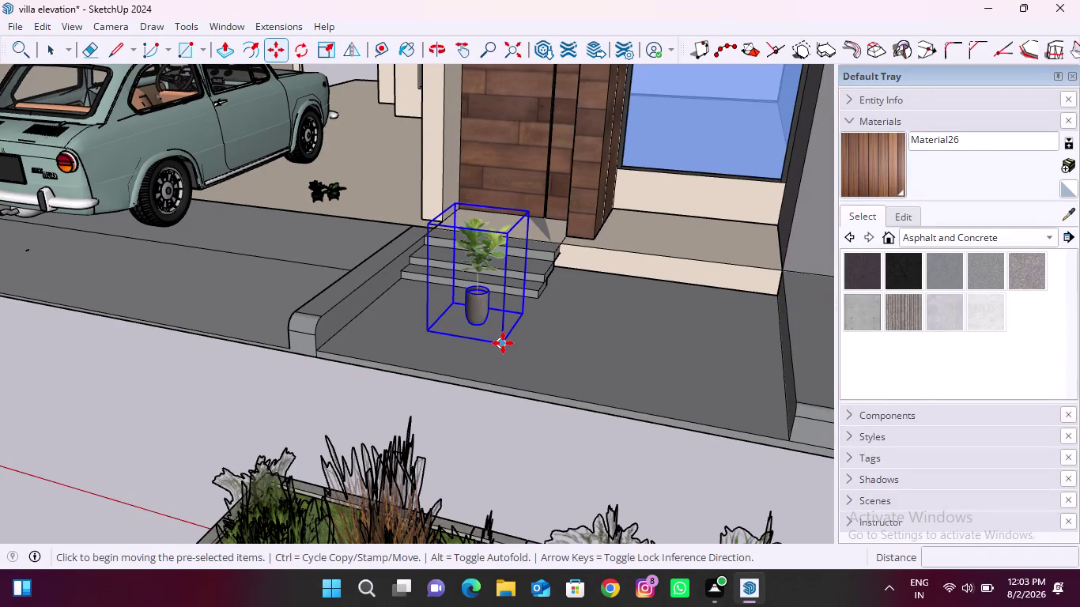
click(503, 343)
scroll(down, 3)
scroll(up, 3)
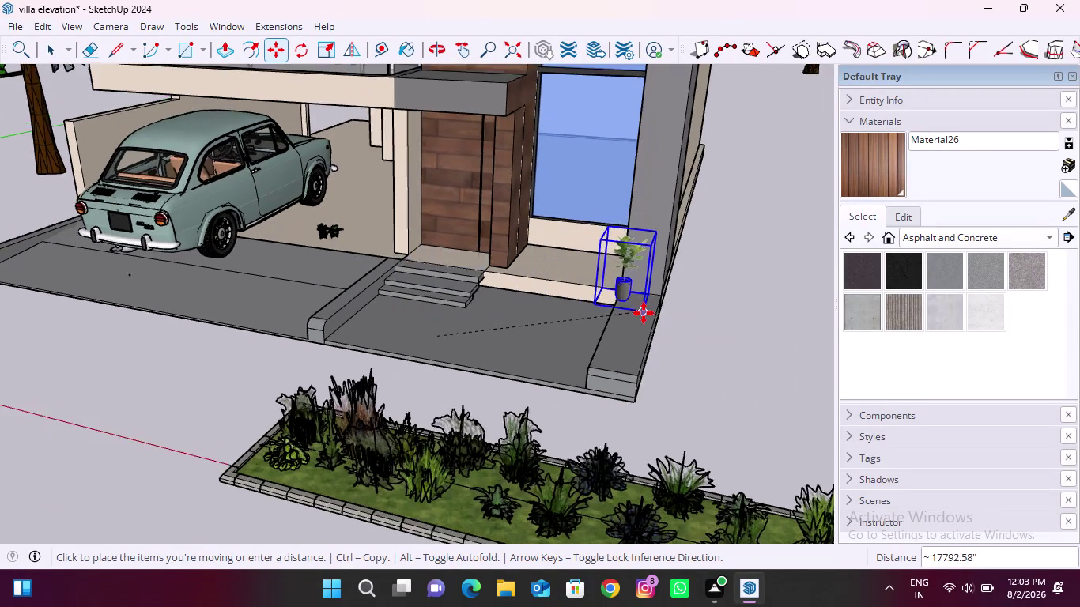
scroll(up, 3)
click(665, 323)
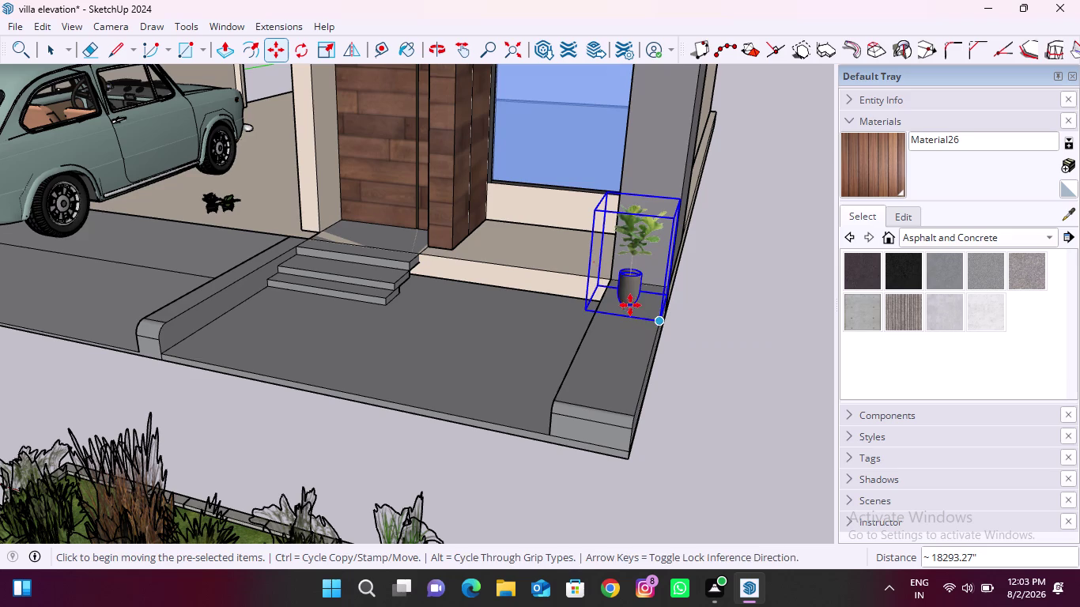
click(633, 293)
click(637, 293)
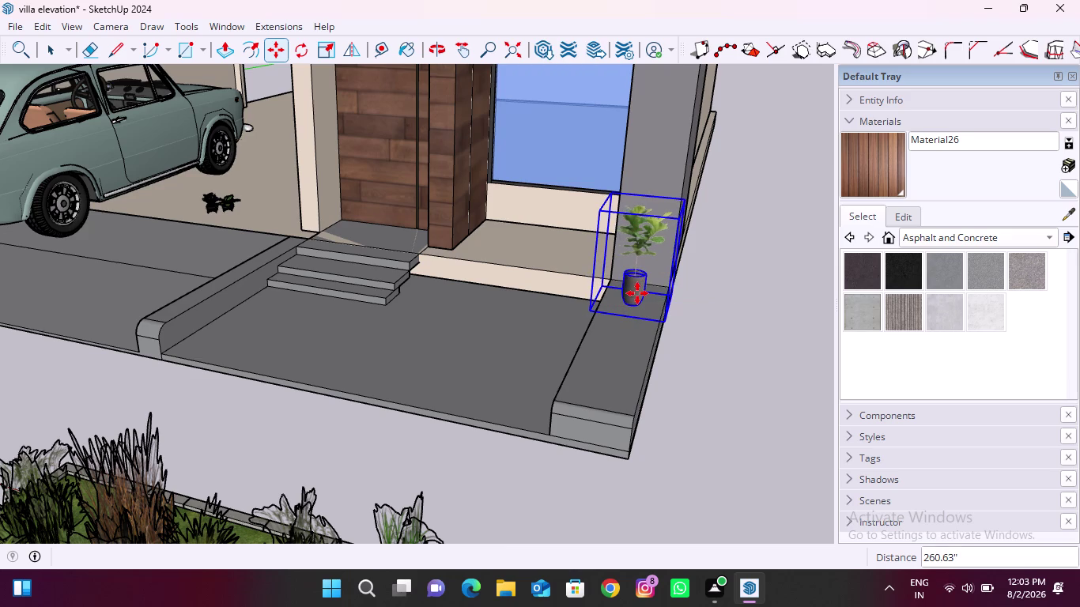
Copy the tall potted plant beside the entrance steps, settling it on the step edge.
click(638, 293)
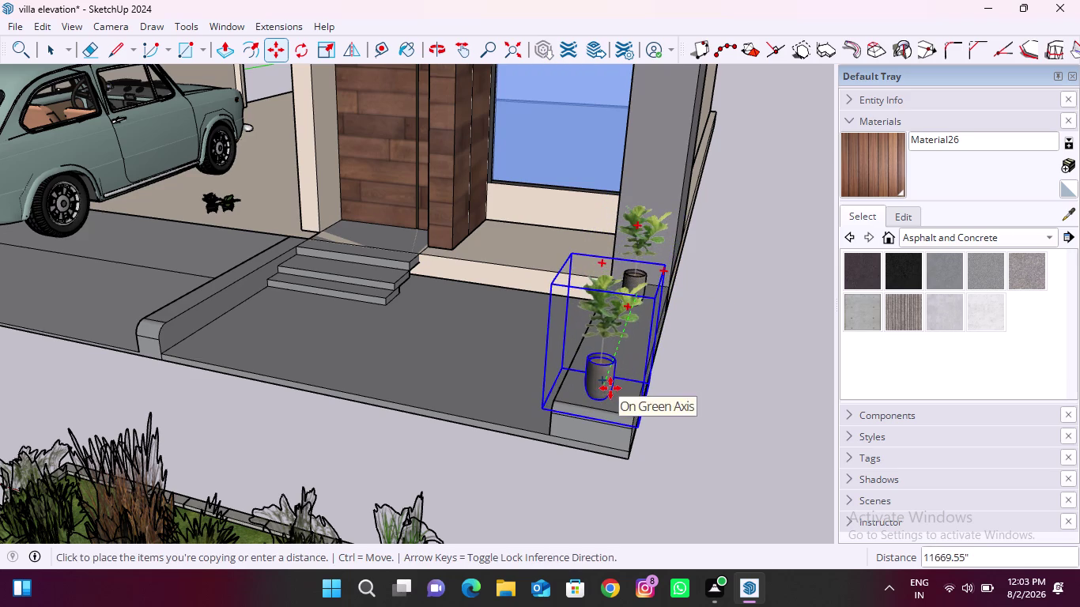
scroll(up, 3)
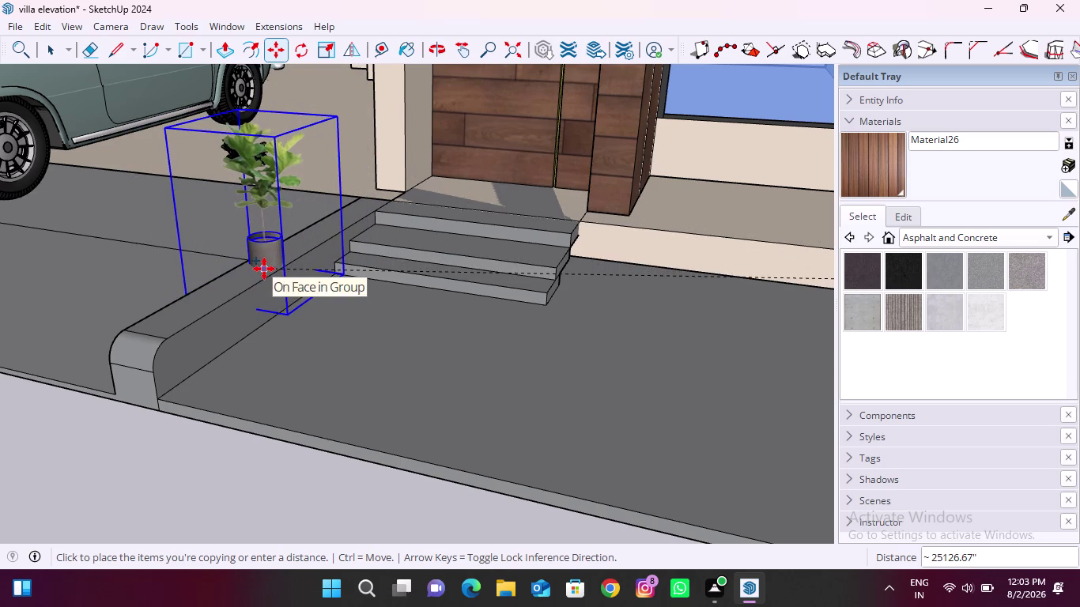
click(264, 269)
click(266, 268)
key(Up)
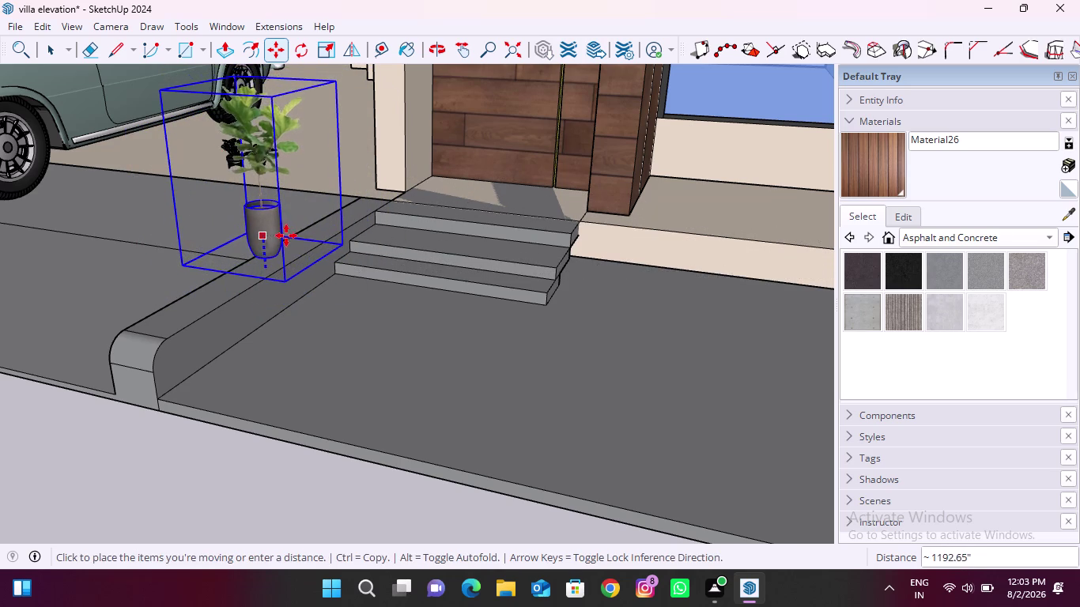
click(286, 240)
middle_drag(242, 274, 342, 238)
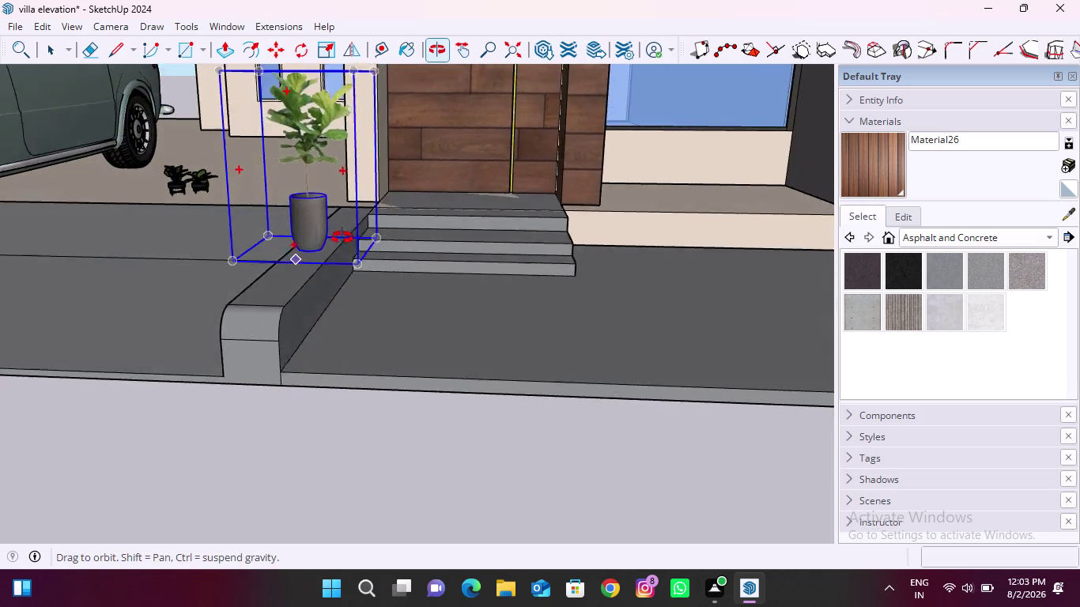
middle_drag(342, 238, 405, 271)
scroll(down, 3)
scroll(down, 3)
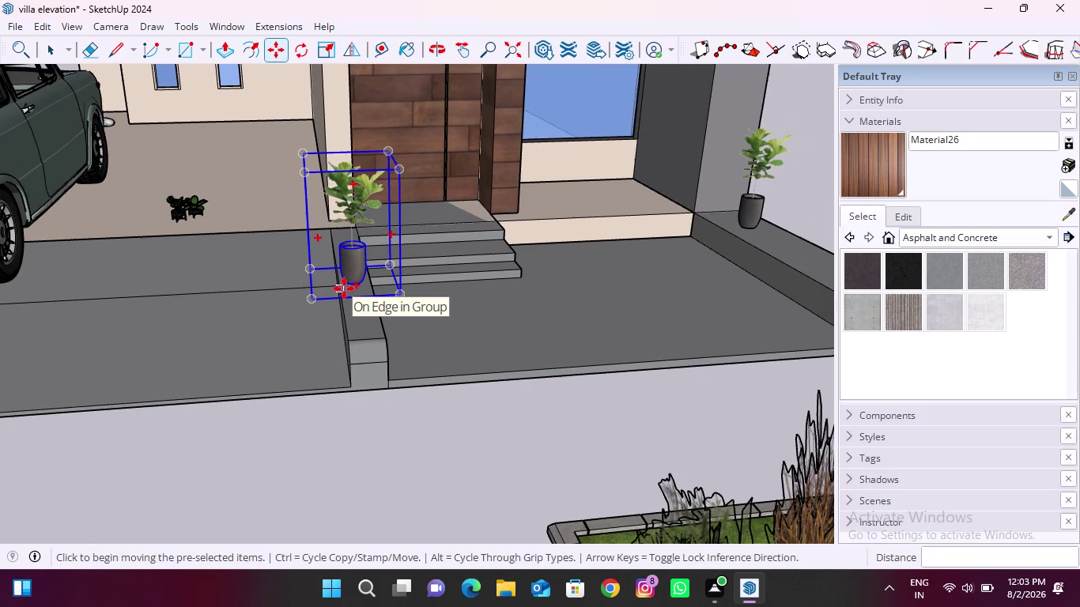
key(space)
click(215, 253)
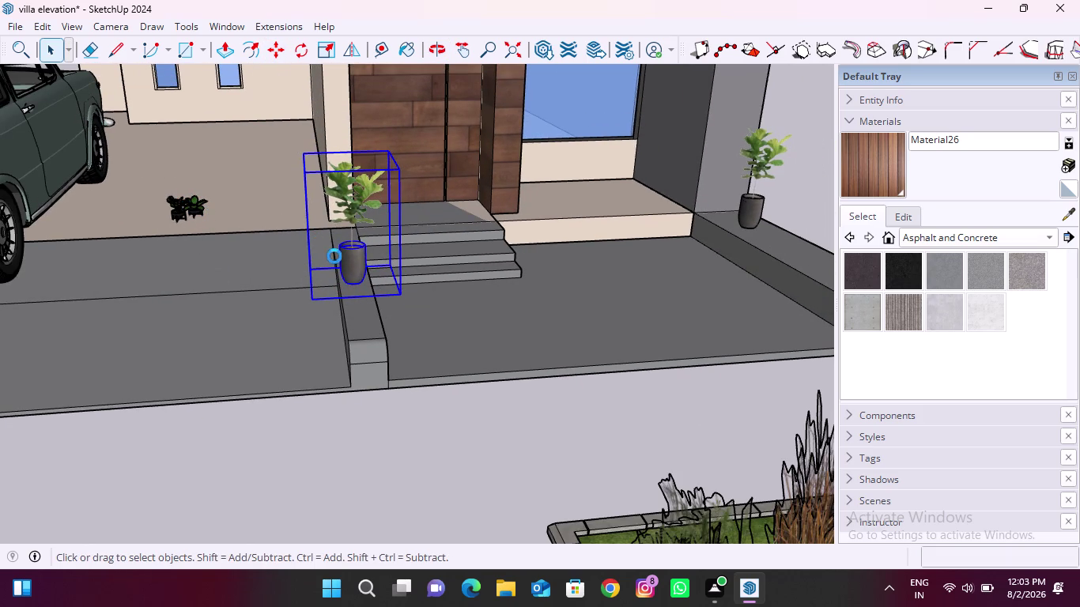
key(Escape)
key(Escape)
key(Escape)
key(Escape)
key(Escape)
click(408, 446)
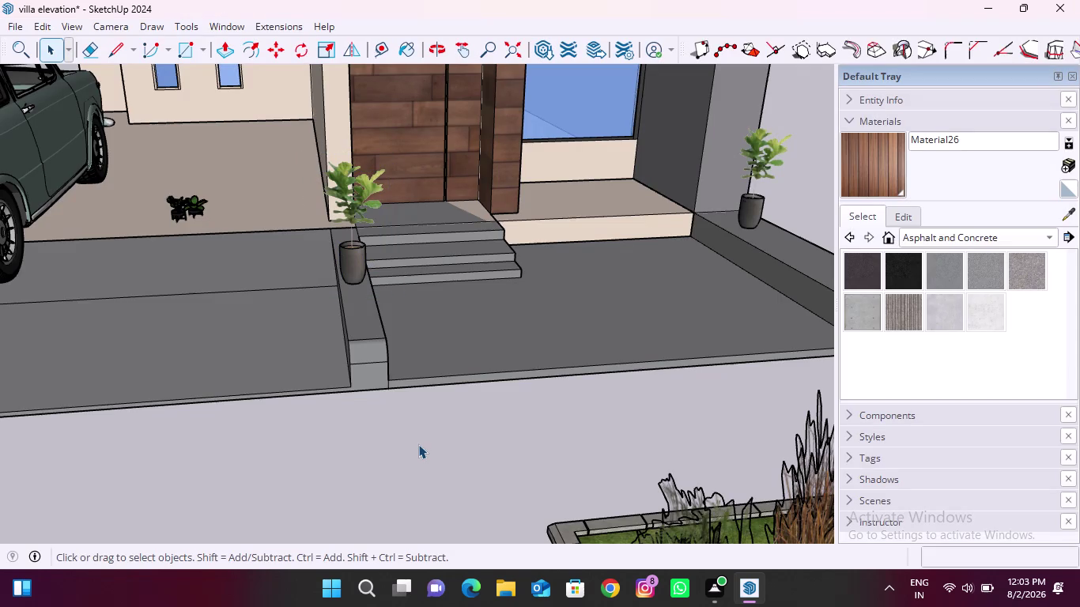
Enlarge the small pair of potted plants on the driveway with Scale.
click(178, 204)
scroll(up, 3)
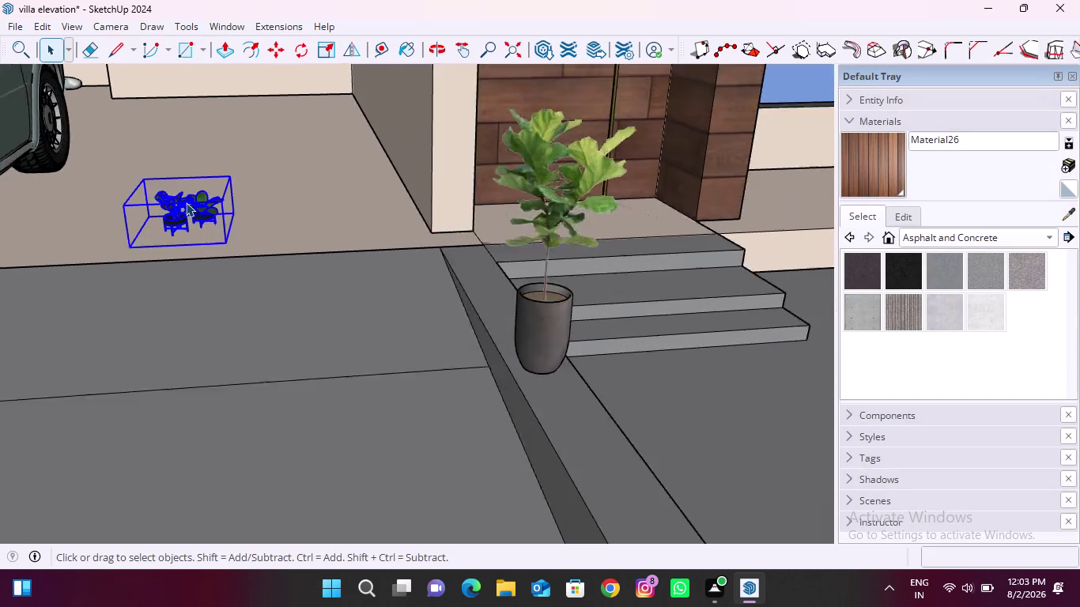
scroll(up, 3)
scroll(up, 3)
middle_drag(198, 275, 261, 243)
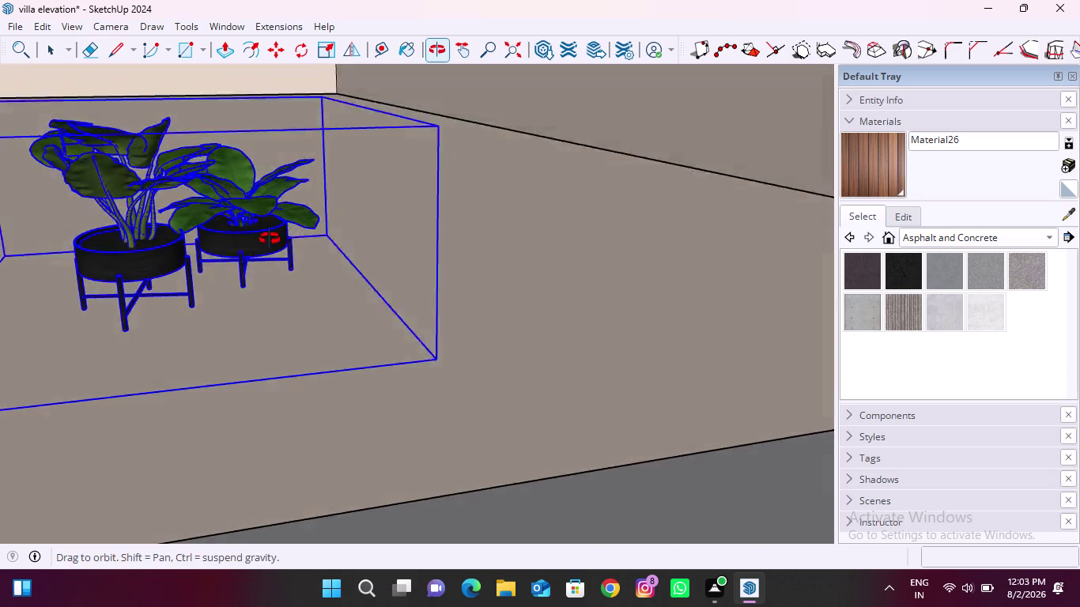
middle_drag(261, 242, 331, 250)
scroll(down, 3)
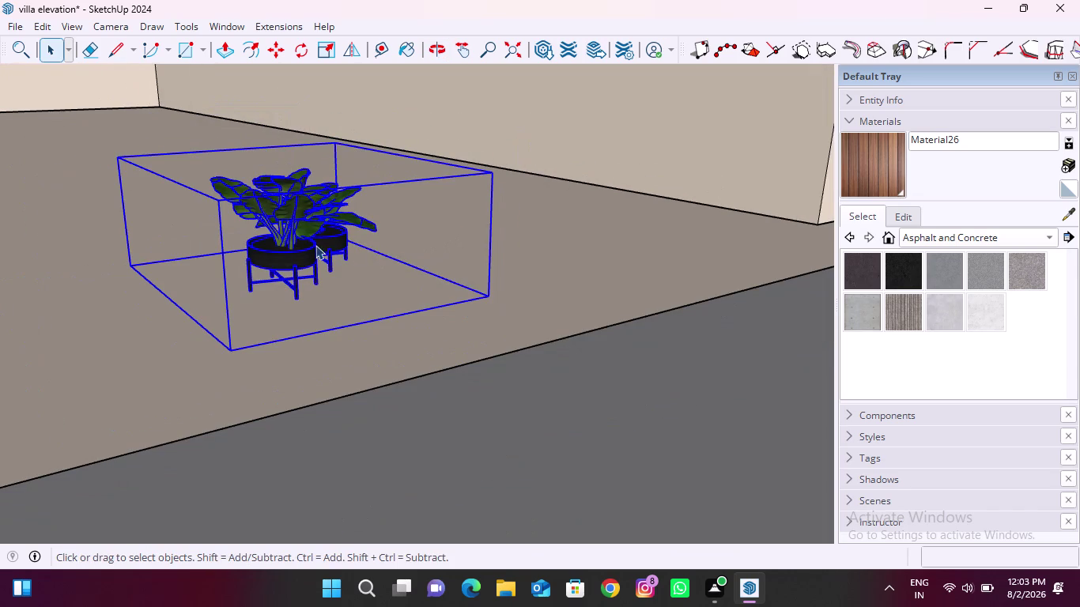
key(s)
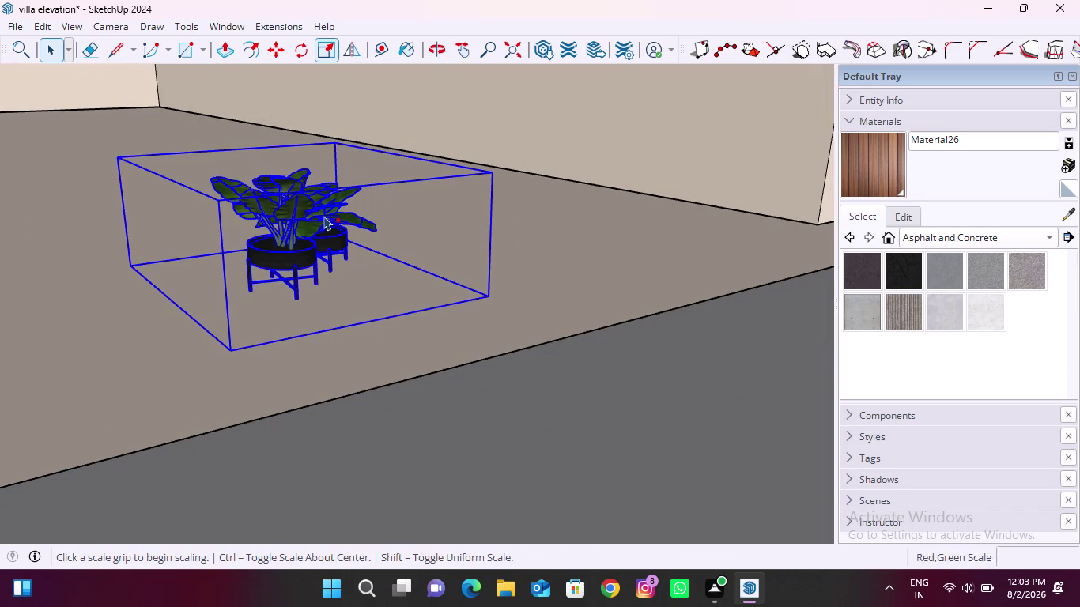
drag(223, 203, 102, 136)
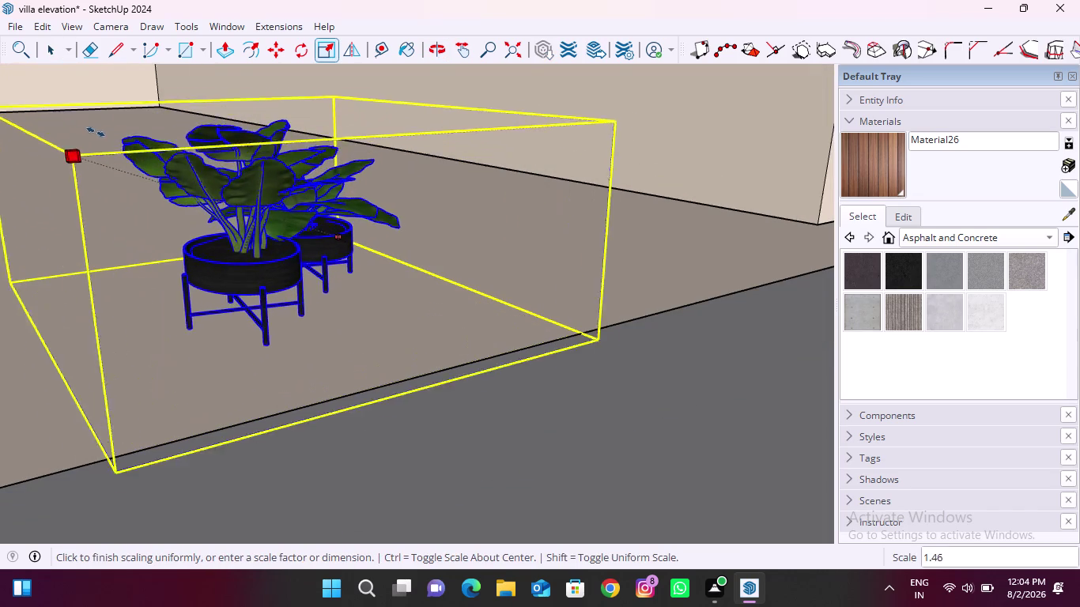
drag(102, 136, 8, 102)
scroll(down, 3)
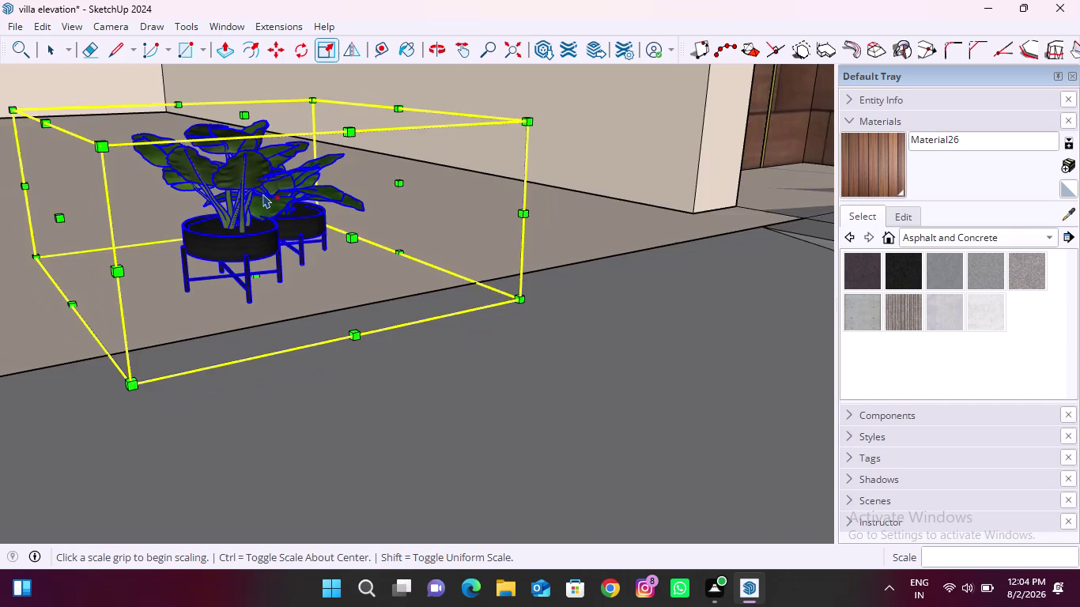
scroll(down, 3)
scroll(down, 3)
scroll(down, 3)
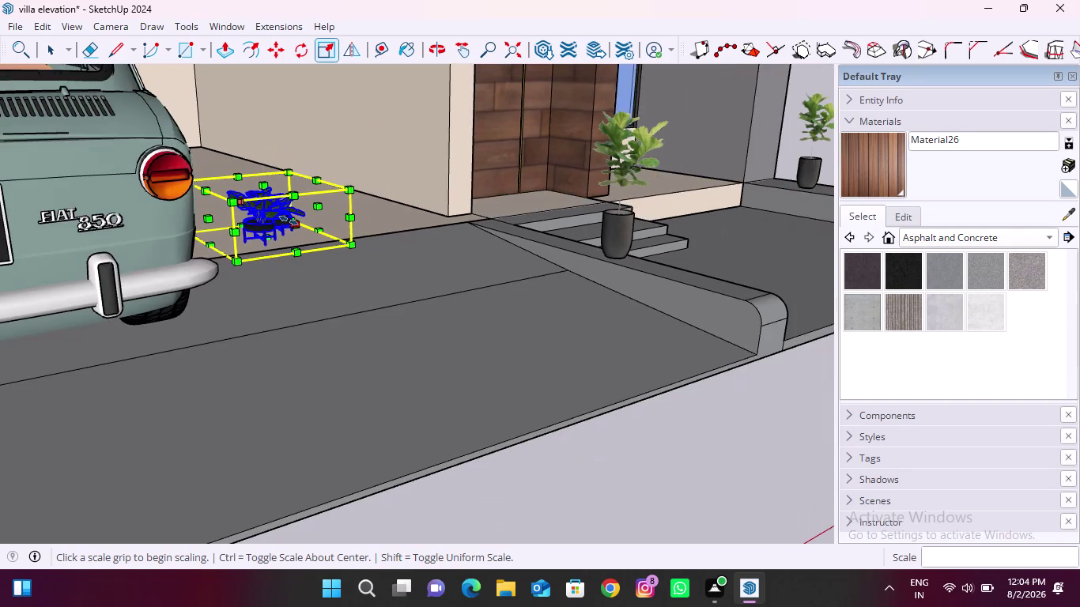
middle_drag(289, 220, 204, 296)
scroll(up, 3)
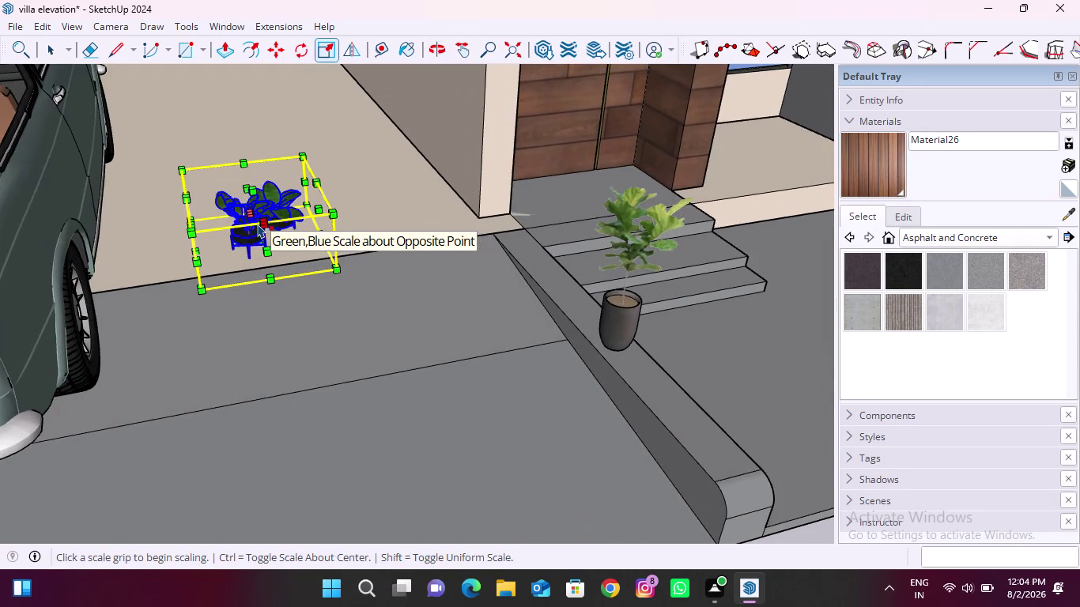
scroll(down, 3)
scroll(up, 3)
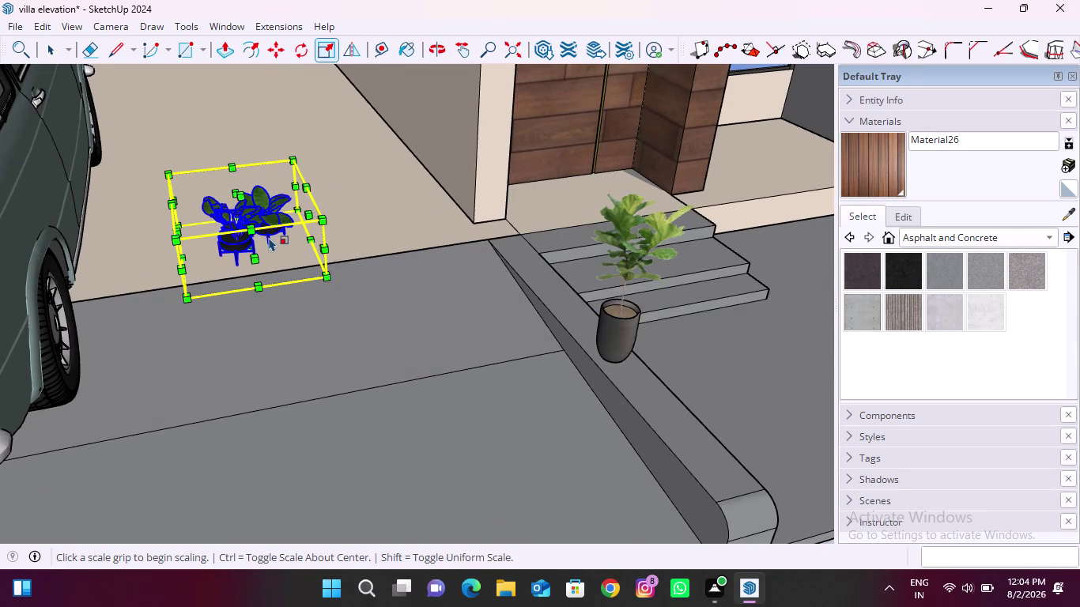
key(space)
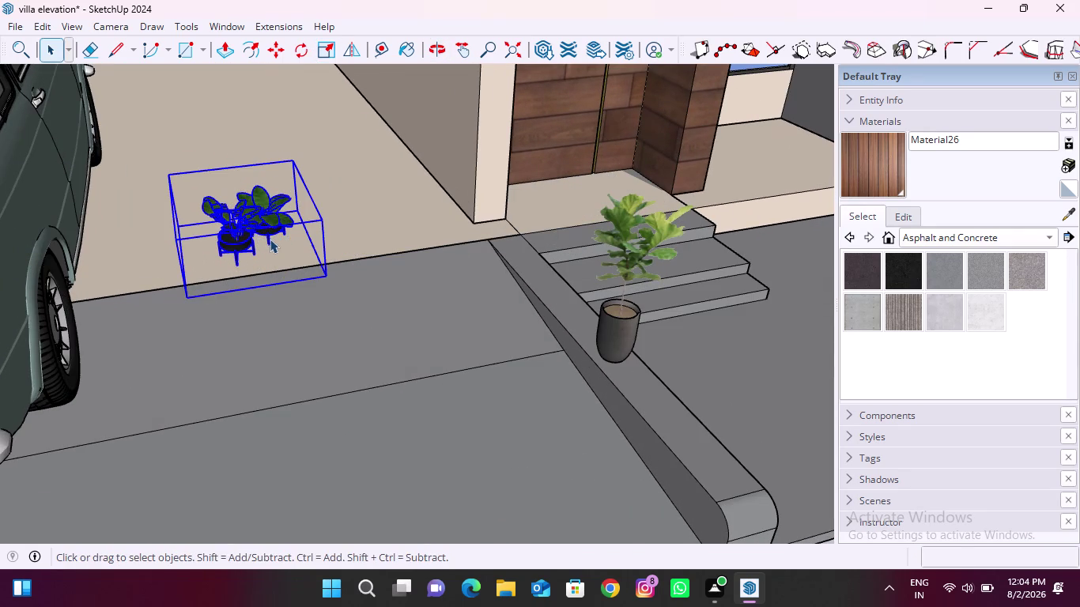
Move the plant pair onto the raised ledge beside the entrance door.
text(m)
click(323, 276)
scroll(down, 3)
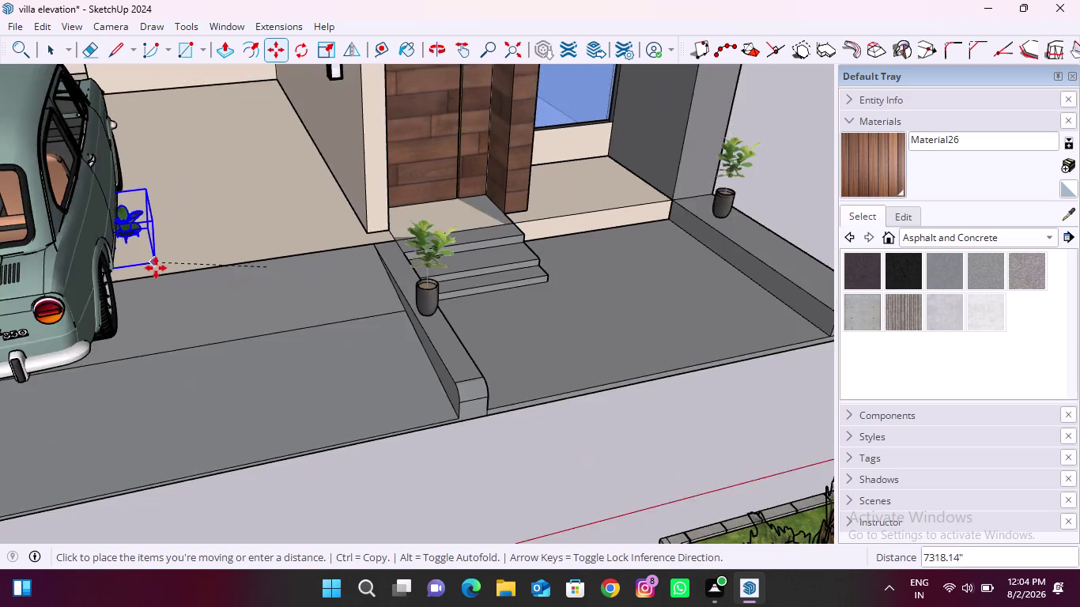
scroll(down, 3)
scroll(up, 3)
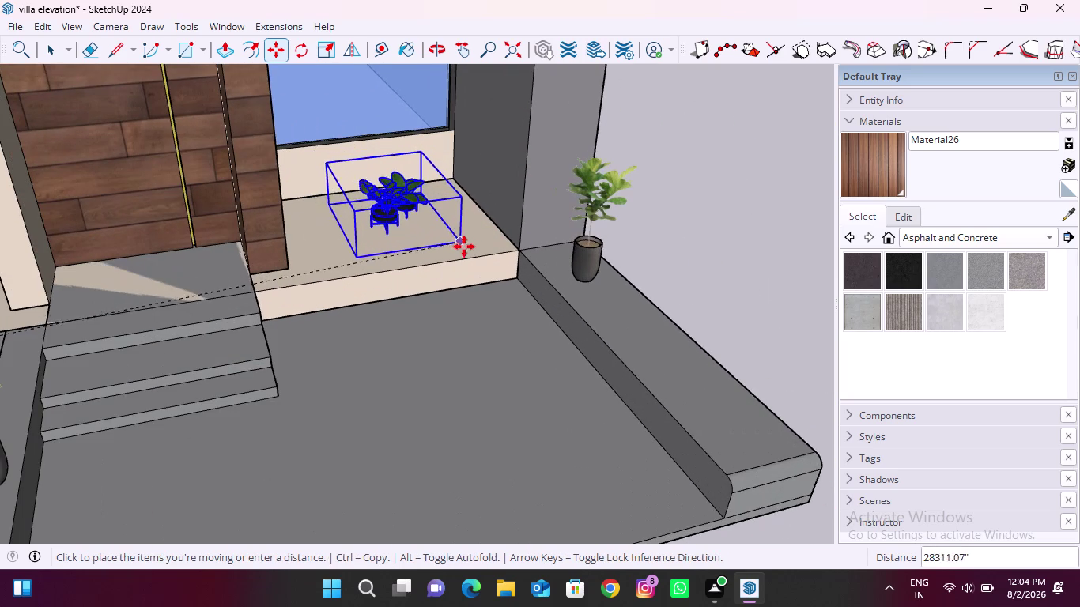
click(488, 234)
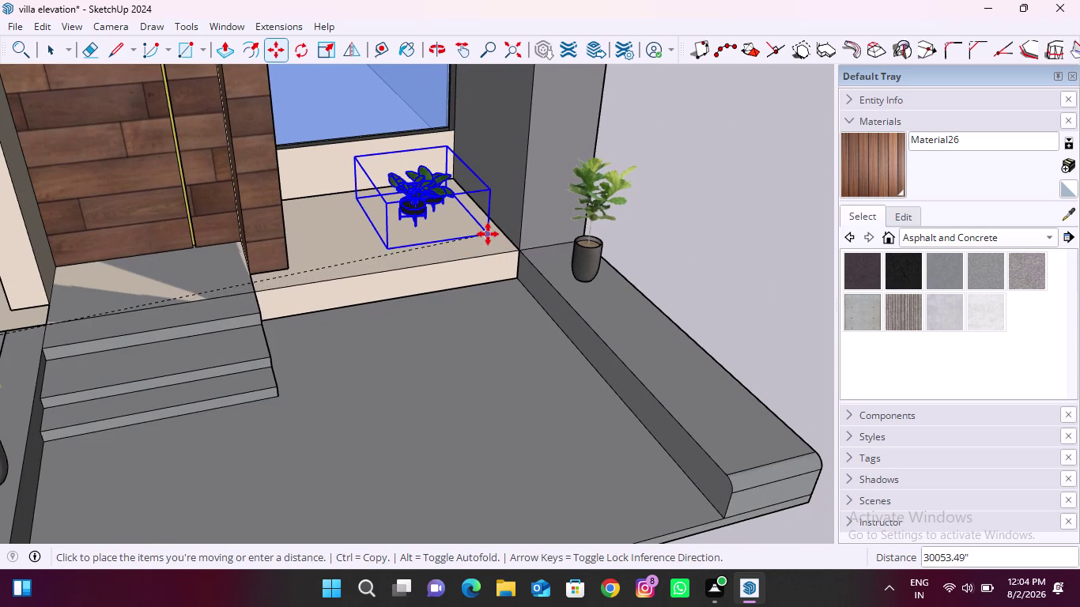
Scale the plant up about 1.89 and reposition it on the ledge.
scroll(up, 3)
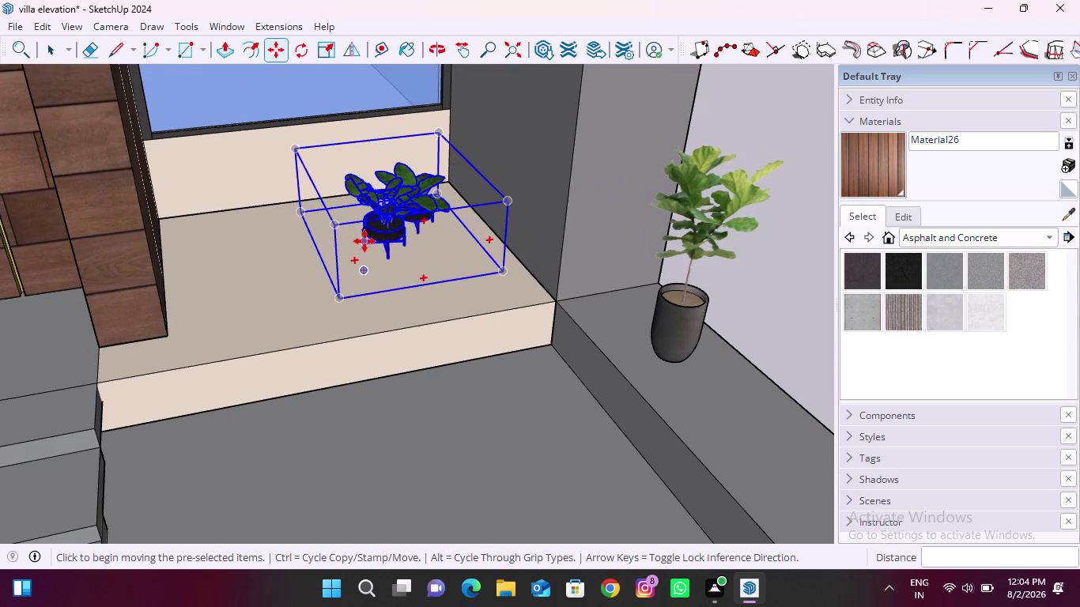
key(s)
drag(332, 226, 142, 219)
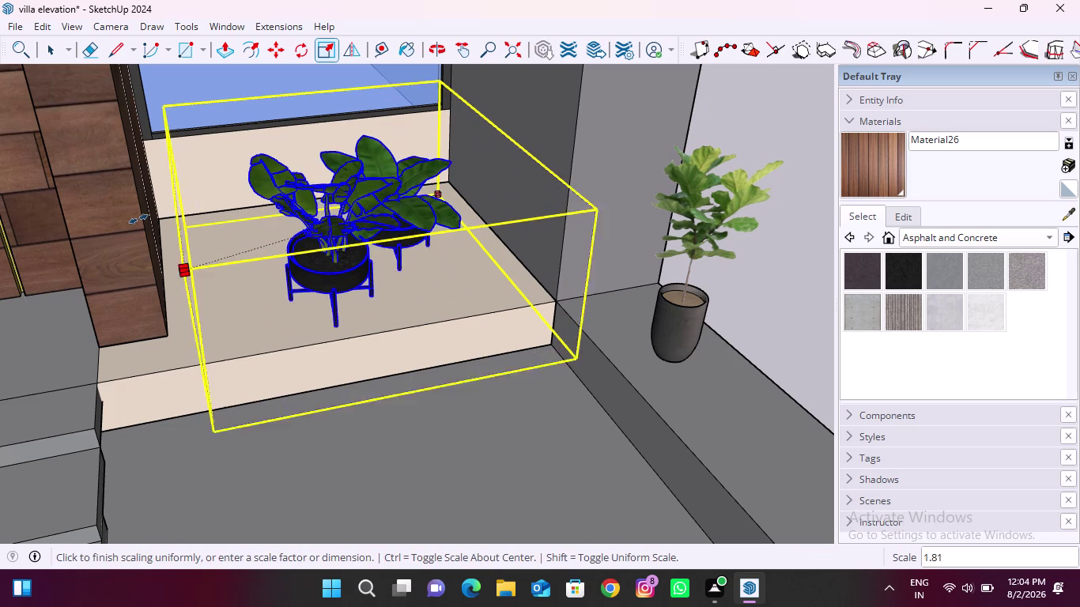
drag(142, 219, 135, 219)
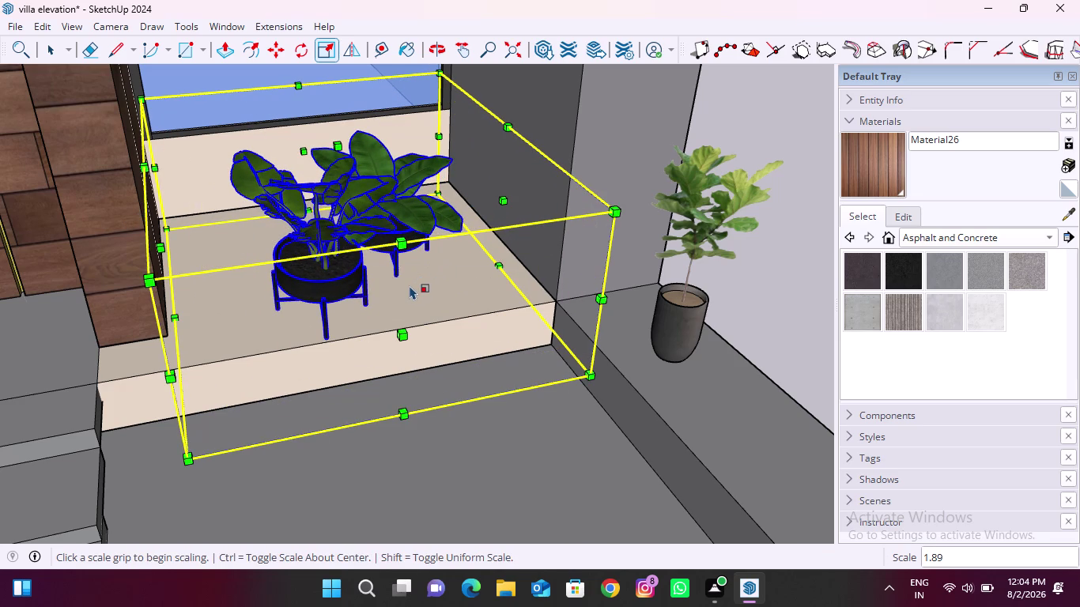
key(m)
click(405, 277)
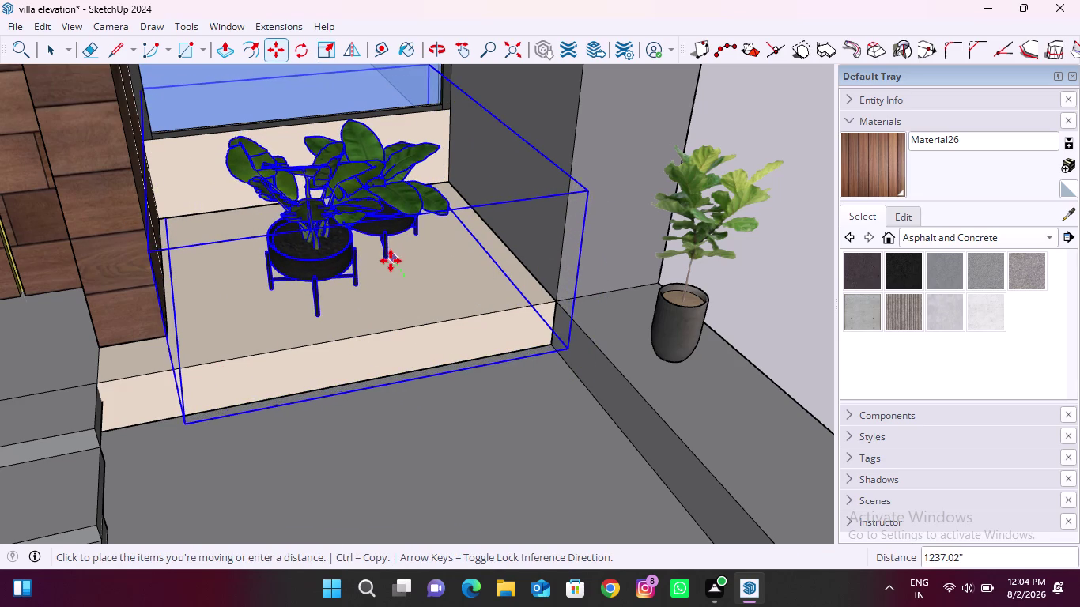
click(391, 261)
scroll(down, 3)
scroll(down, 3)
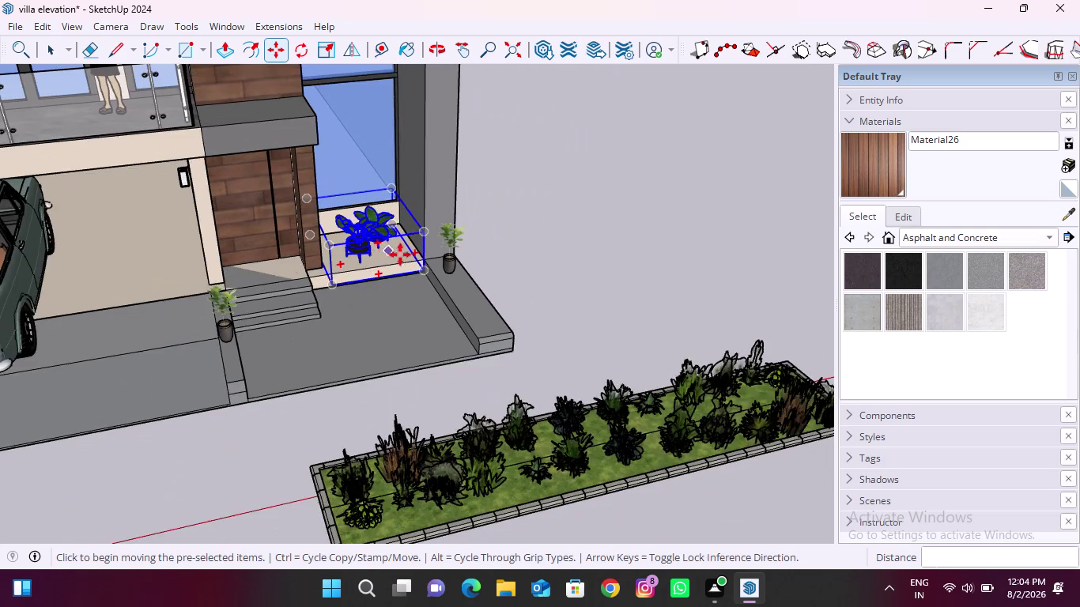
scroll(down, 3)
scroll(up, 3)
scroll(up, 3)
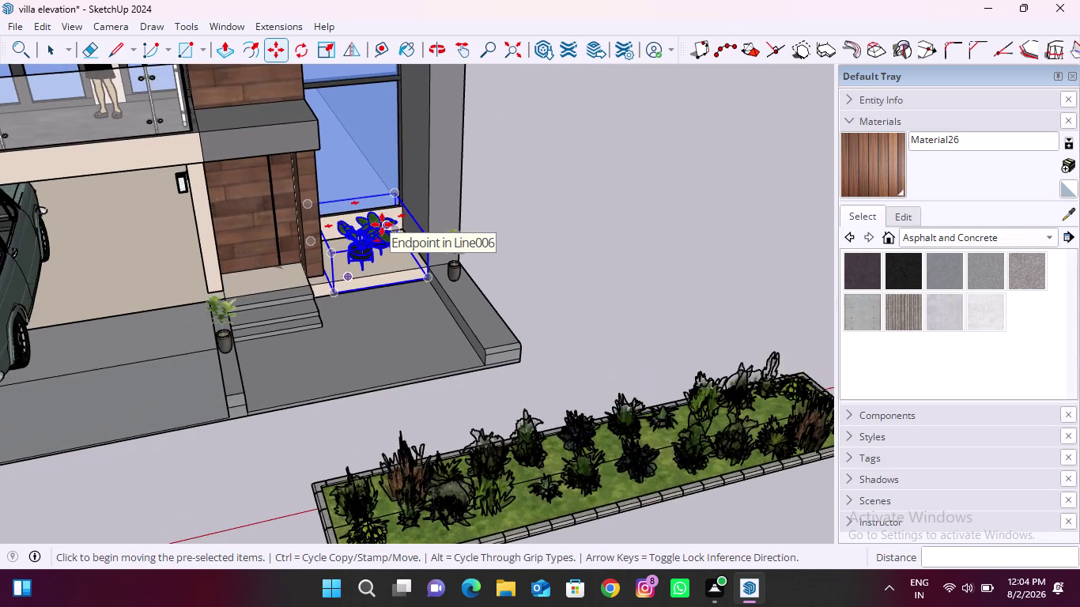
scroll(up, 3)
scroll(up, 3)
scroll(up, 3)
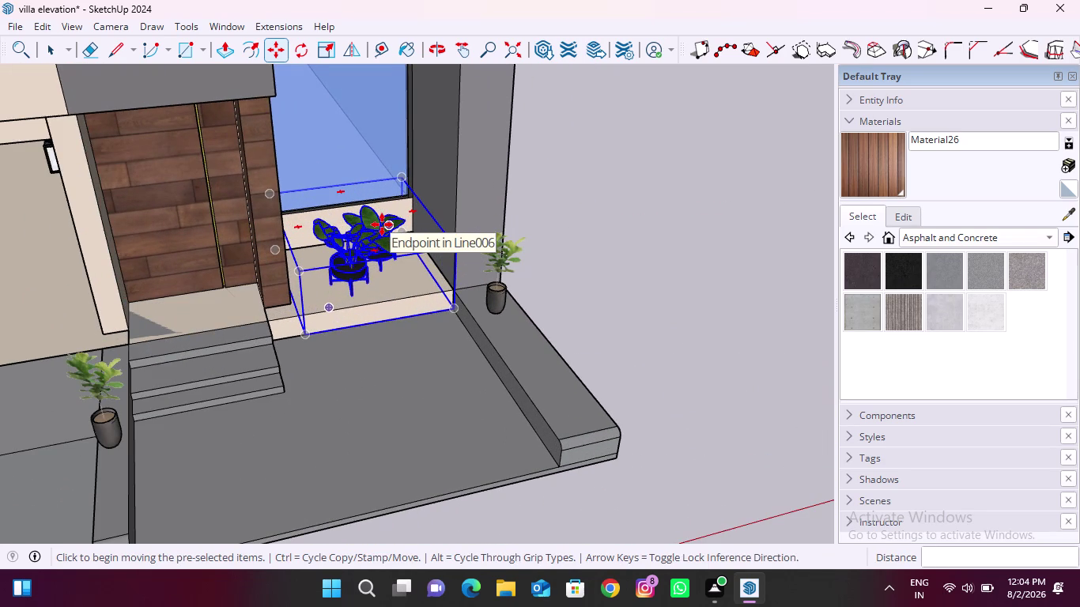
scroll(down, 3)
scroll(down, 3)
scroll(down, 3)
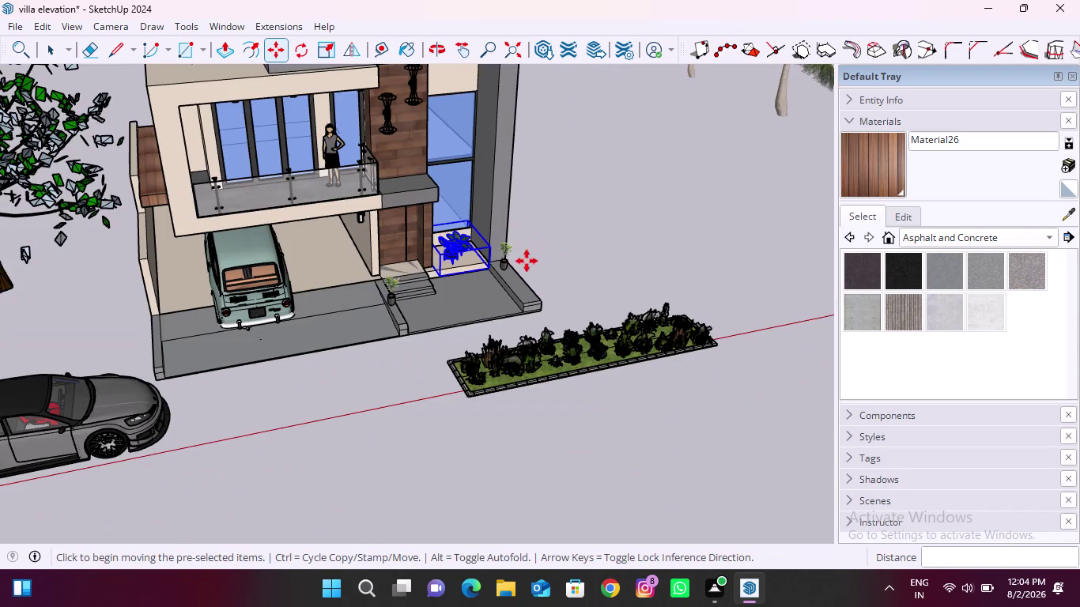
click(240, 27)
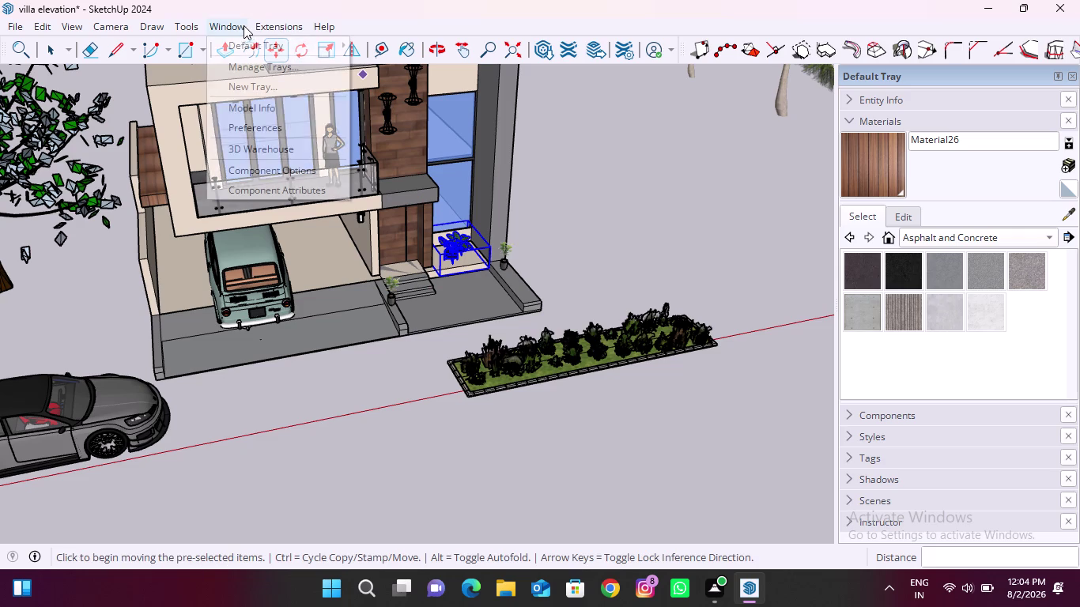
Browse 3D Warehouse flower pot results and download the palm in the terracotta pot.
click(284, 141)
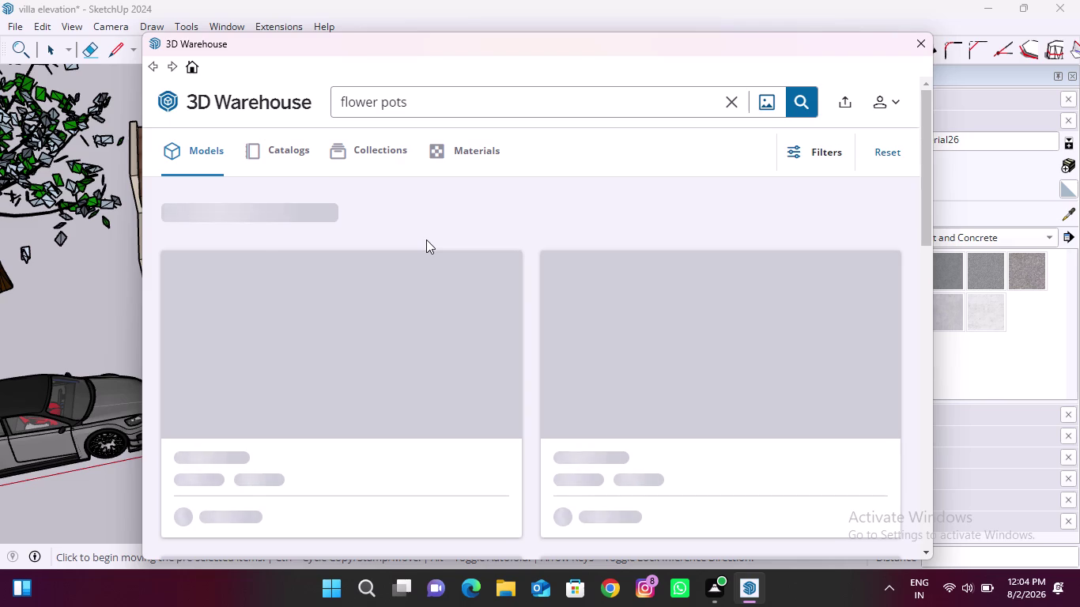
scroll(down, 3)
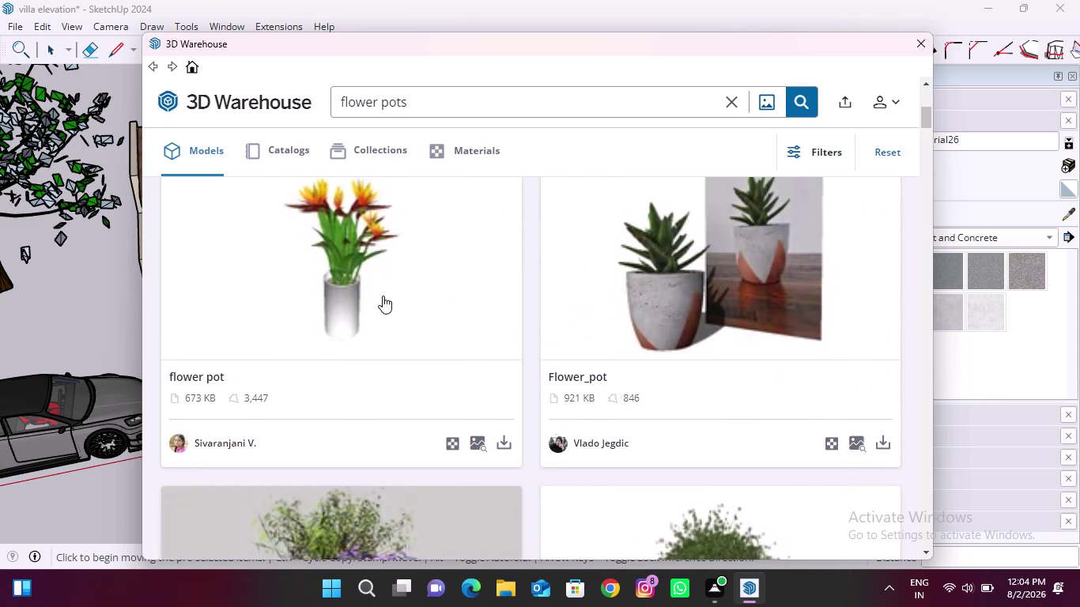
scroll(down, 3)
scroll(down, 3)
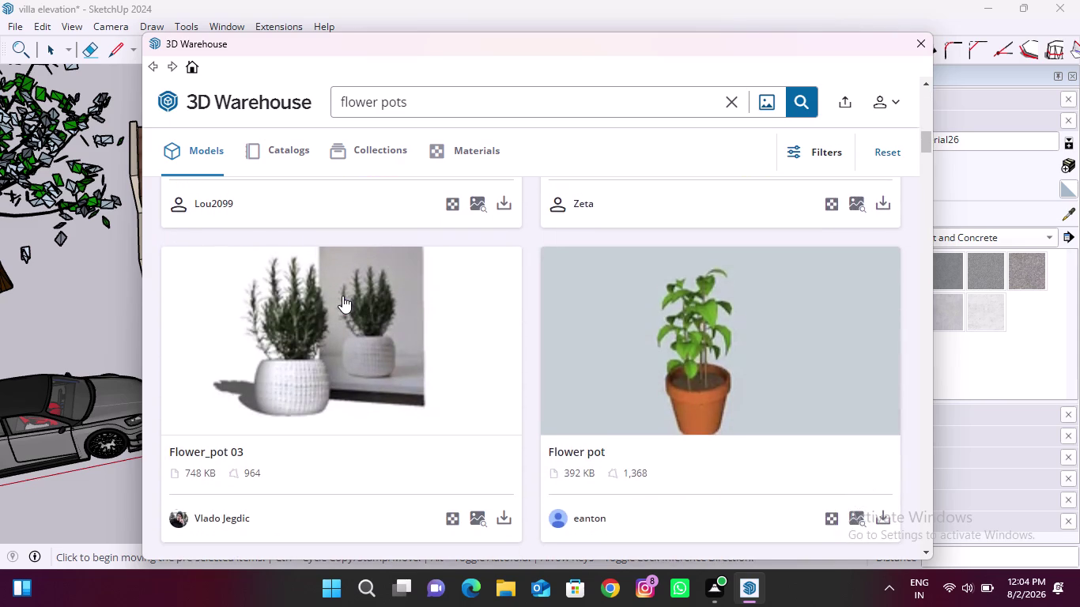
scroll(down, 3)
scroll(down, 3)
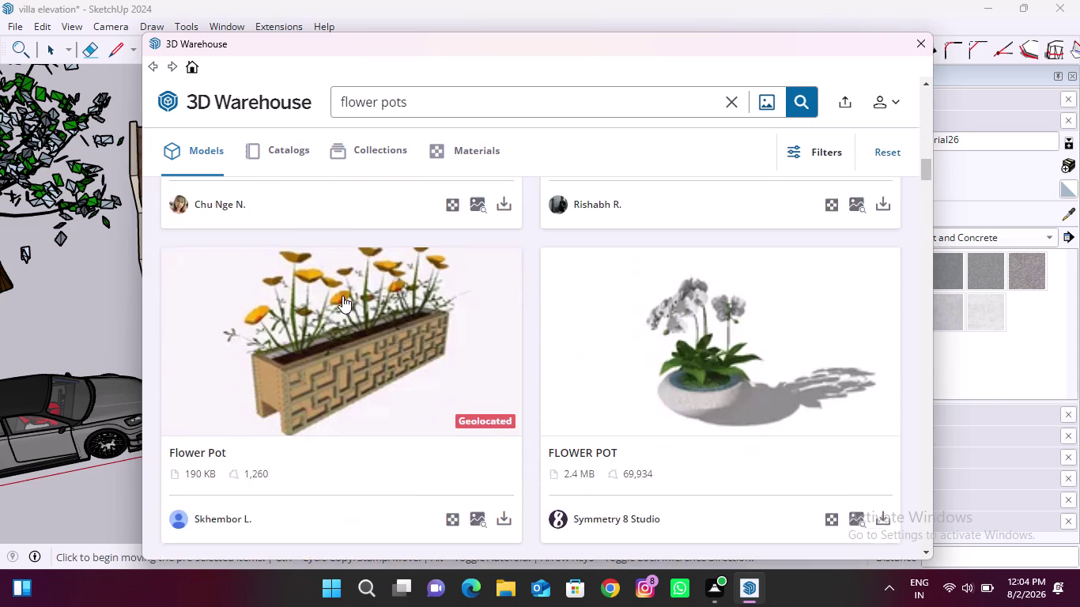
scroll(down, 3)
scroll(down, 3)
scroll(up, 3)
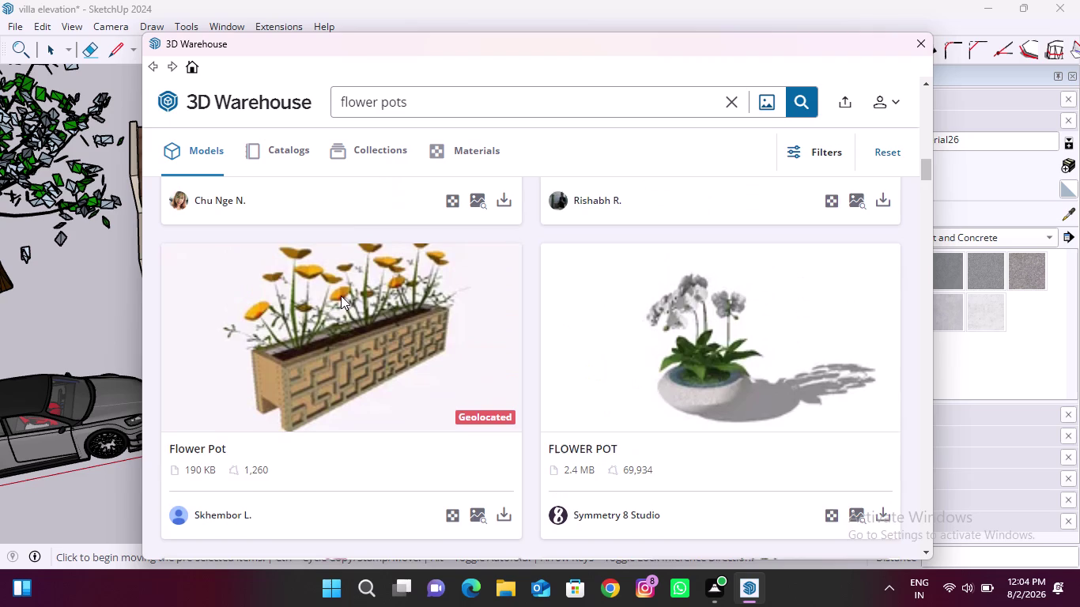
scroll(down, 3)
scroll(down, 3)
scroll(down, 3)
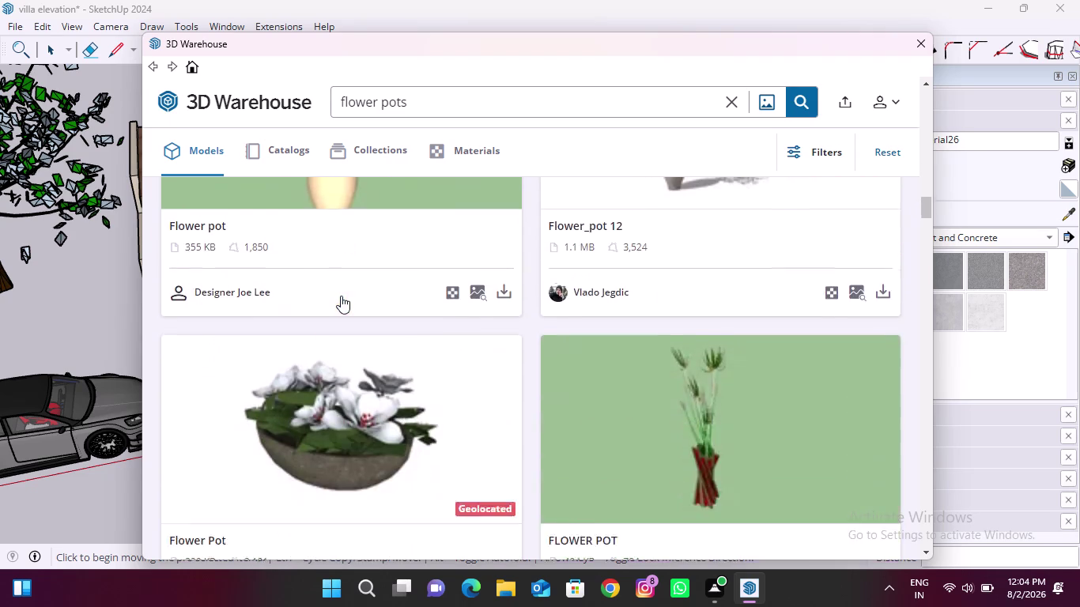
scroll(down, 3)
scroll(down, 3)
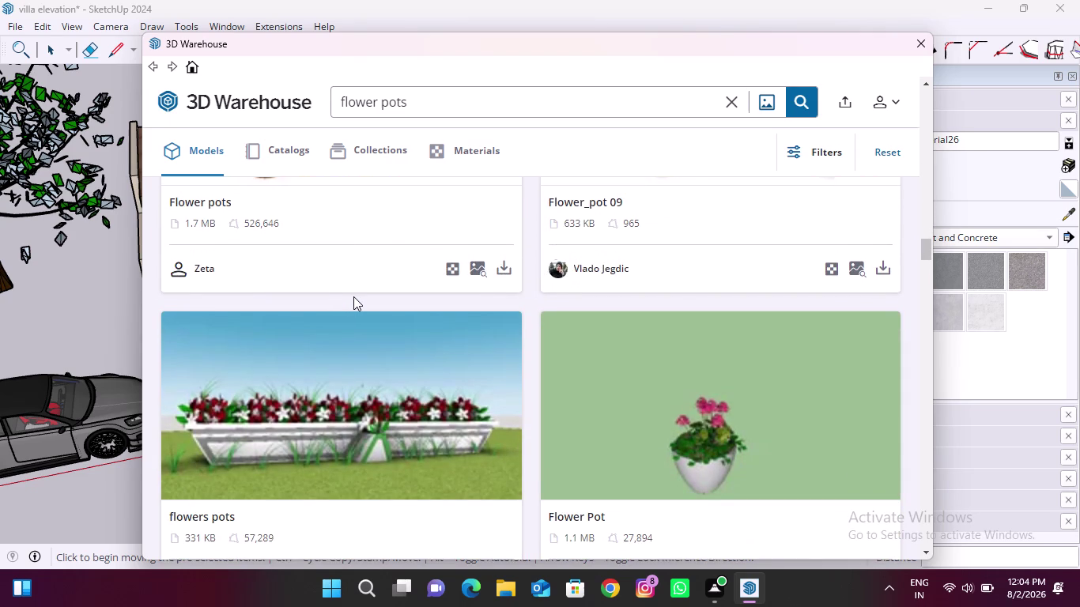
scroll(down, 3)
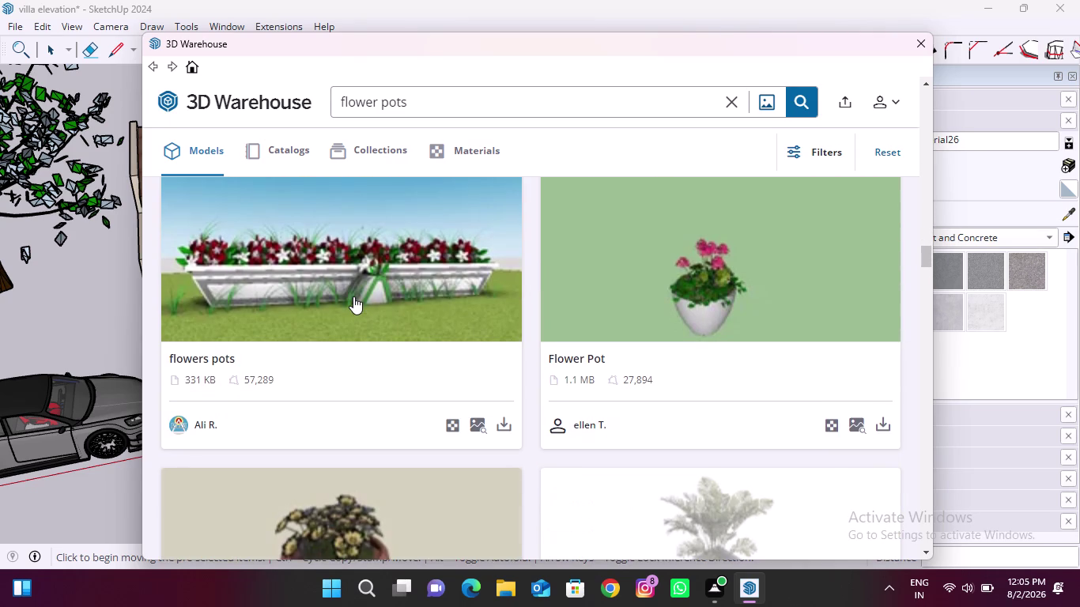
scroll(down, 3)
scroll(down, 3)
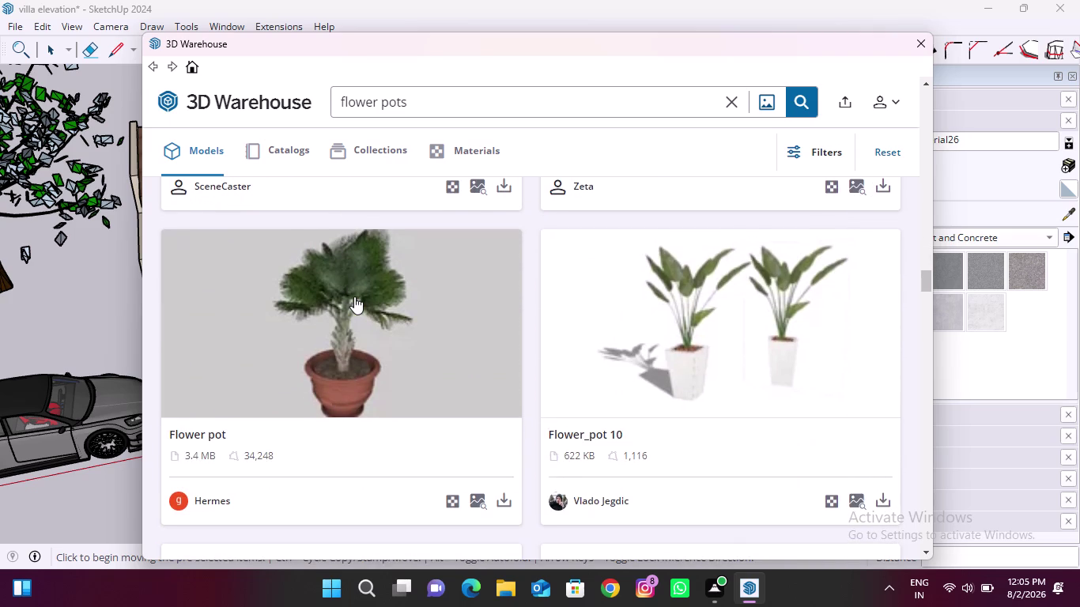
click(506, 502)
scroll(down, 3)
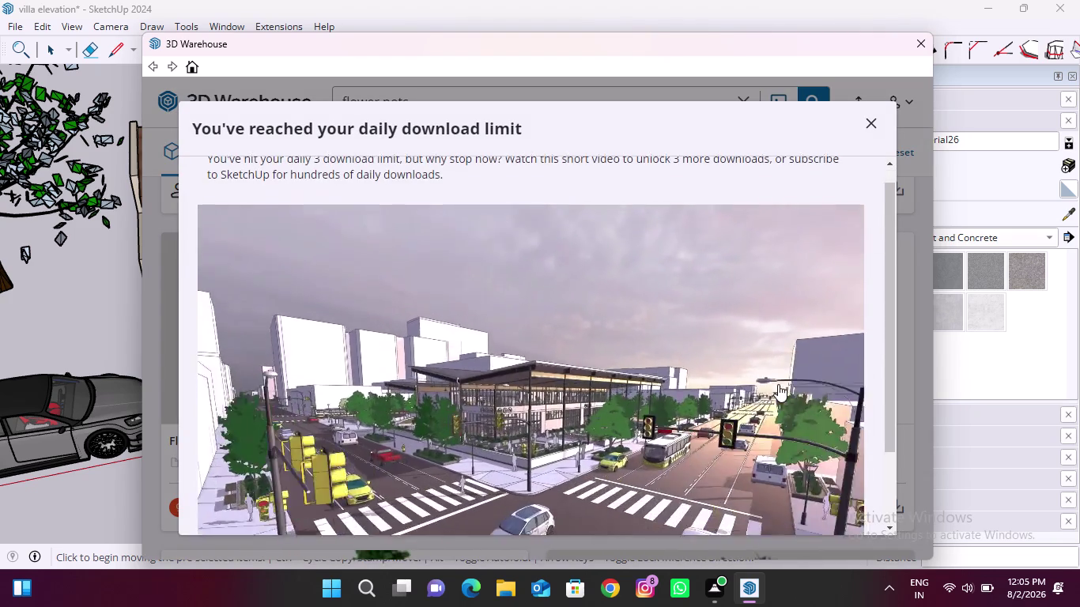
Skip the limit ad video, decline the subscription offer, and re-download the potted palm.
scroll(down, 3)
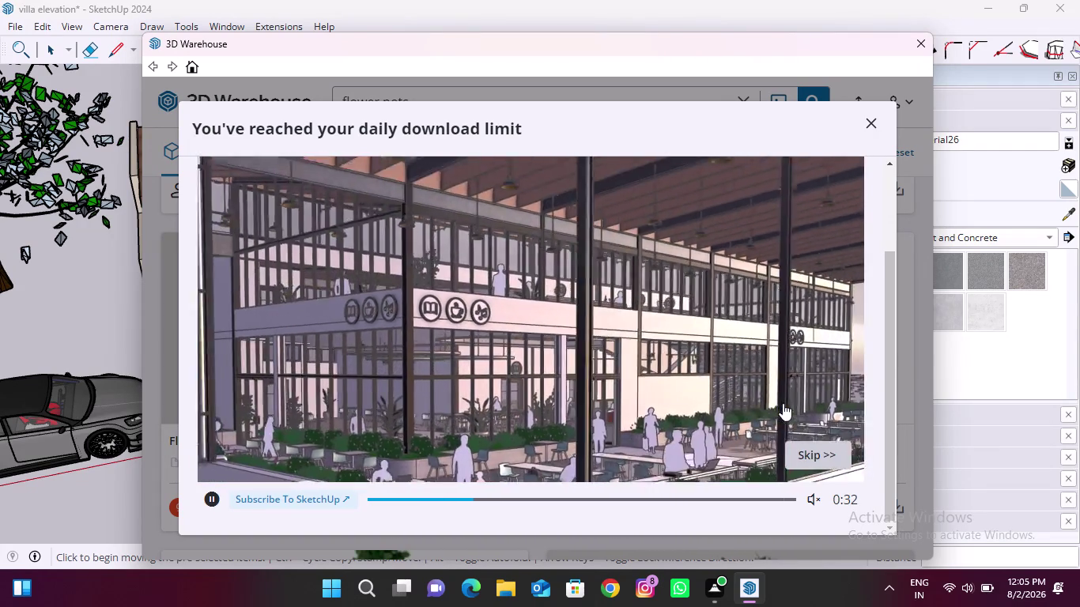
click(815, 452)
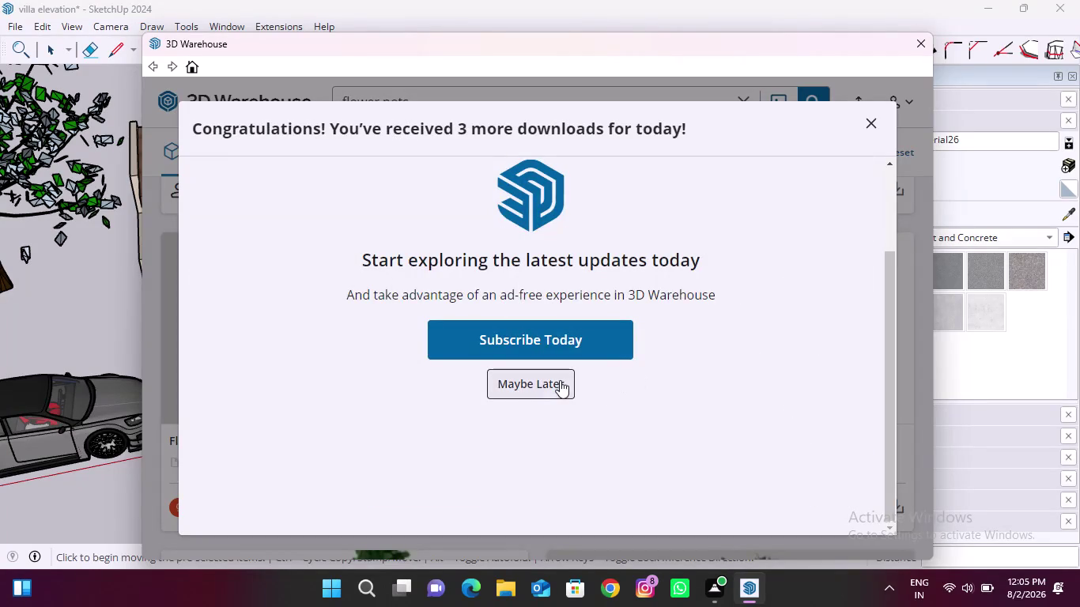
click(560, 381)
click(509, 495)
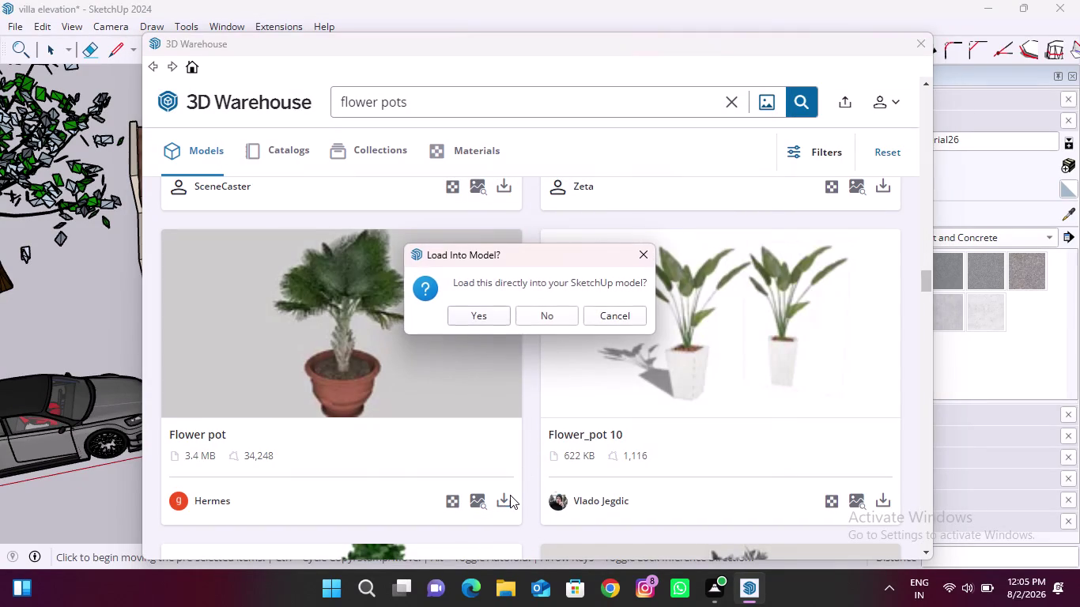
Load the potted palm into the villa model, accepting the newer-version file warning.
click(491, 316)
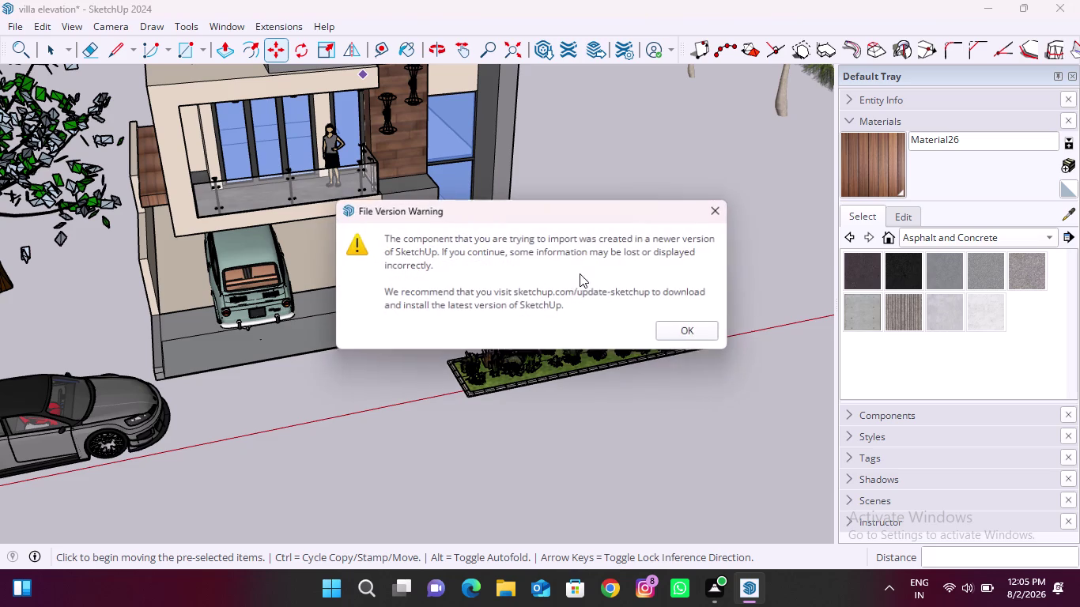
click(695, 331)
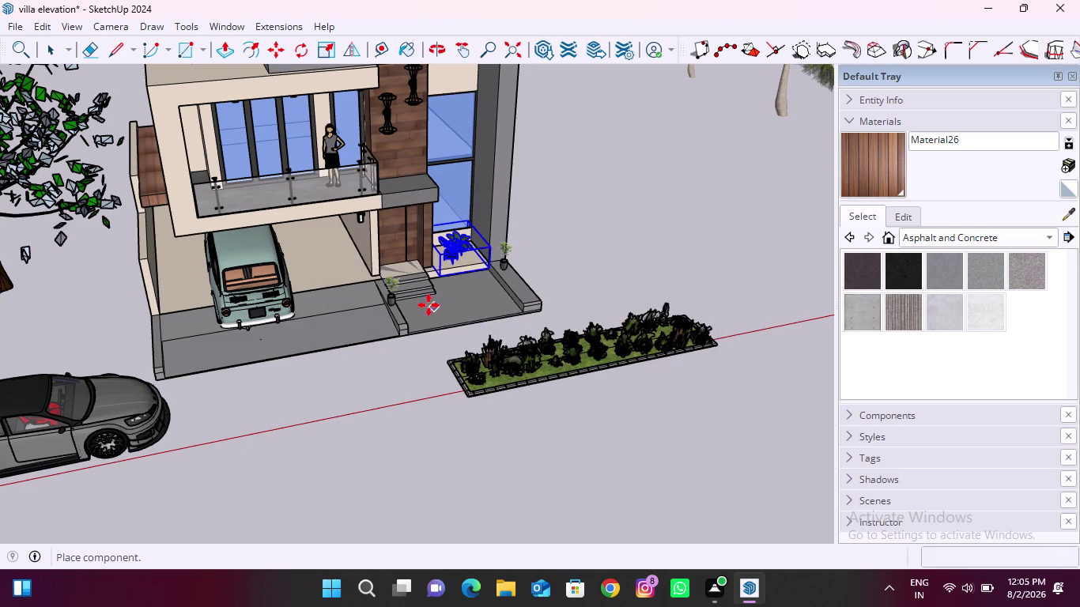
click(439, 311)
scroll(up, 3)
scroll(up, 3)
key(Escape)
scroll(up, 3)
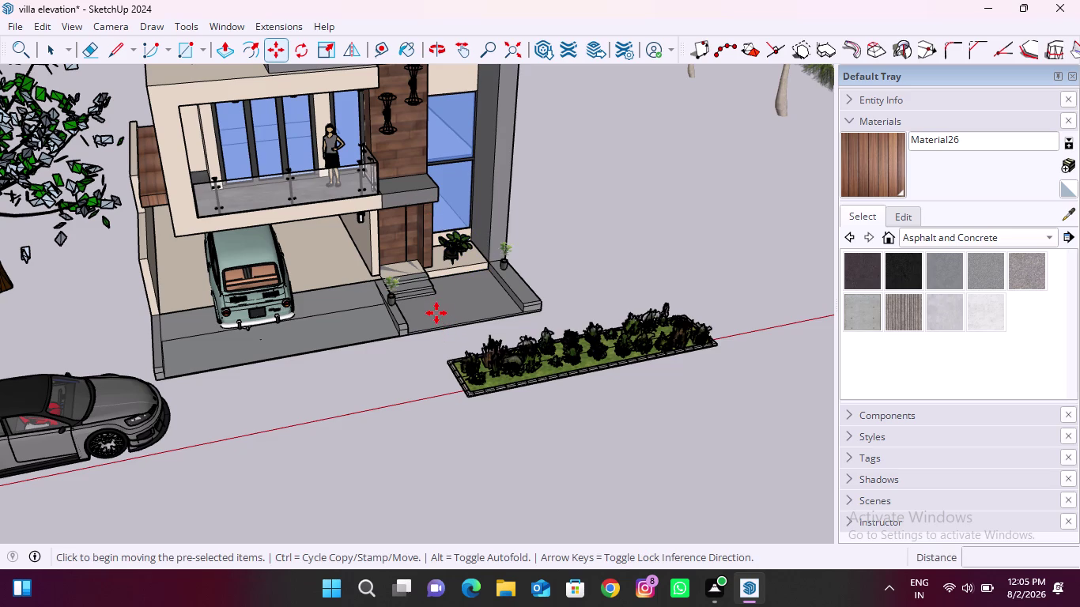
scroll(up, 3)
scroll(up, 3)
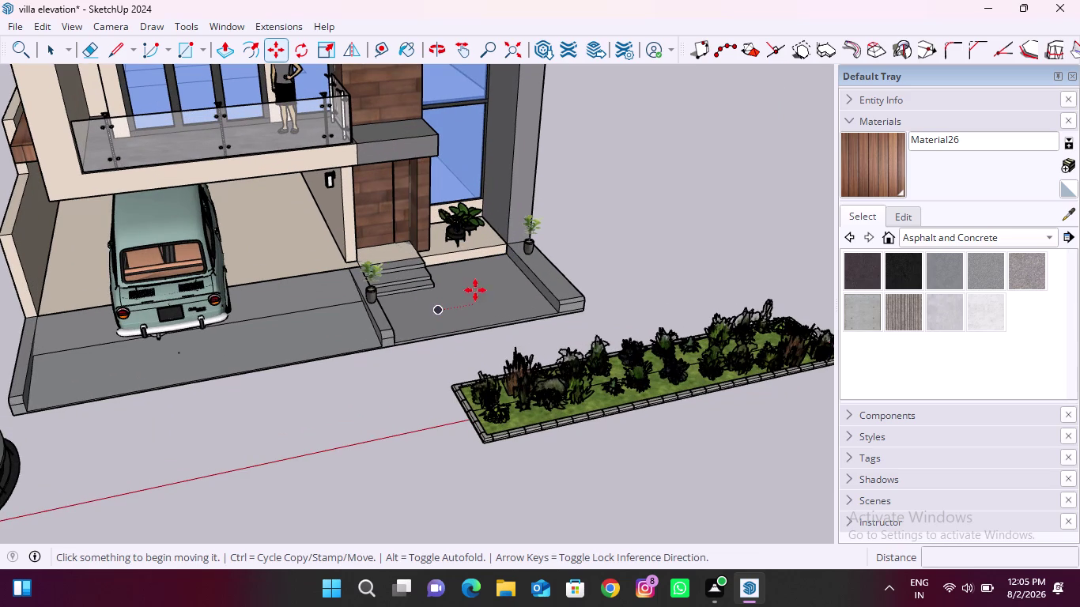
scroll(up, 3)
key(Escape)
scroll(up, 3)
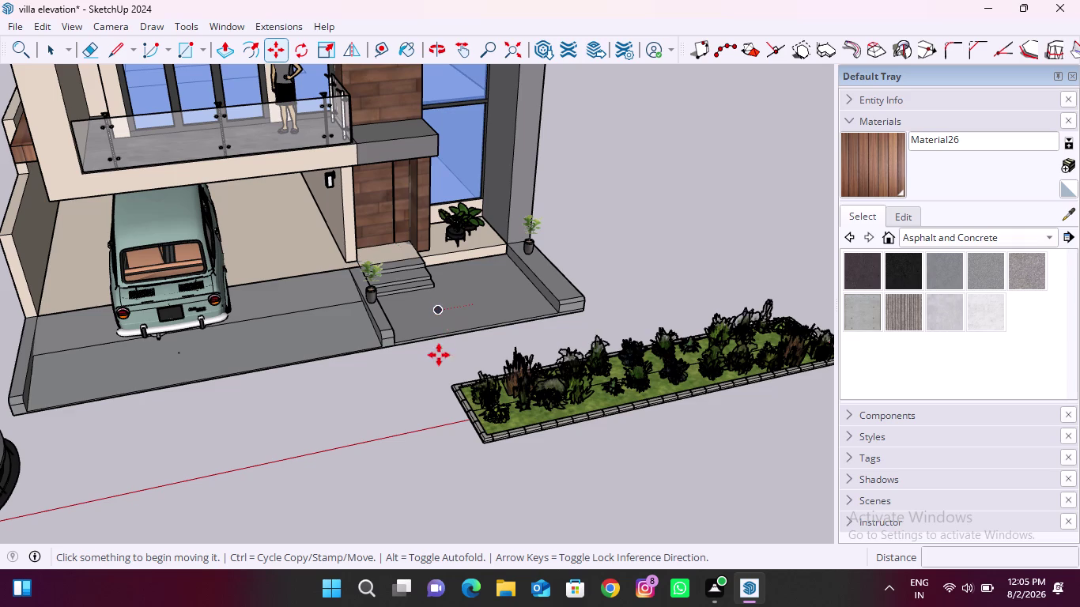
middle_drag(440, 355, 459, 260)
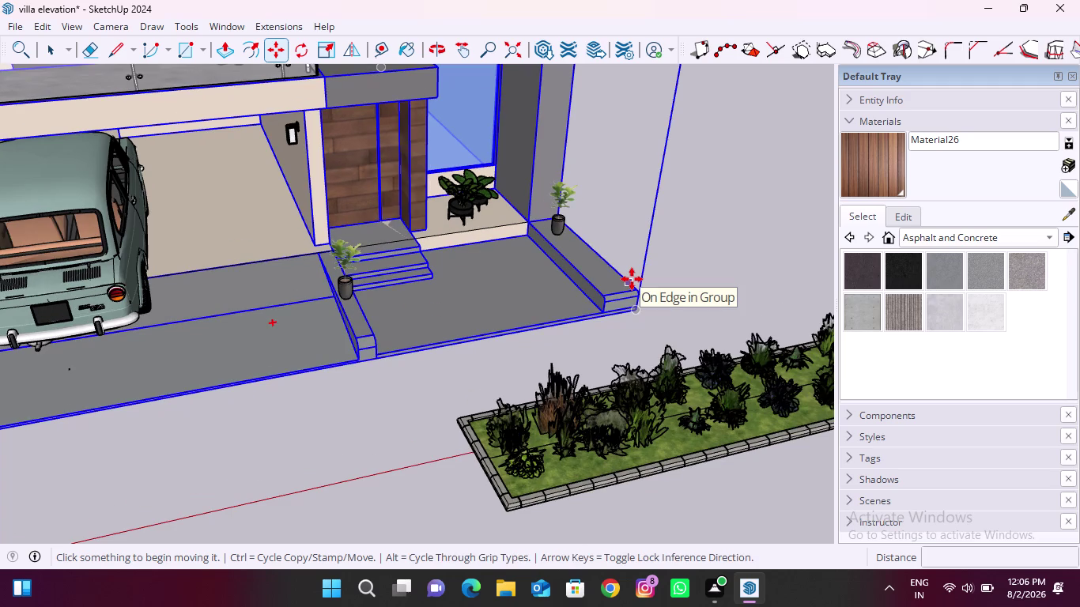
scroll(up, 3)
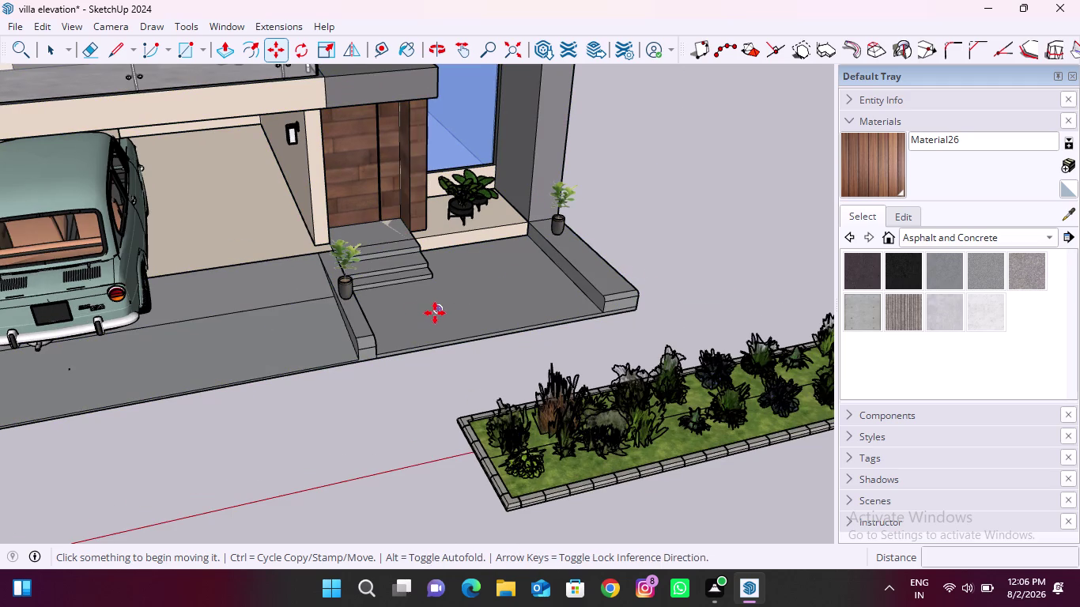
scroll(up, 3)
key(Escape)
key(Escape)
key(space)
key(space)
key(space)
key(space)
key(space)
key(space)
key(space)
key(space)
scroll(up, 3)
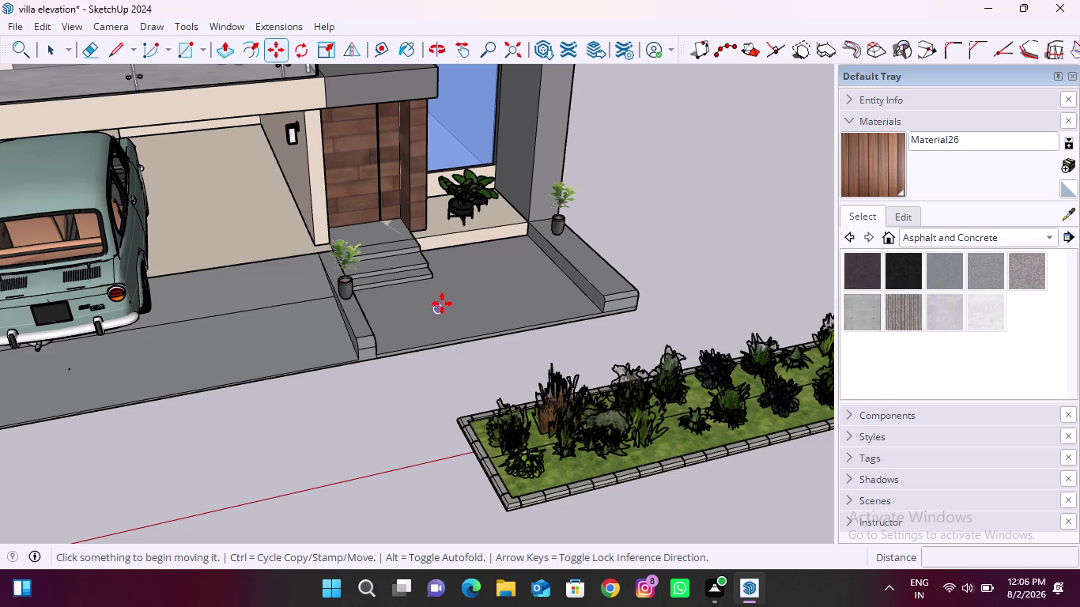
scroll(up, 3)
key(Escape)
key(Escape)
key(Escape)
key(Escape)
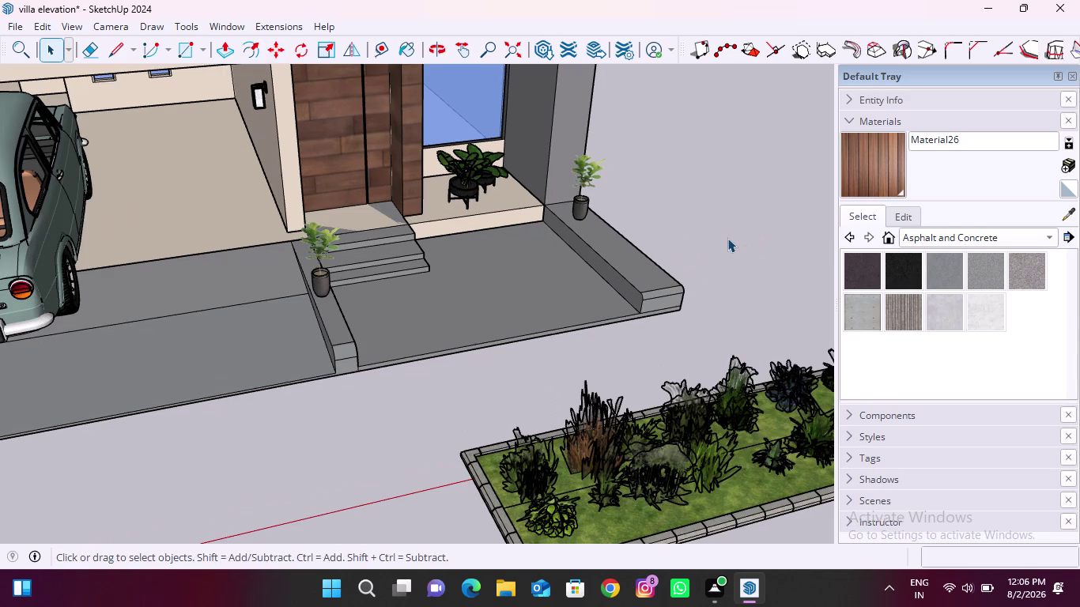
key(Escape)
click(727, 238)
Scale the tiny imported striped-pot tree up to full size before the entrance steps.
scroll(up, 3)
scroll(up, 3)
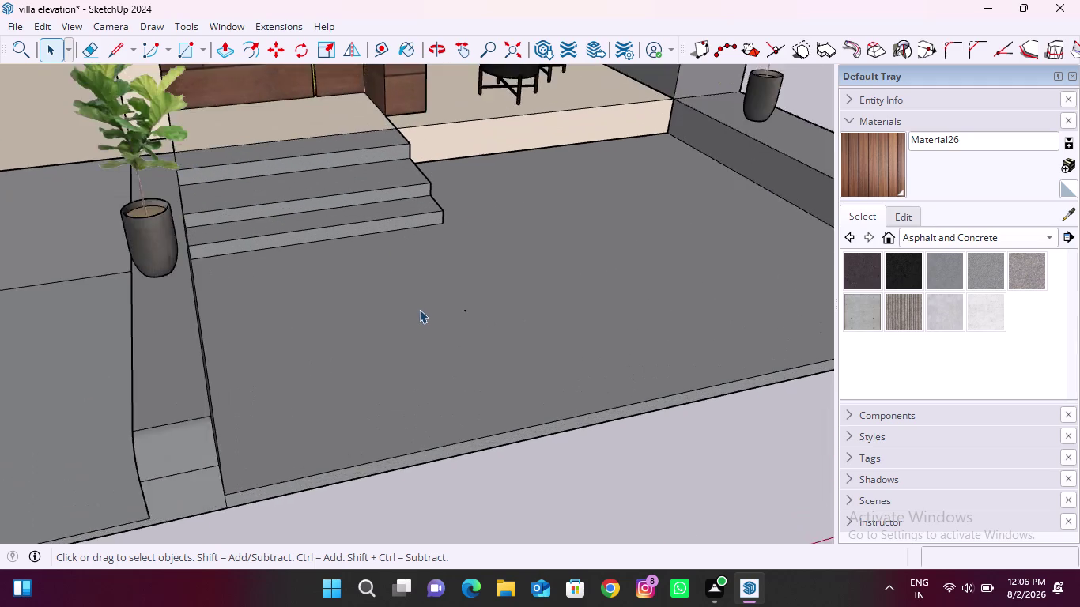
scroll(up, 3)
scroll(up, 3)
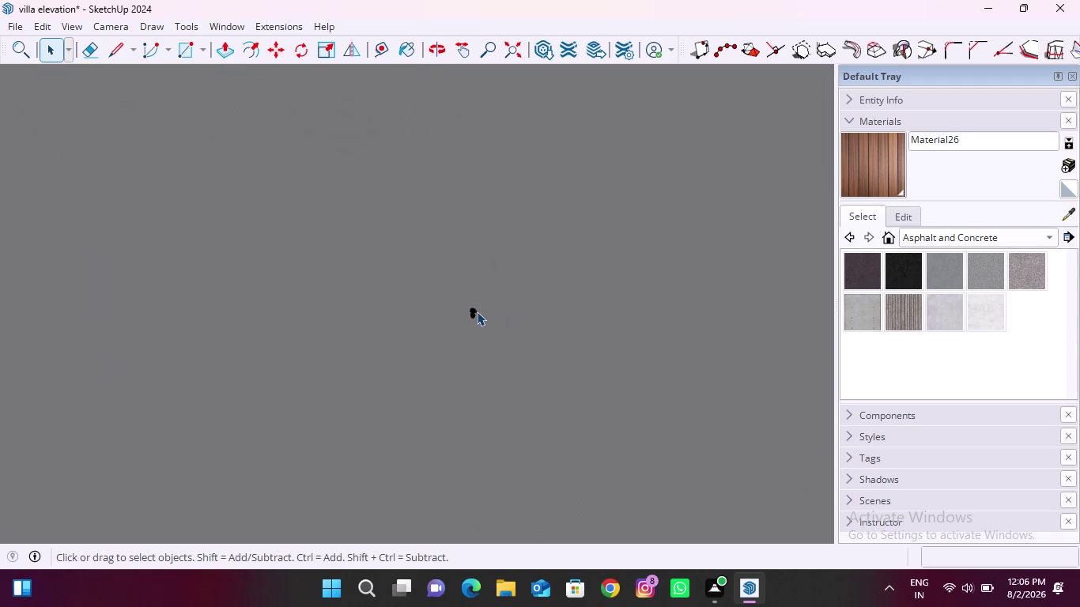
scroll(up, 3)
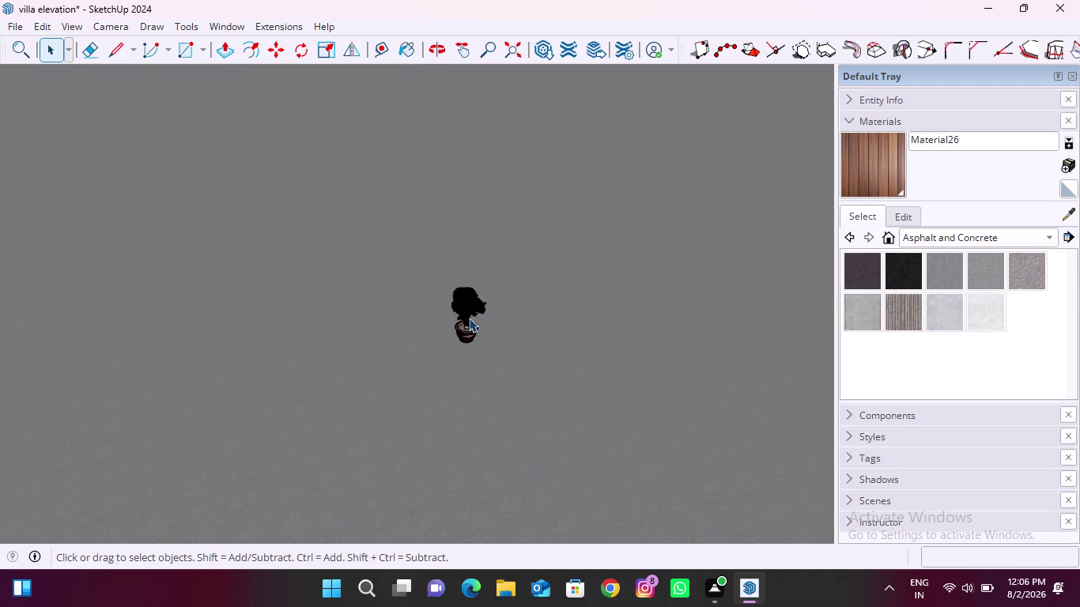
scroll(up, 3)
scroll(up, 3)
click(468, 307)
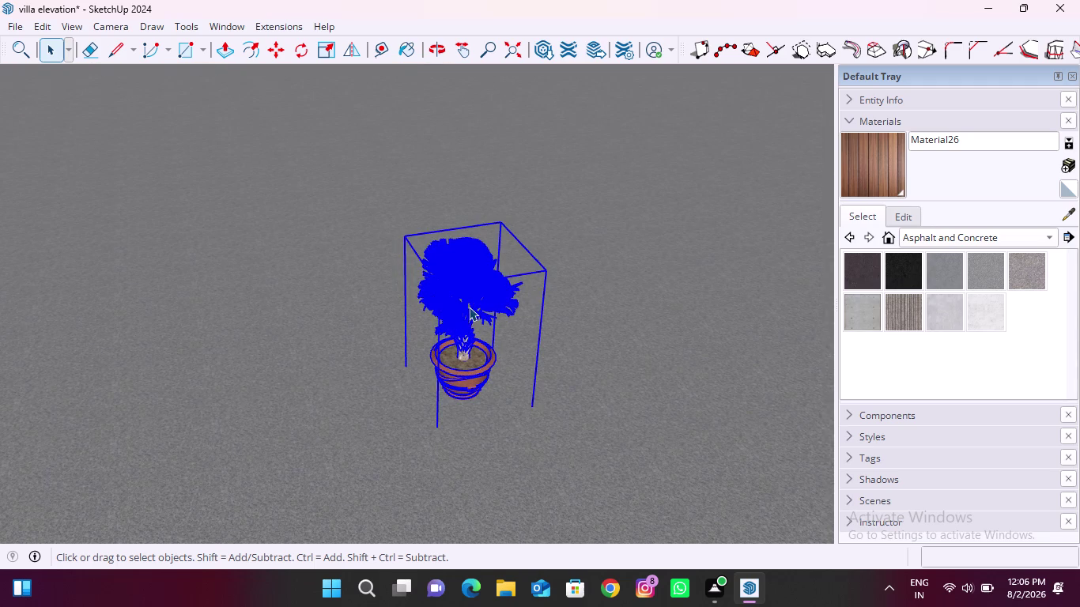
key(s)
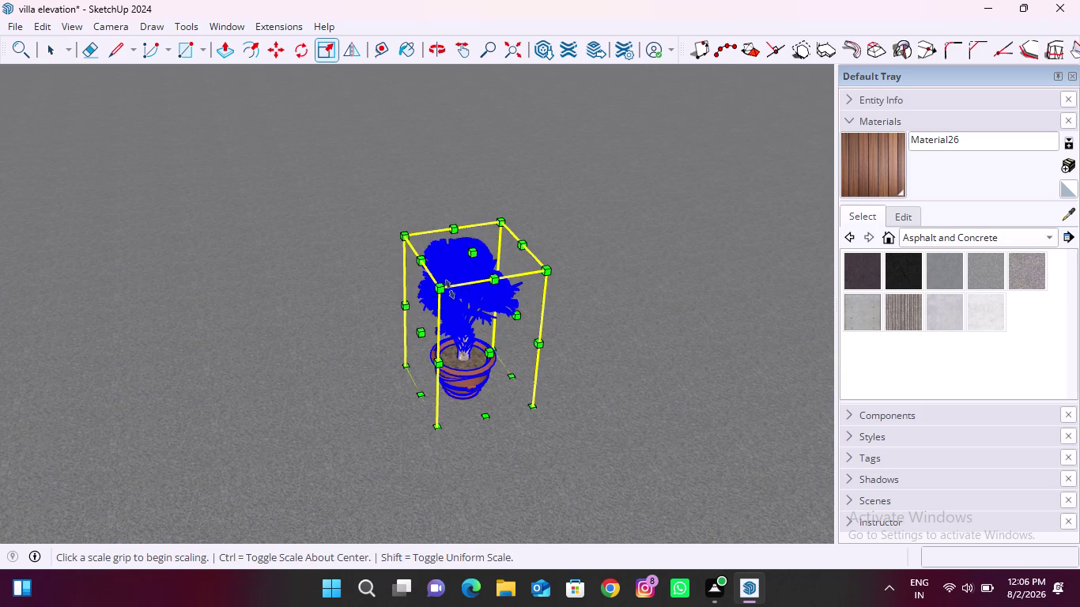
click(444, 290)
scroll(down, 3)
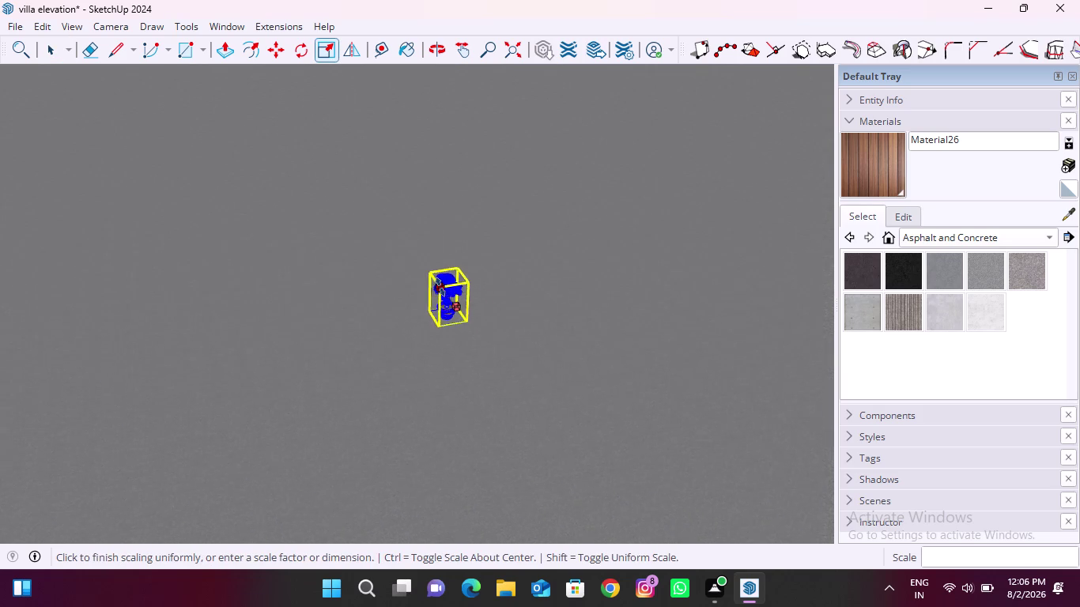
scroll(down, 3)
scroll(down, 3)
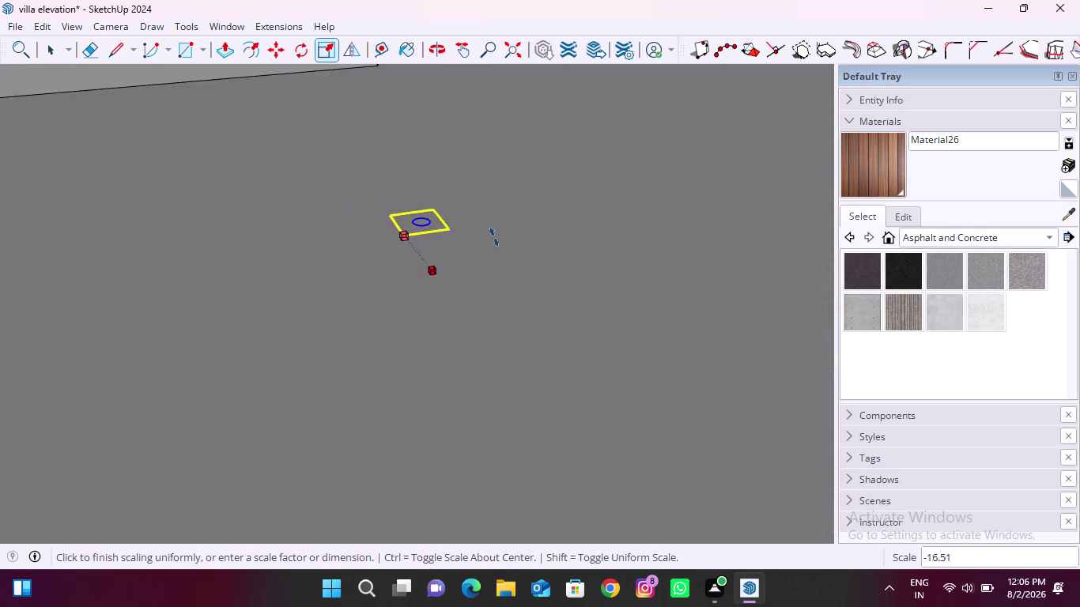
scroll(down, 3)
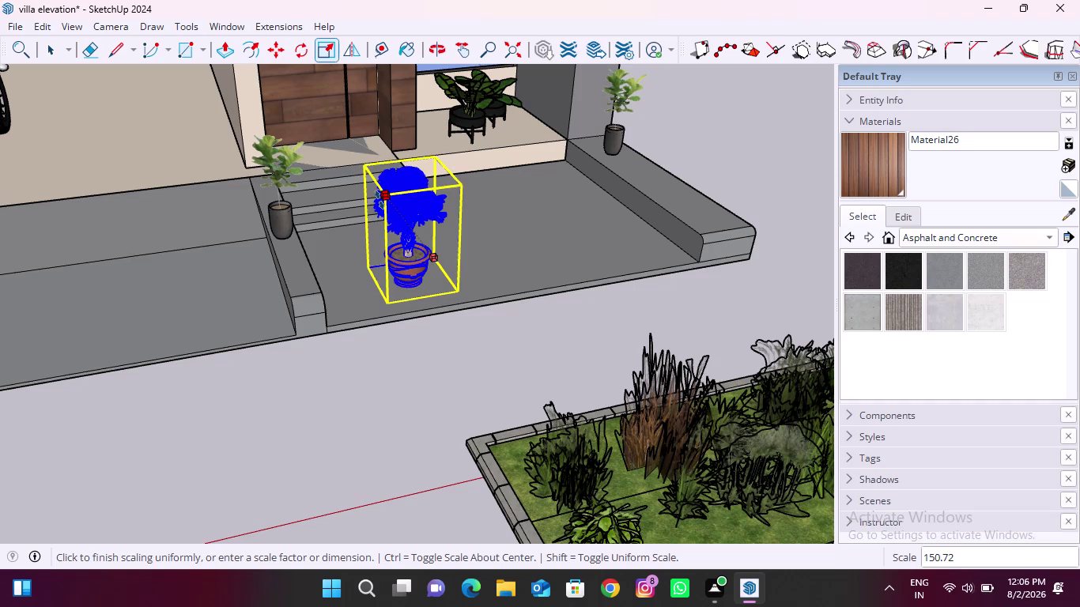
click(347, 174)
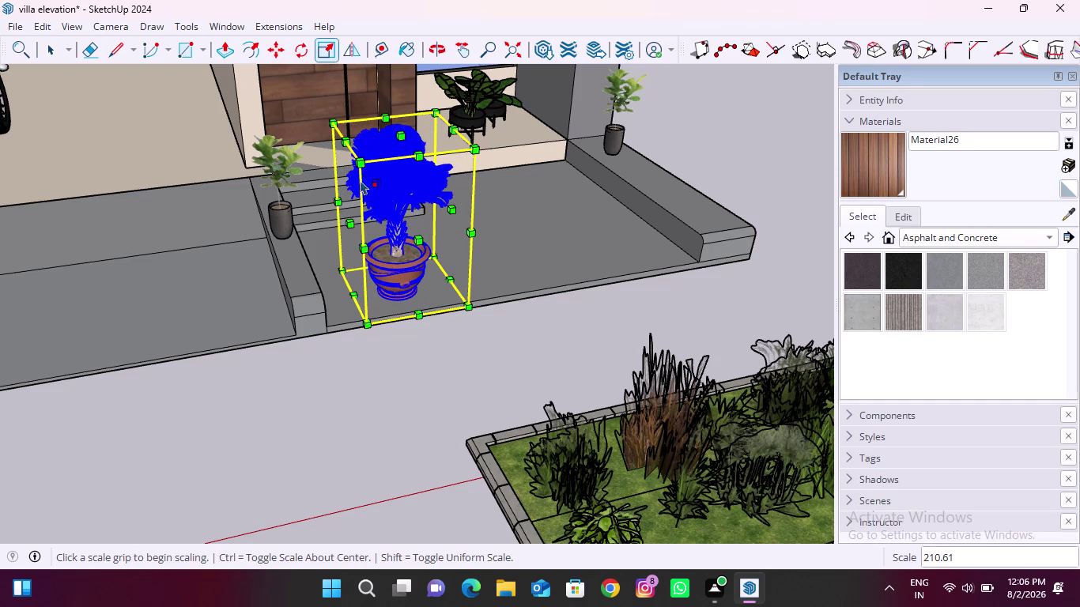
Copy the striped-pot tree to the porch's right corner, the driveway, and before the right plant.
key(m)
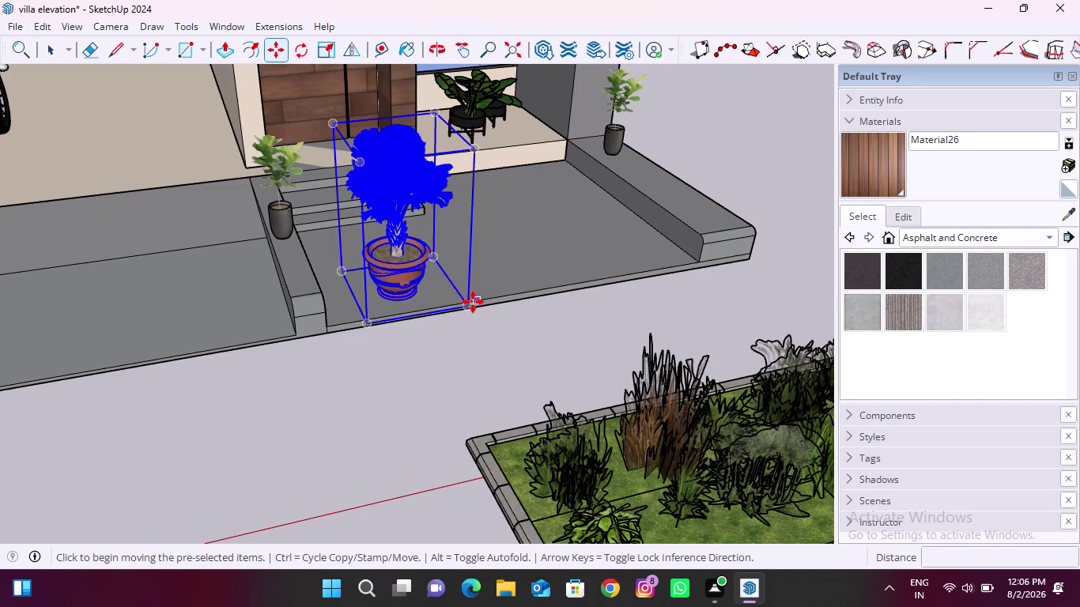
click(467, 302)
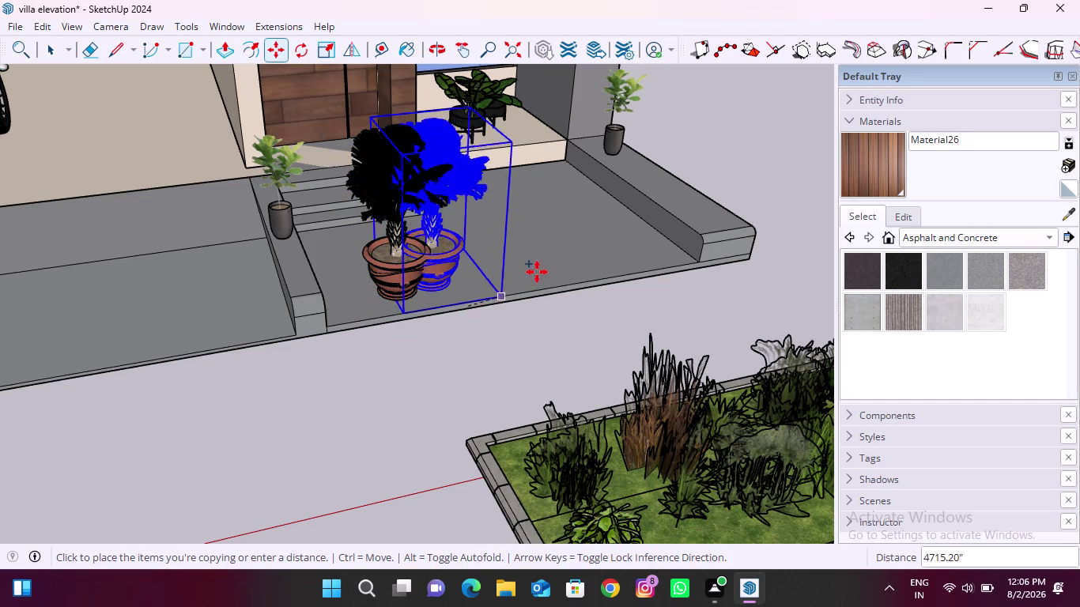
click(589, 232)
click(589, 232)
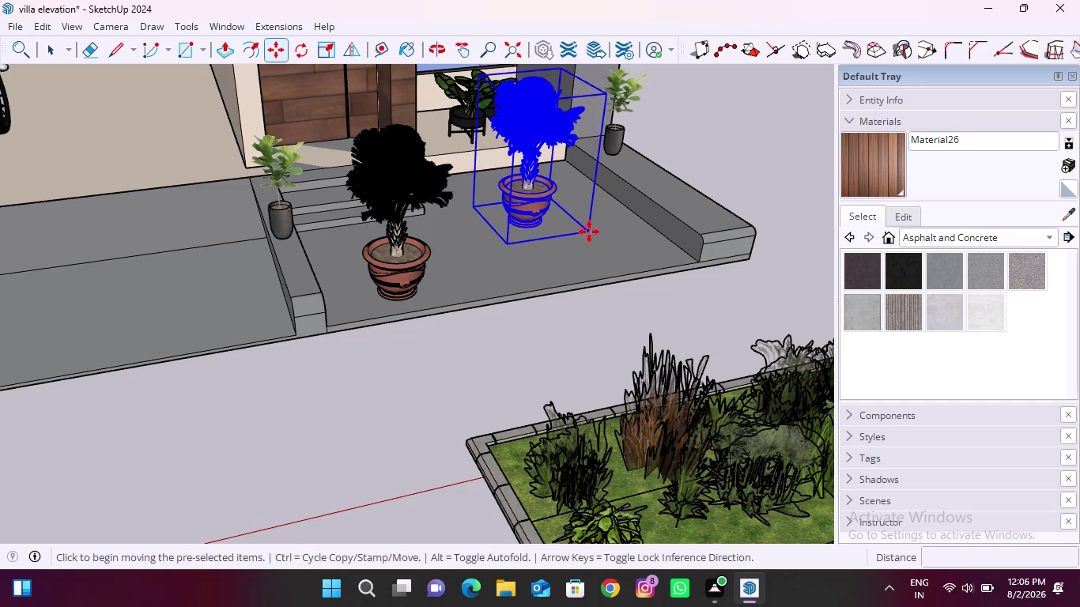
click(148, 293)
click(149, 291)
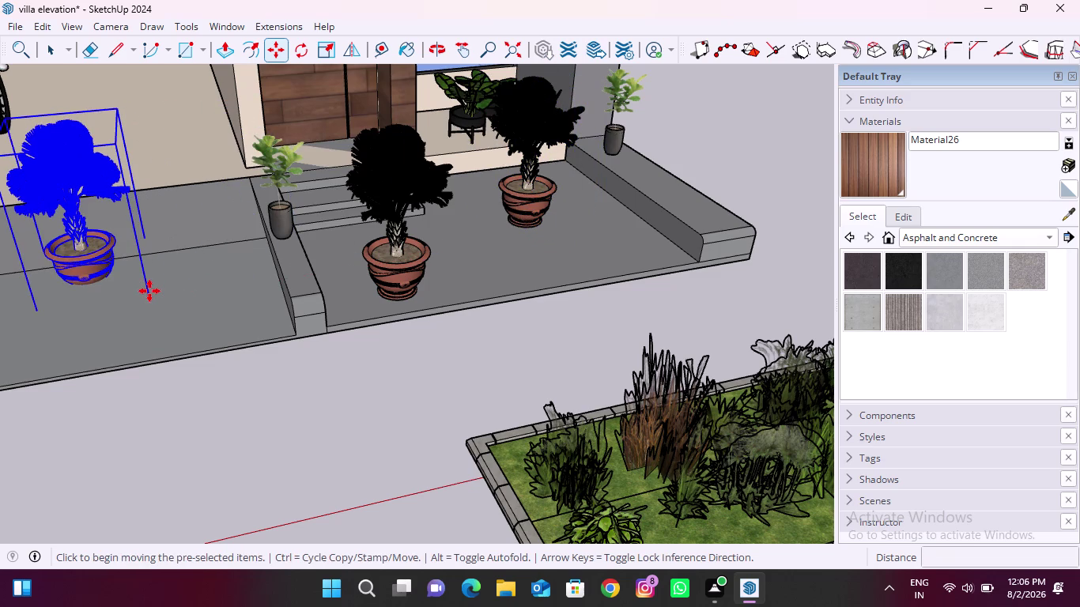
click(606, 261)
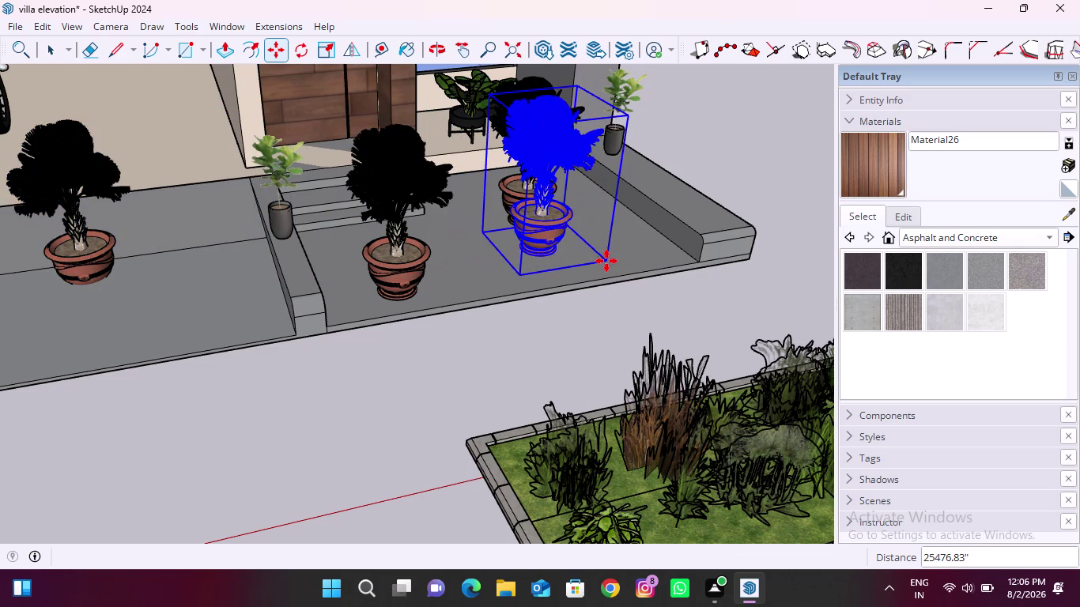
Shrink the newest striped-pot tree copy into a small potted plant.
key(s)
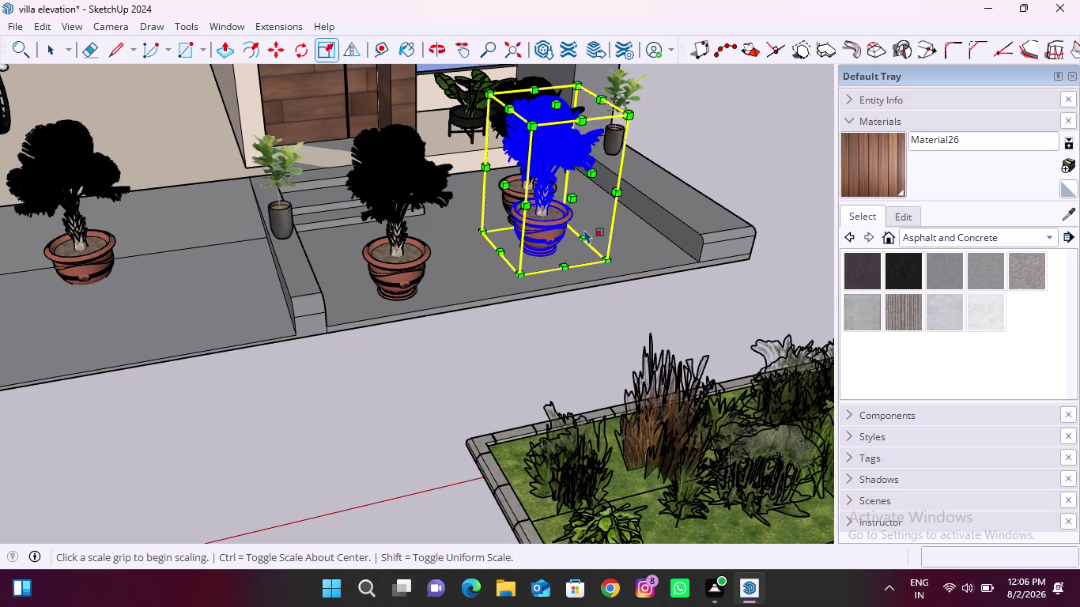
drag(627, 111, 575, 188)
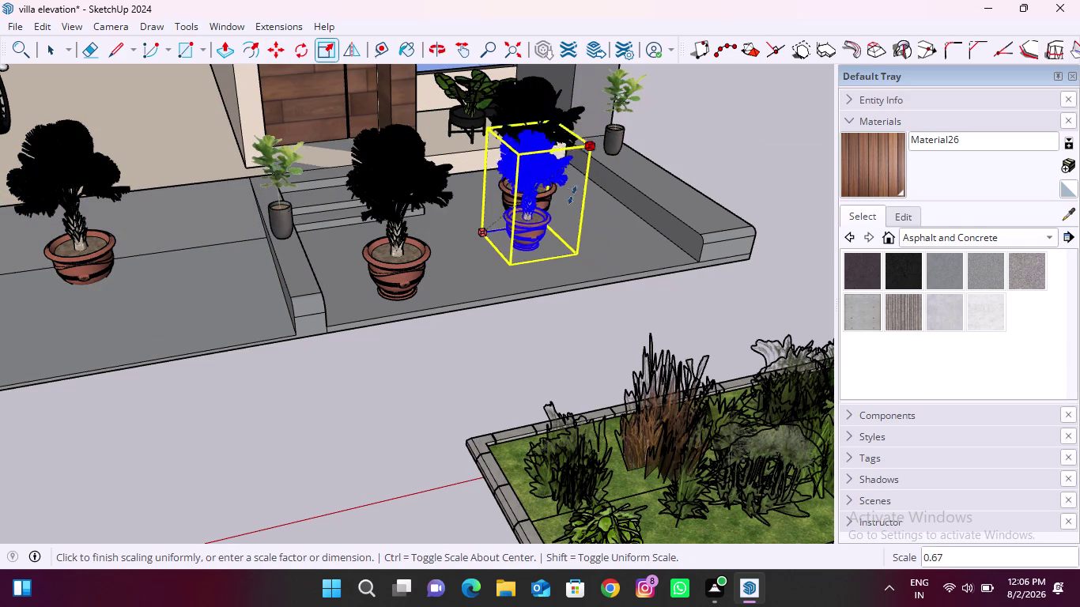
drag(576, 188, 552, 218)
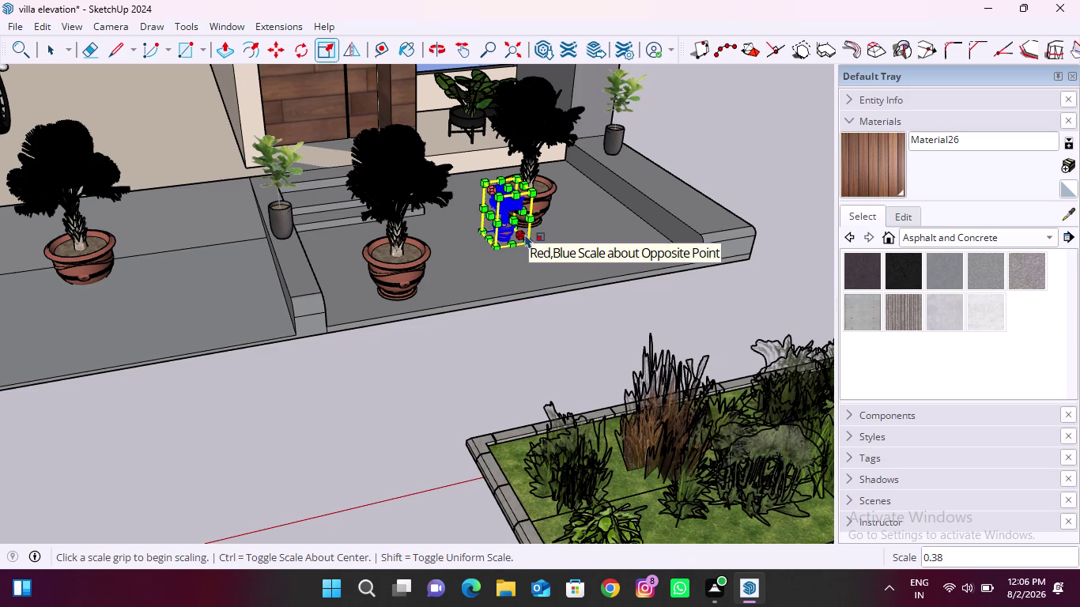
Place two small copies around the larger tree on the porch's right side.
key(m)
click(526, 238)
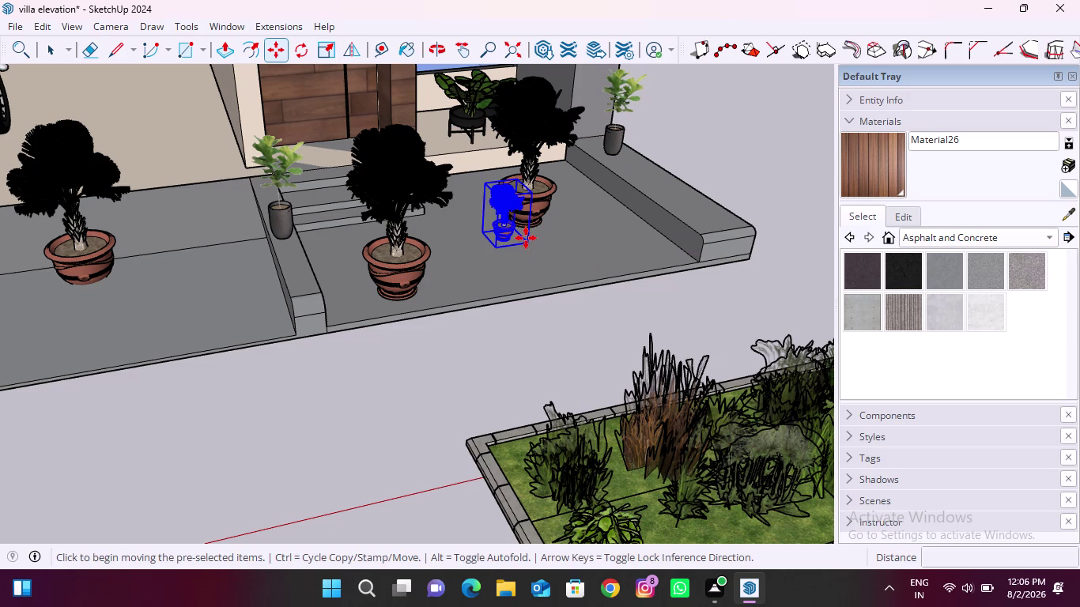
click(598, 247)
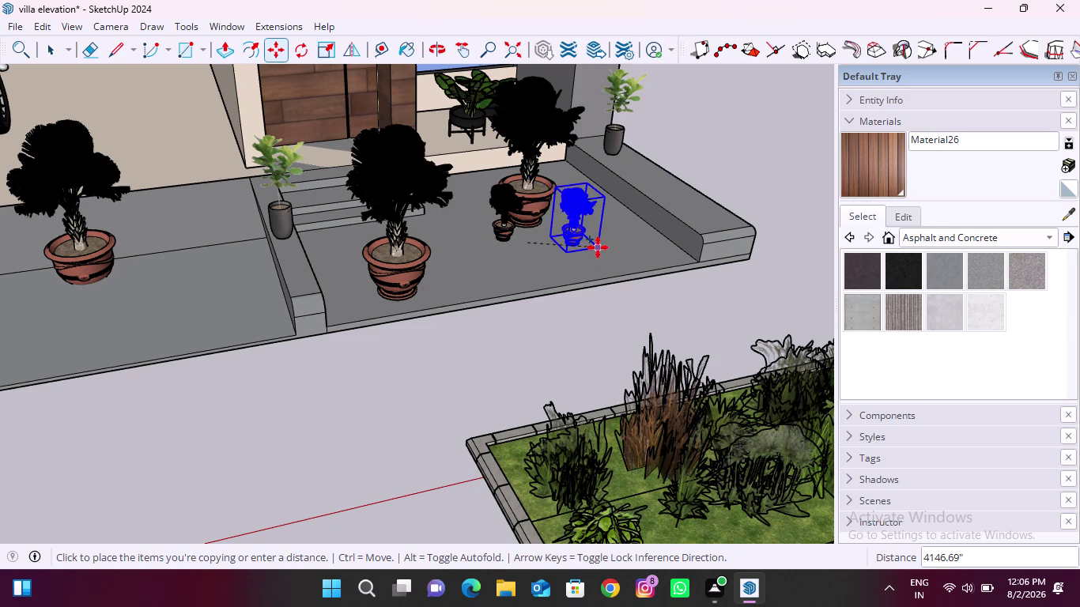
click(597, 251)
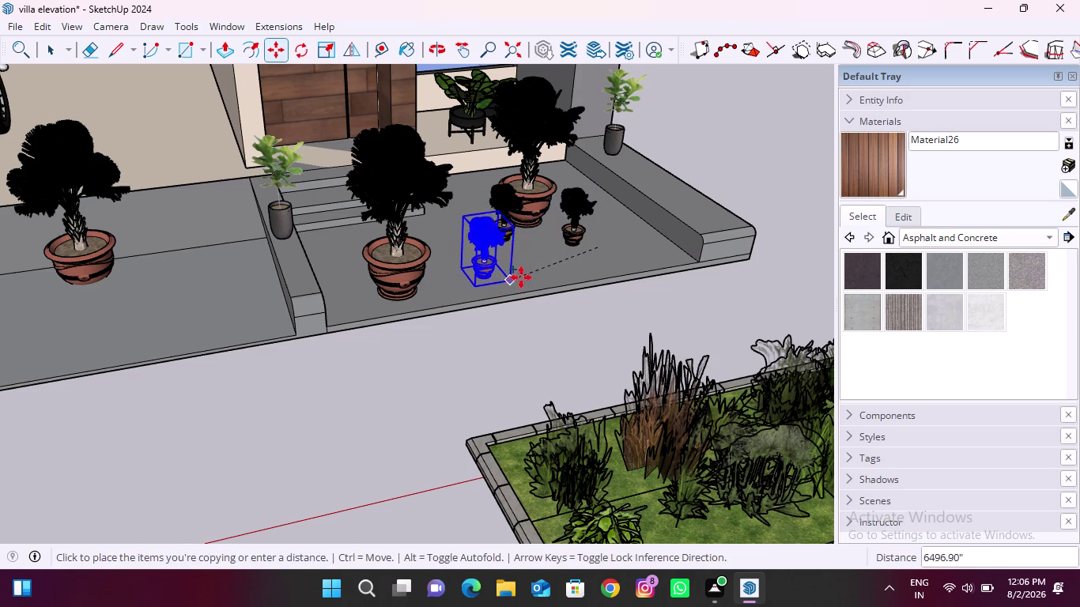
click(523, 277)
key(space)
click(603, 306)
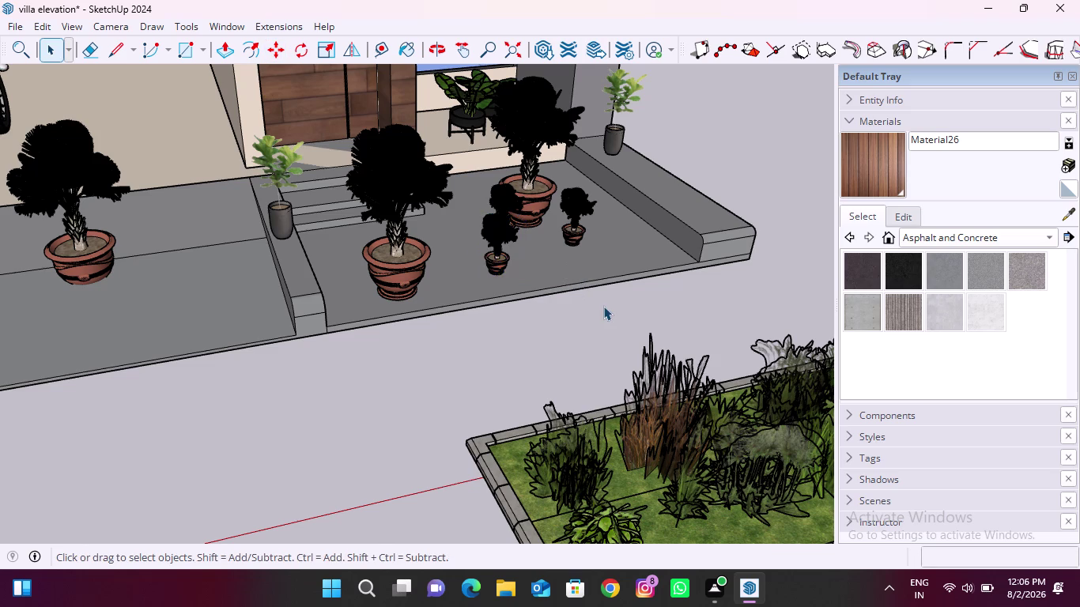
Move the potted palm by its pot base to a spot beside the car.
scroll(down, 3)
scroll(down, 3)
scroll(up, 3)
middle_drag(450, 301, 615, 219)
scroll(up, 3)
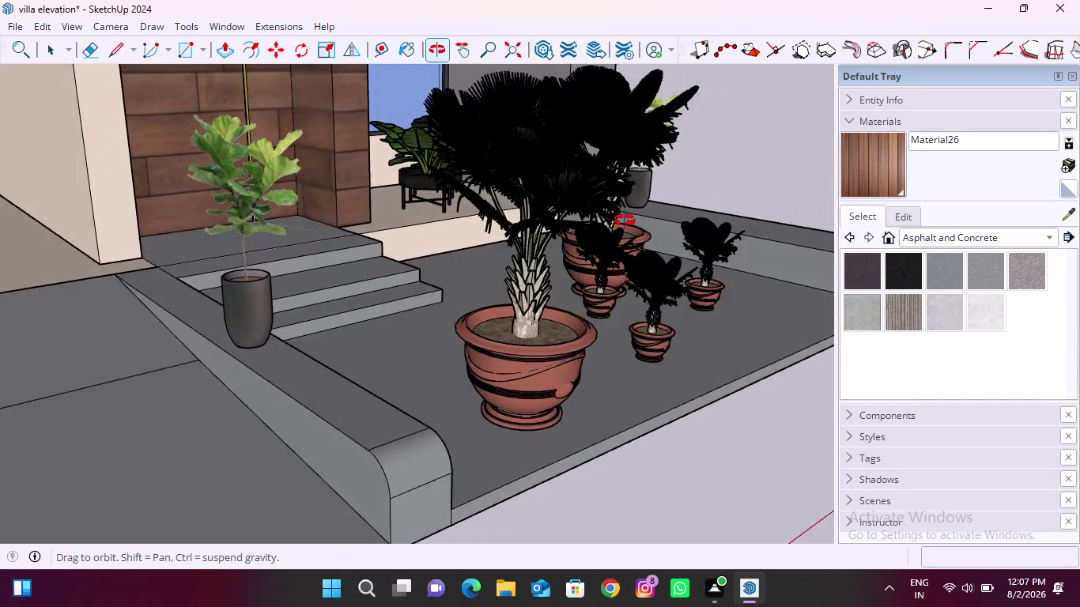
middle_drag(615, 219, 434, 269)
scroll(down, 3)
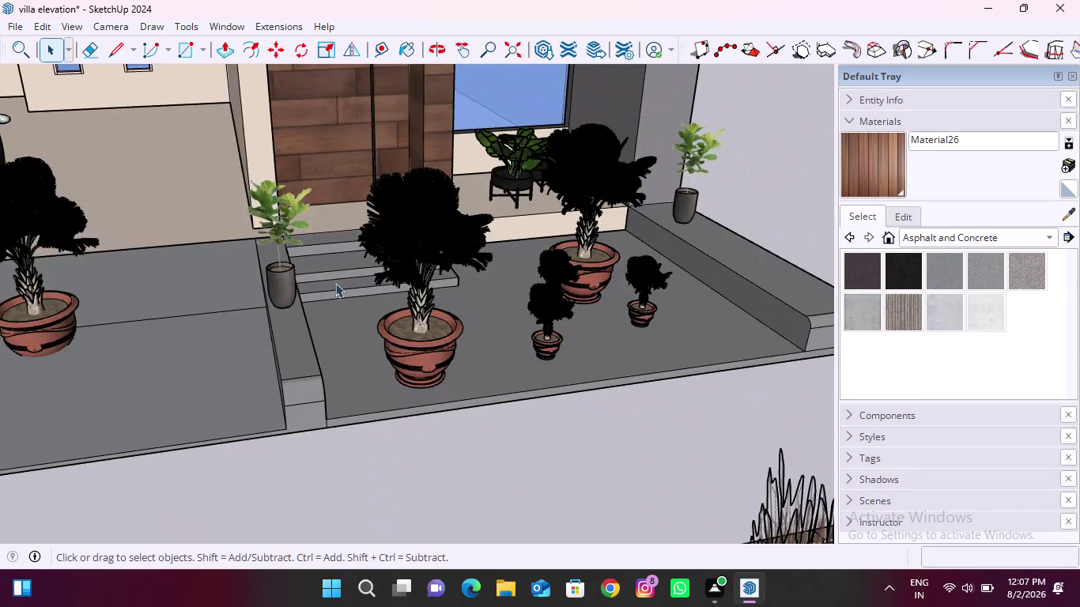
scroll(down, 3)
scroll(up, 3)
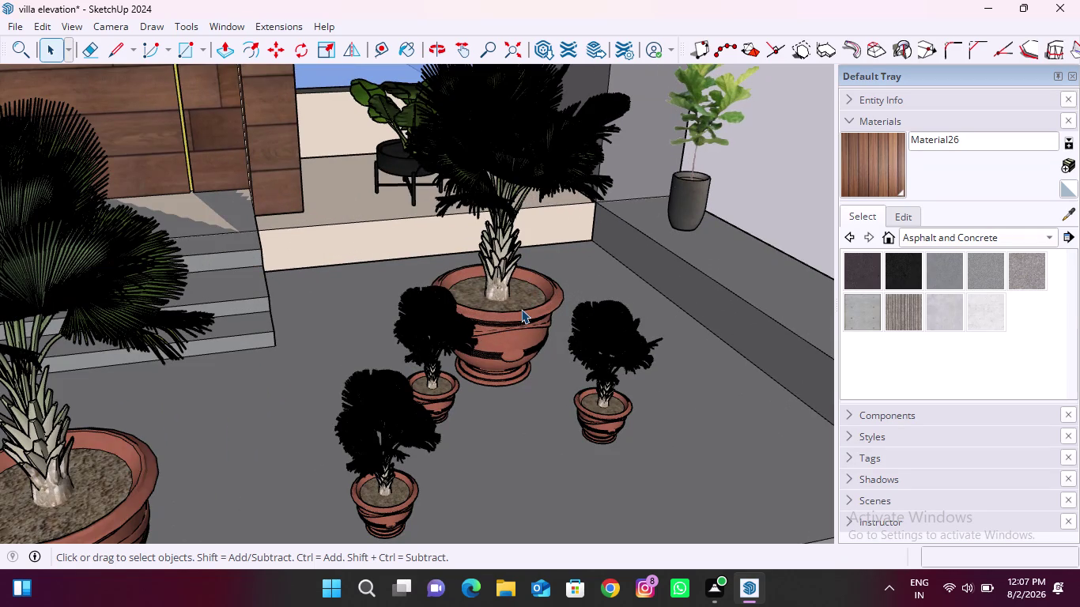
click(521, 309)
key(m)
scroll(down, 3)
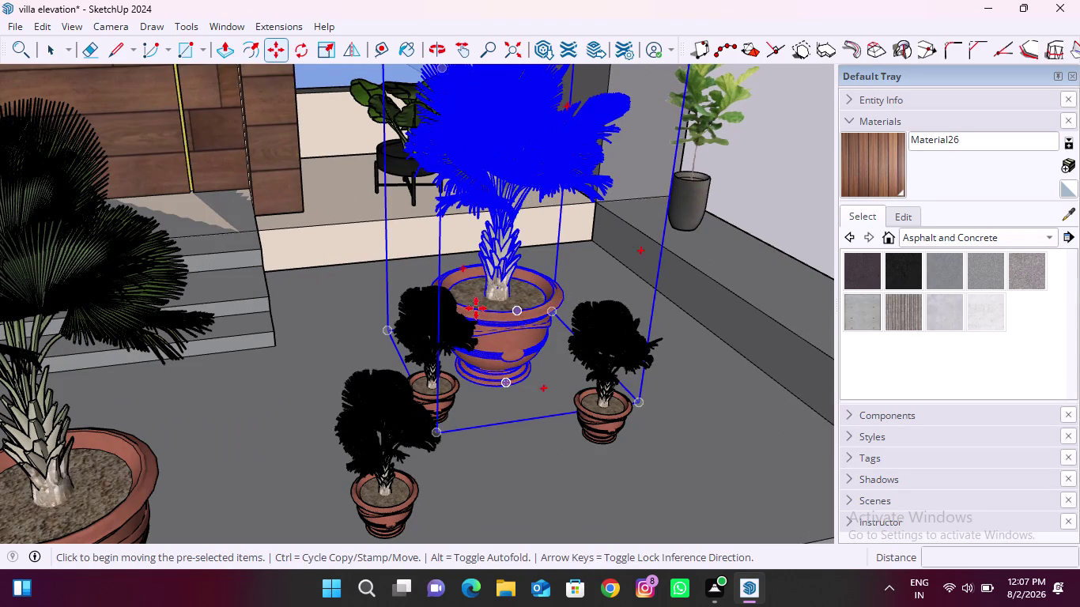
click(612, 388)
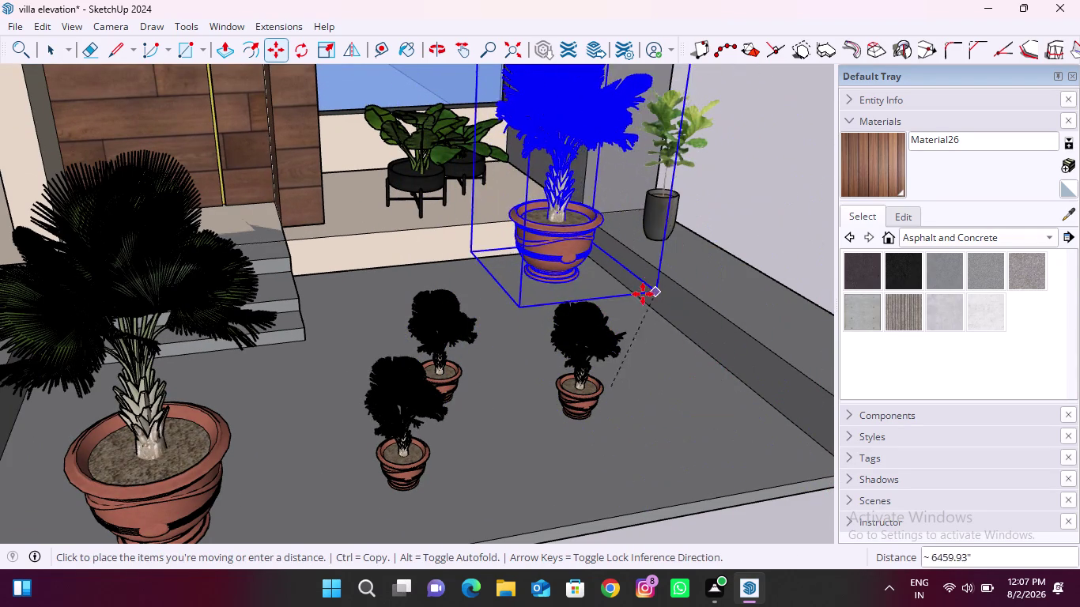
scroll(down, 3)
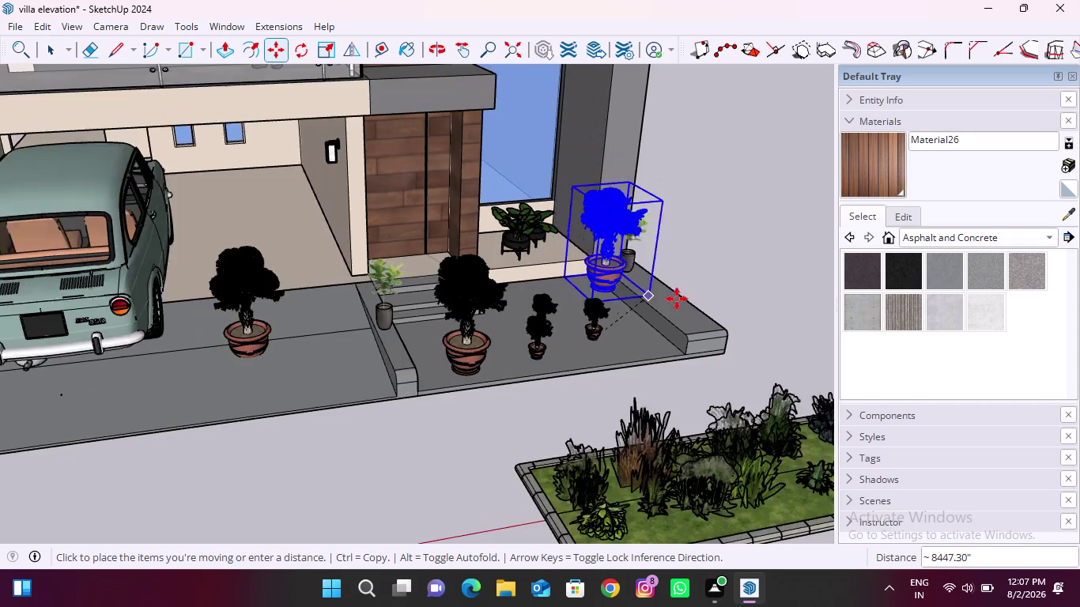
scroll(down, 3)
scroll(up, 3)
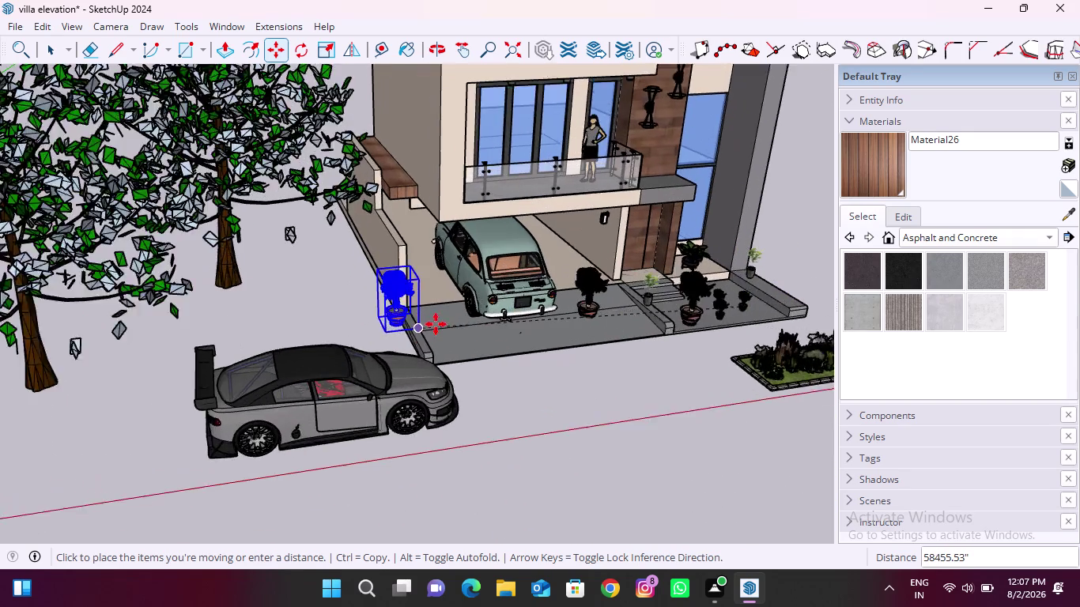
scroll(up, 3)
scroll(up, 3)
scroll(up, 3)
scroll(up, 3)
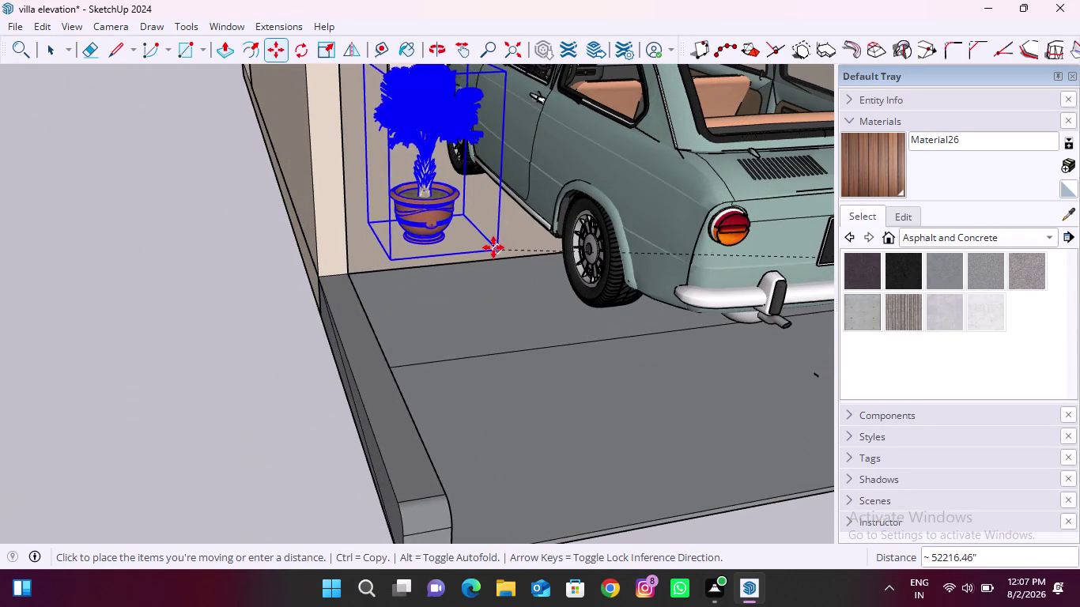
click(493, 247)
Reposition the palm via the side wall onto the driveway's front-left curb corner.
scroll(up, 3)
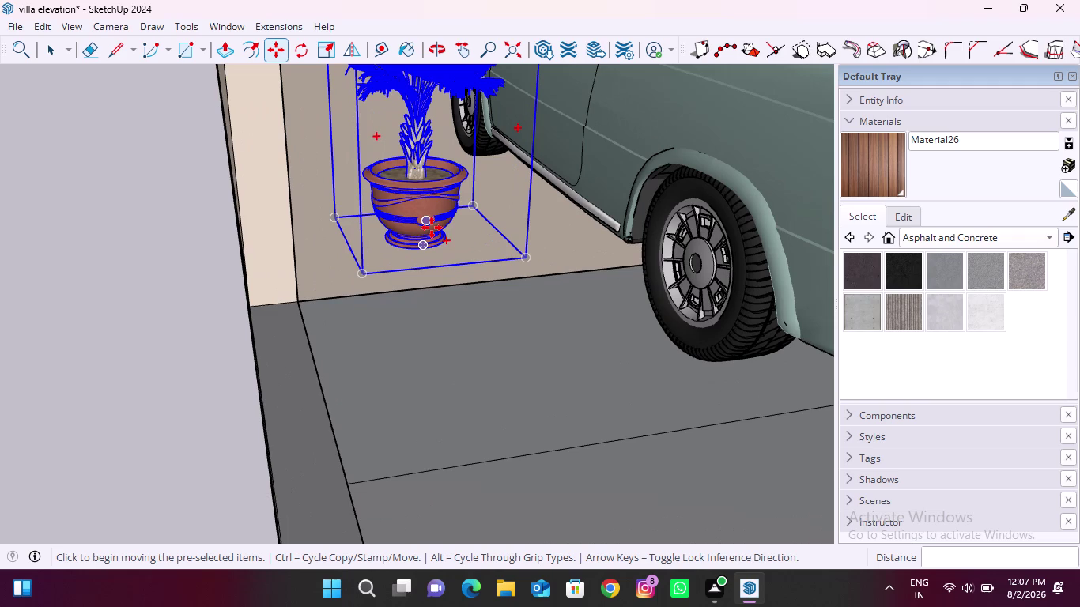
click(434, 226)
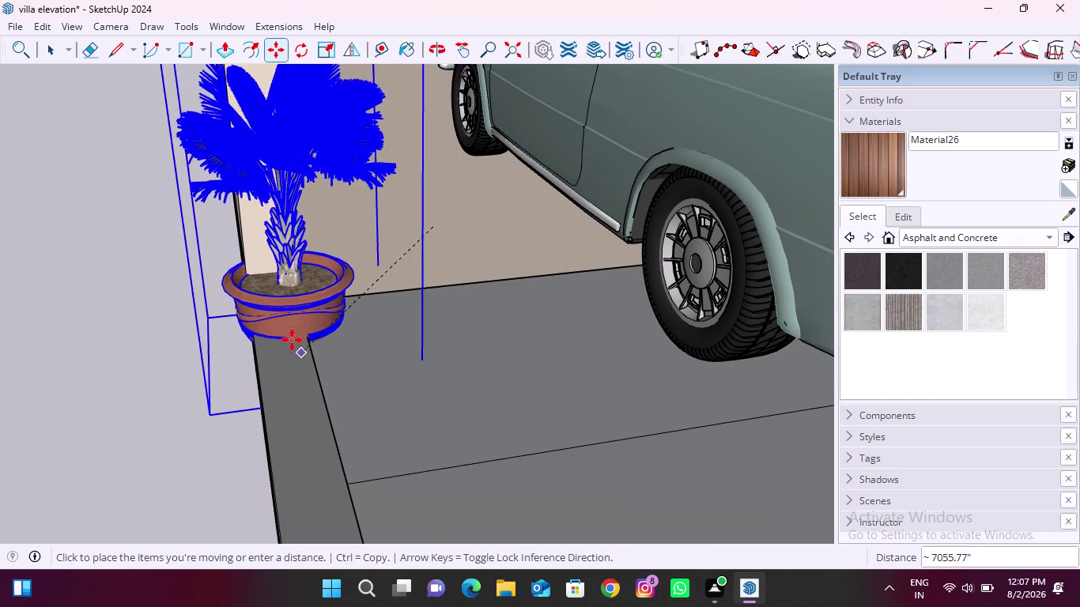
click(430, 191)
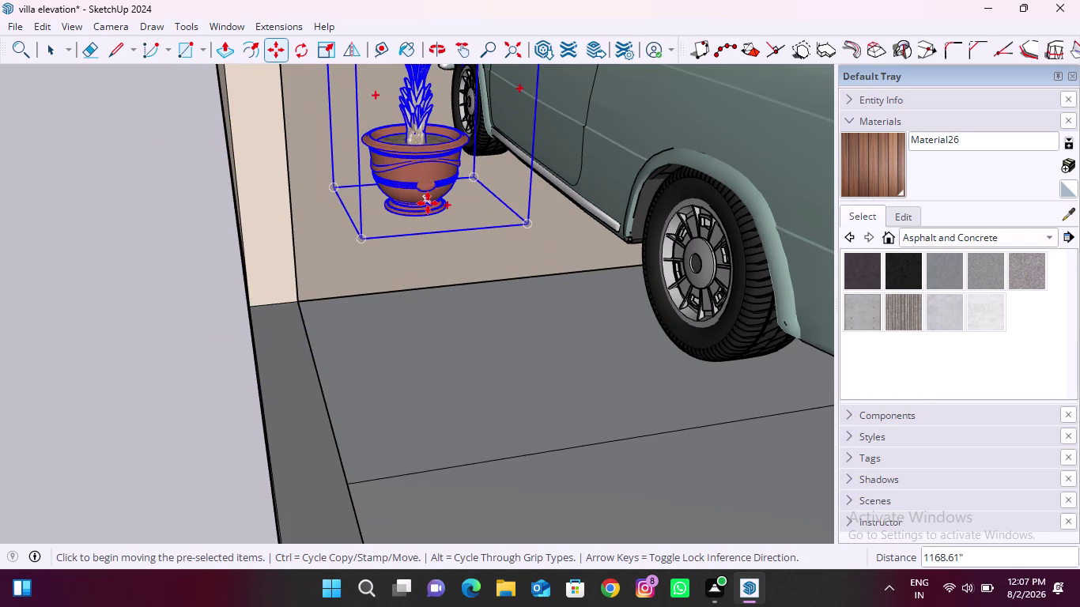
scroll(up, 3)
scroll(up, 3)
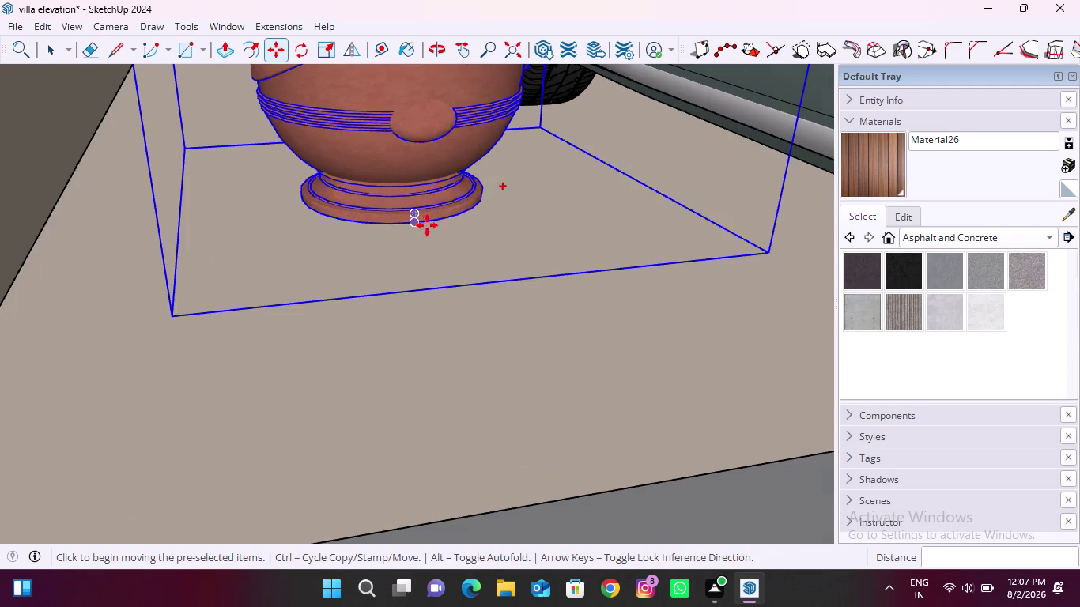
click(447, 218)
scroll(down, 3)
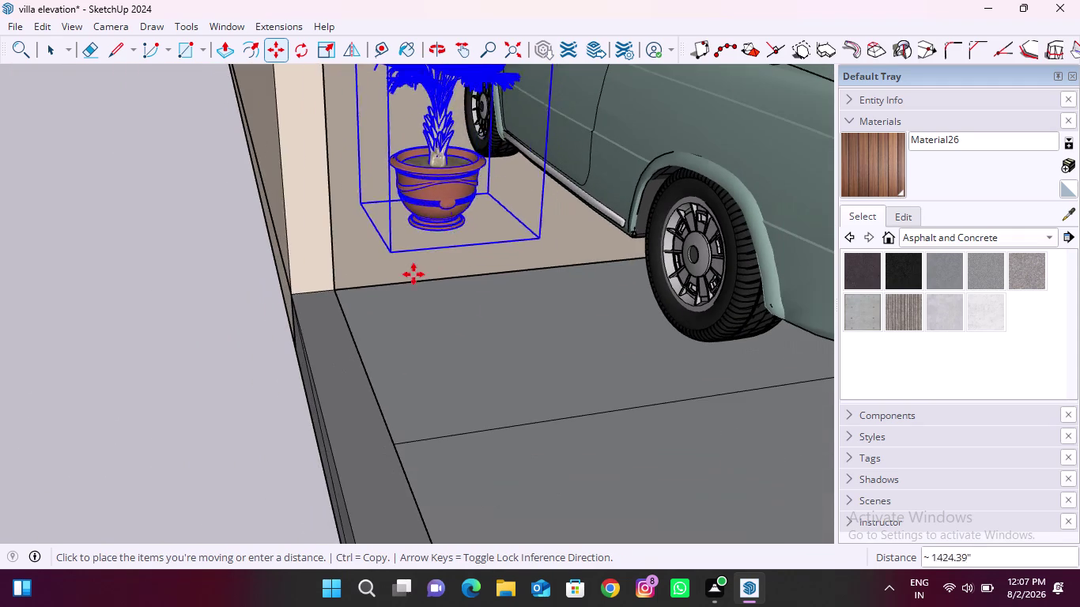
scroll(up, 3)
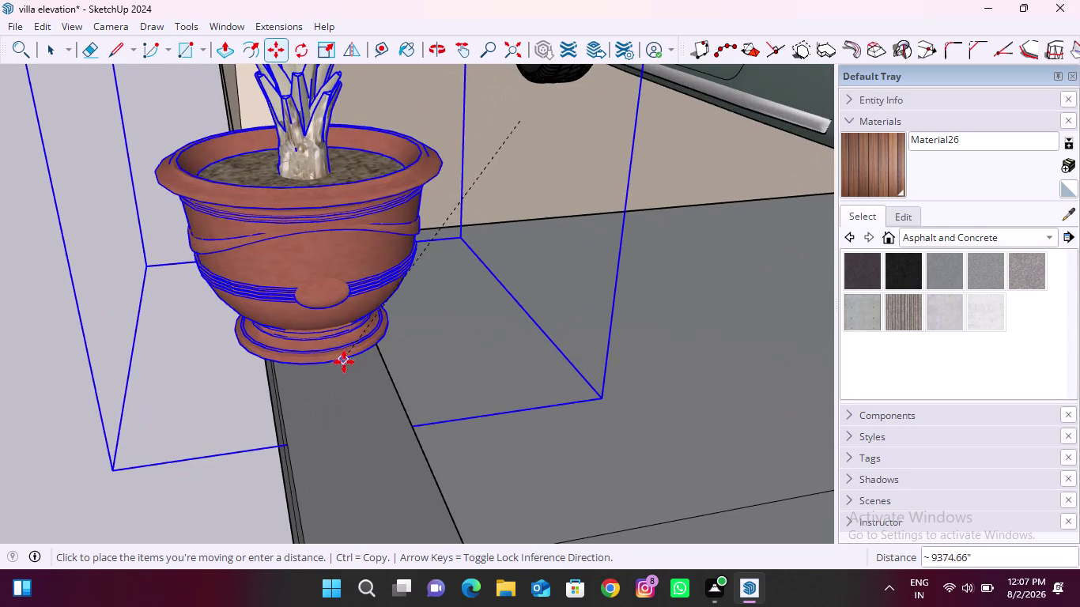
scroll(down, 3)
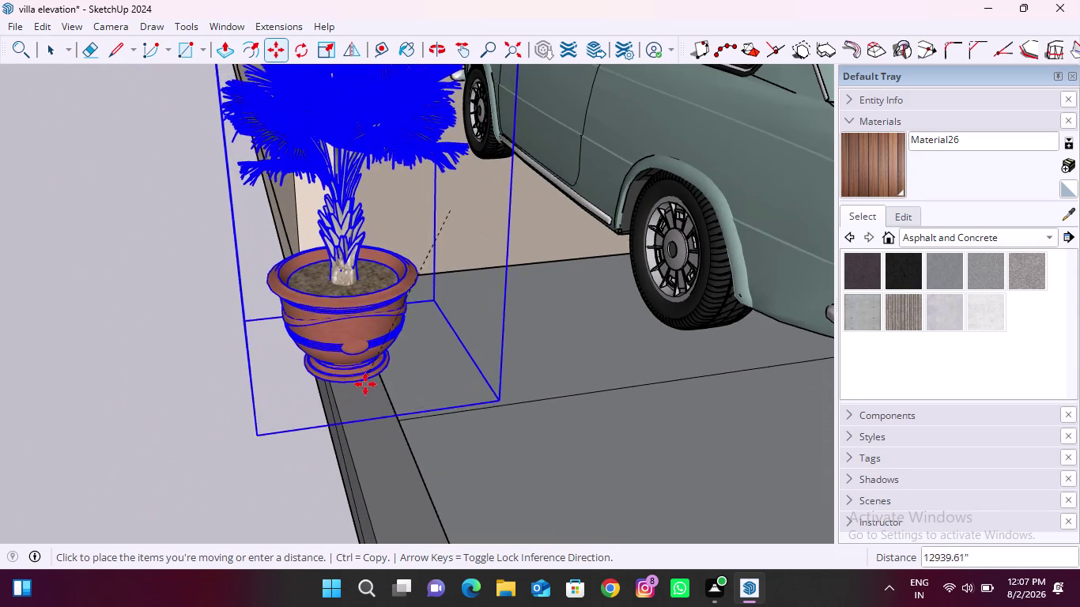
click(382, 415)
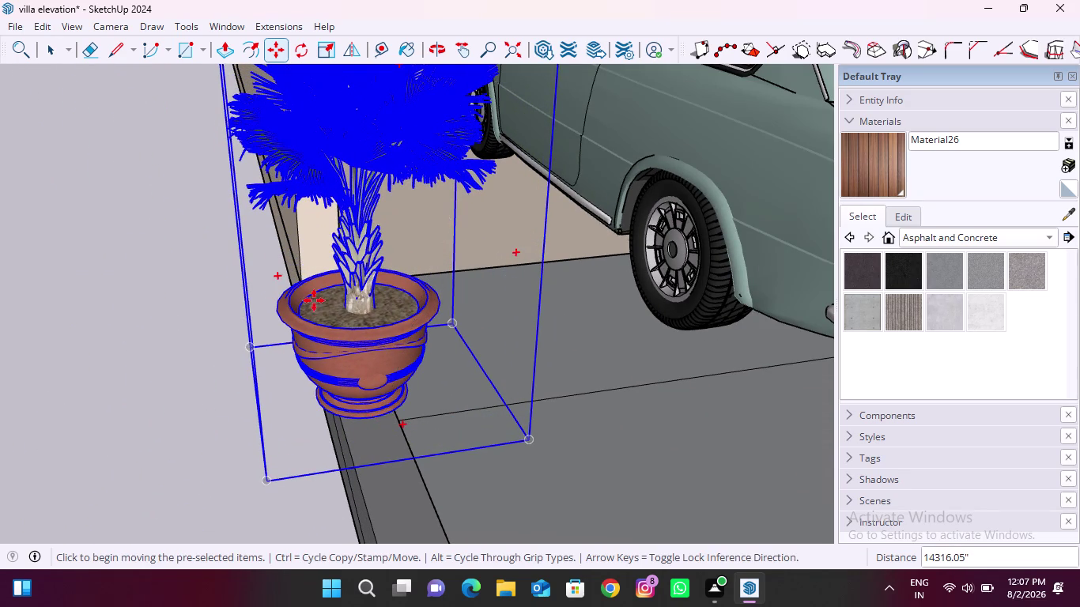
scroll(down, 3)
key(space)
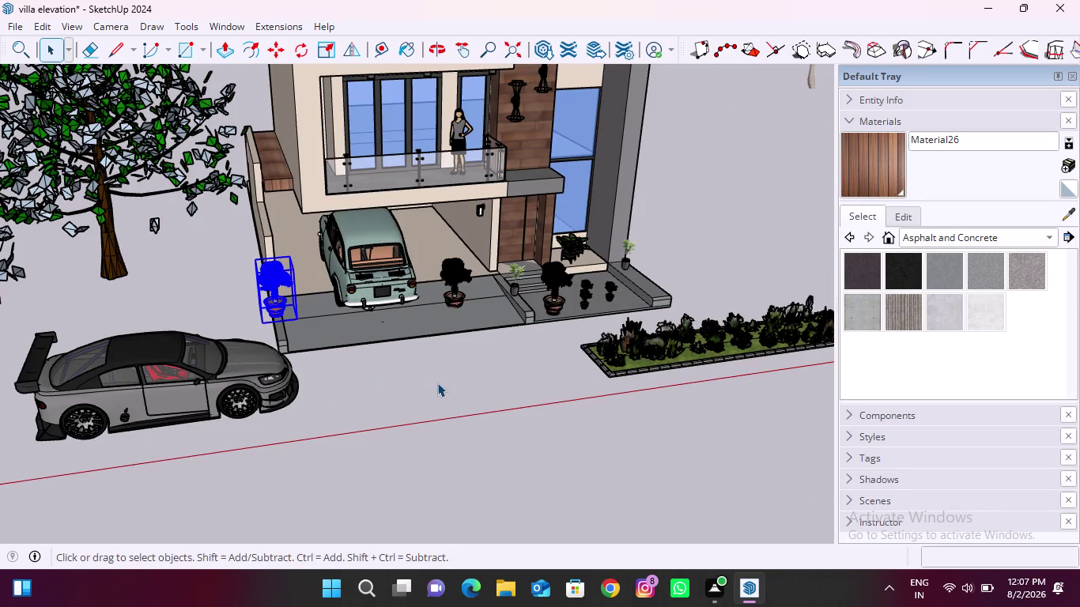
click(438, 383)
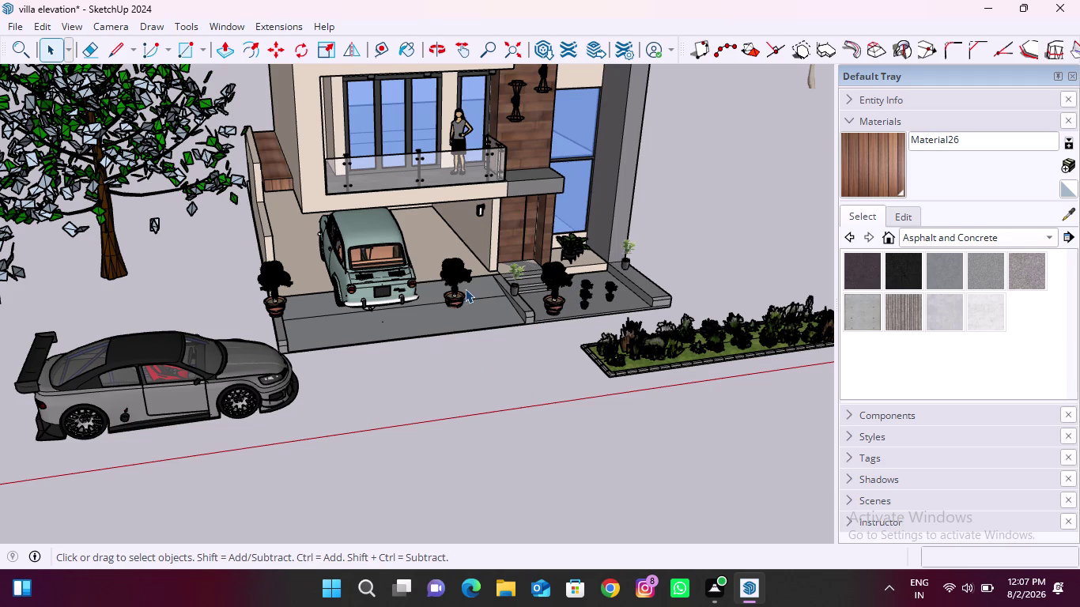
Move the potted plant behind the car to a spot near the steps.
scroll(up, 3)
scroll(up, 3)
click(457, 303)
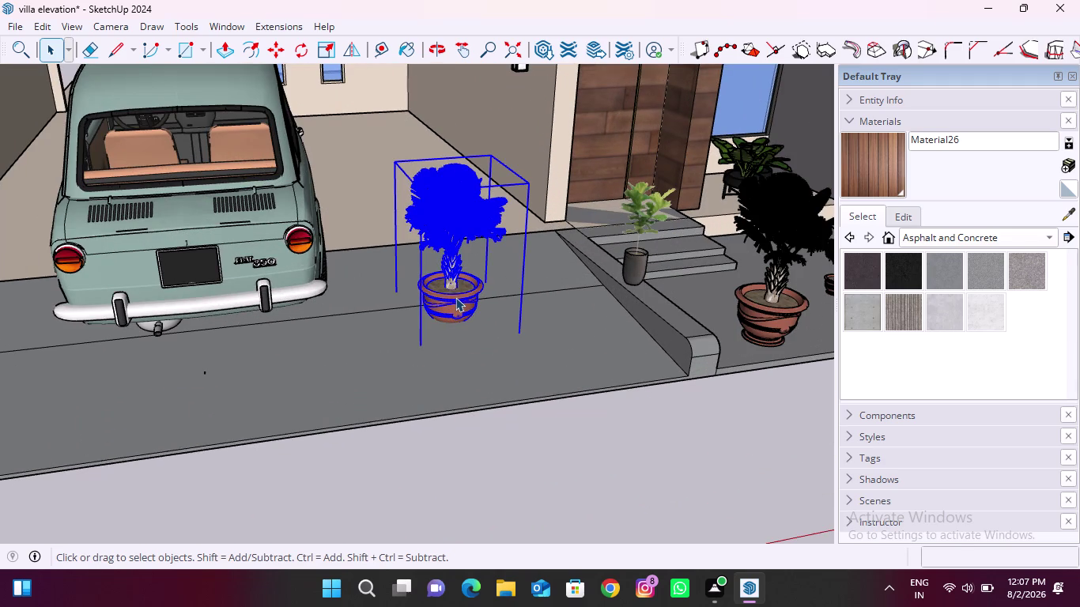
key(m)
click(455, 298)
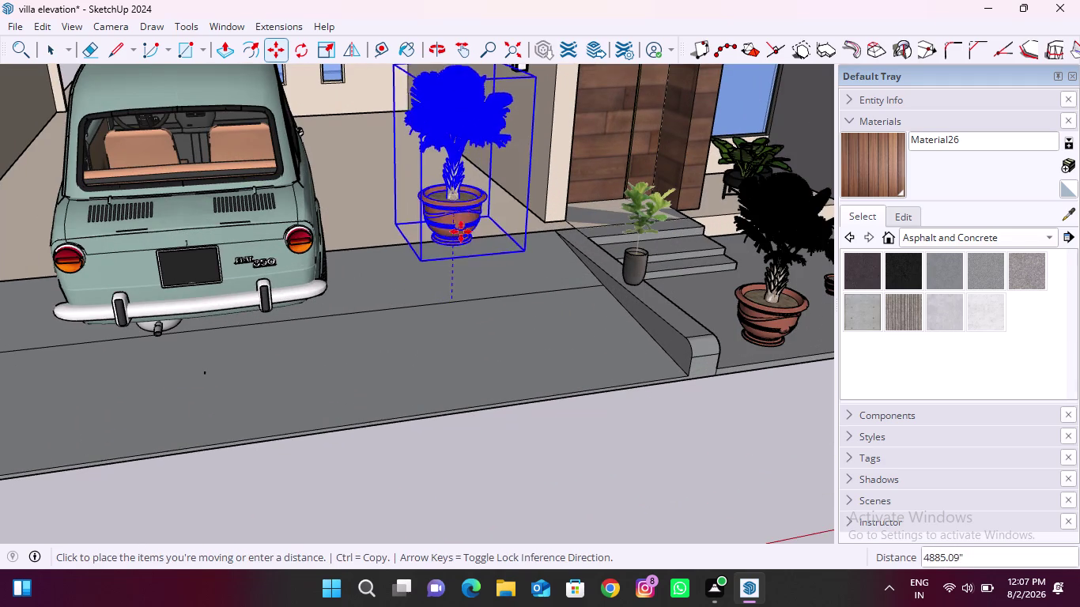
click(459, 216)
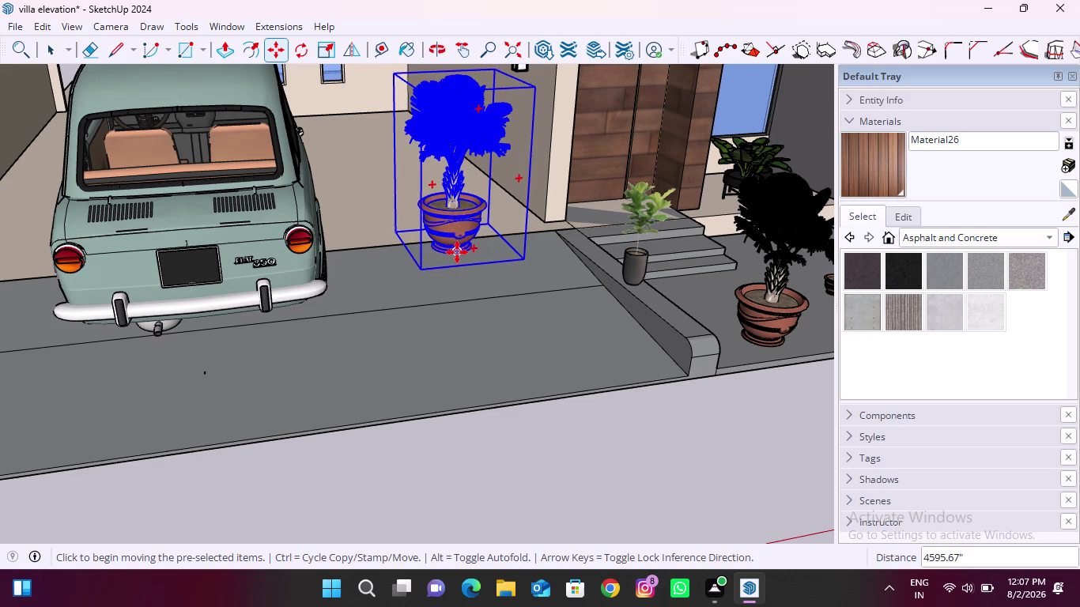
Pick that plant up again and set it down on the front curb.
scroll(up, 3)
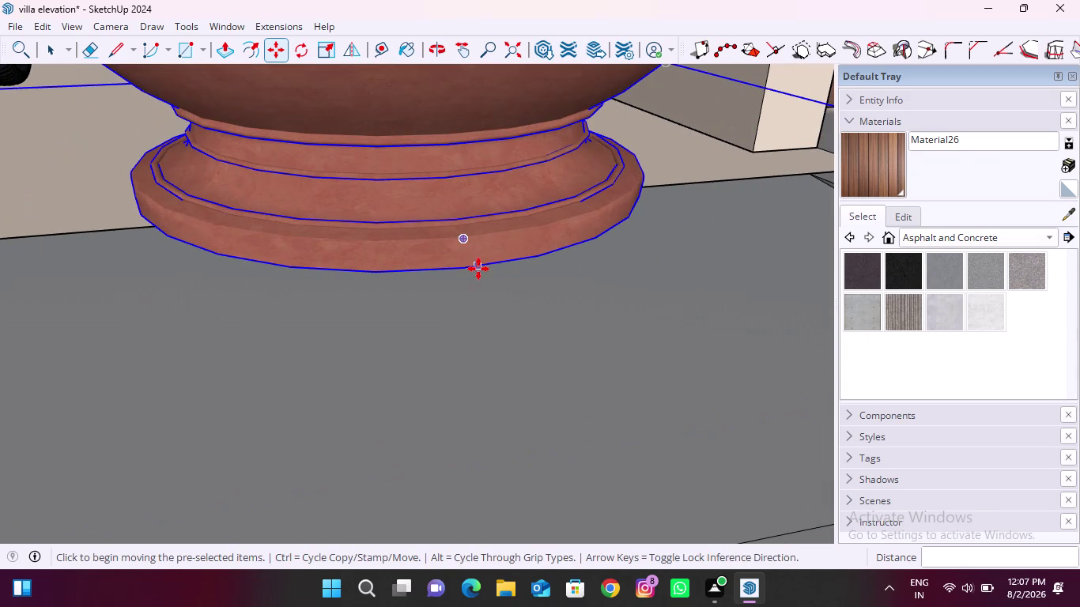
click(478, 269)
scroll(down, 3)
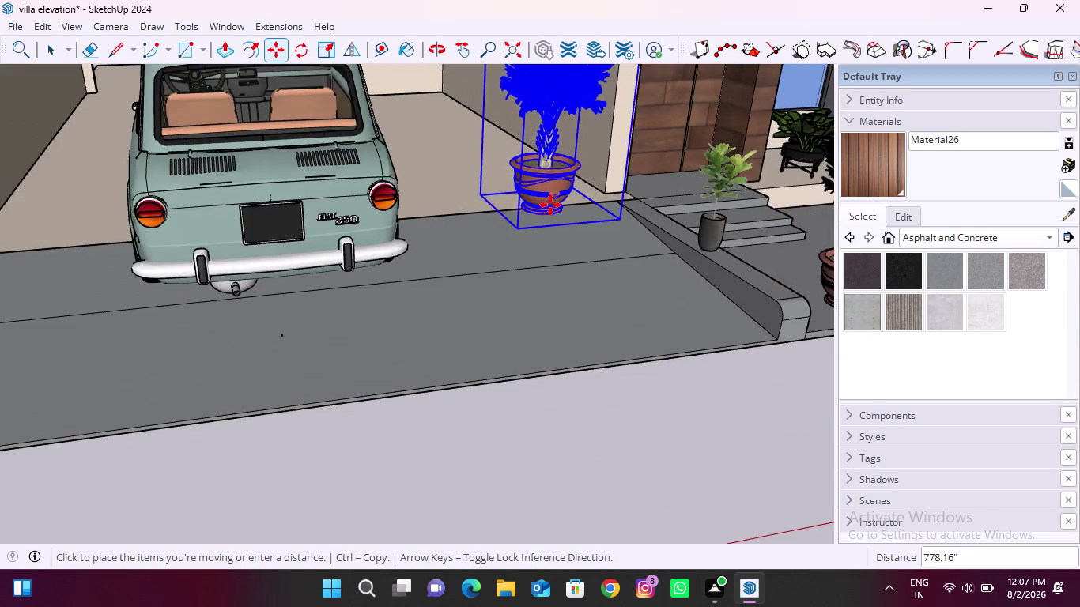
scroll(down, 3)
scroll(up, 3)
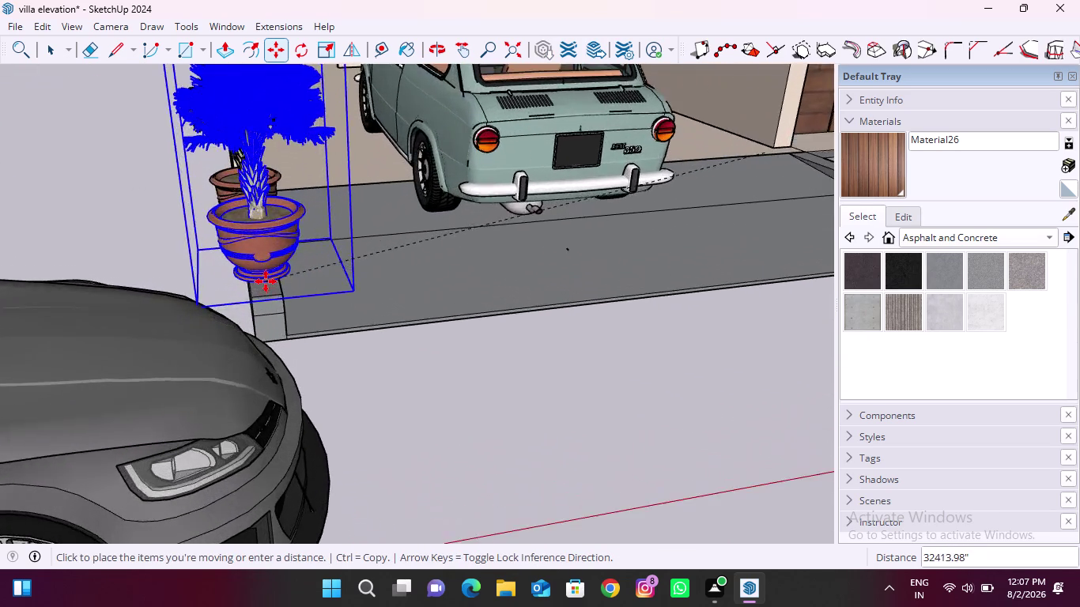
scroll(up, 3)
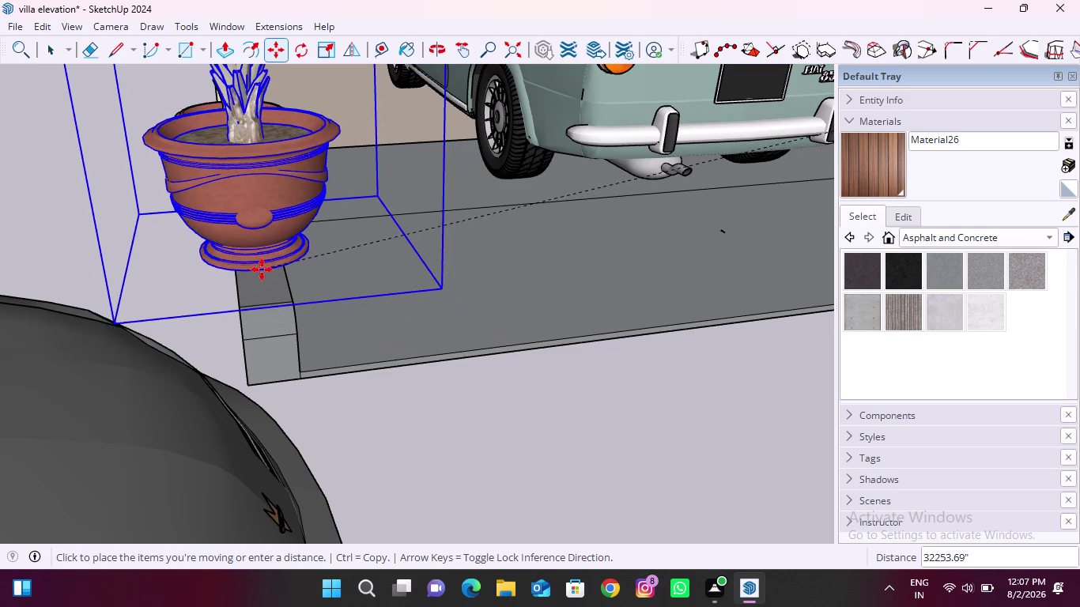
scroll(up, 3)
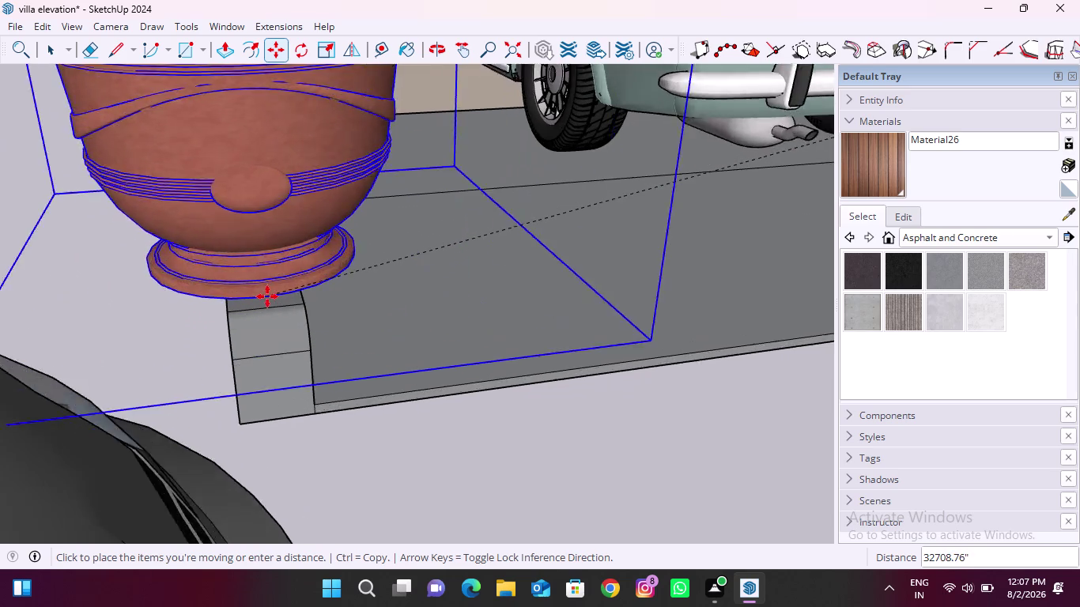
scroll(up, 3)
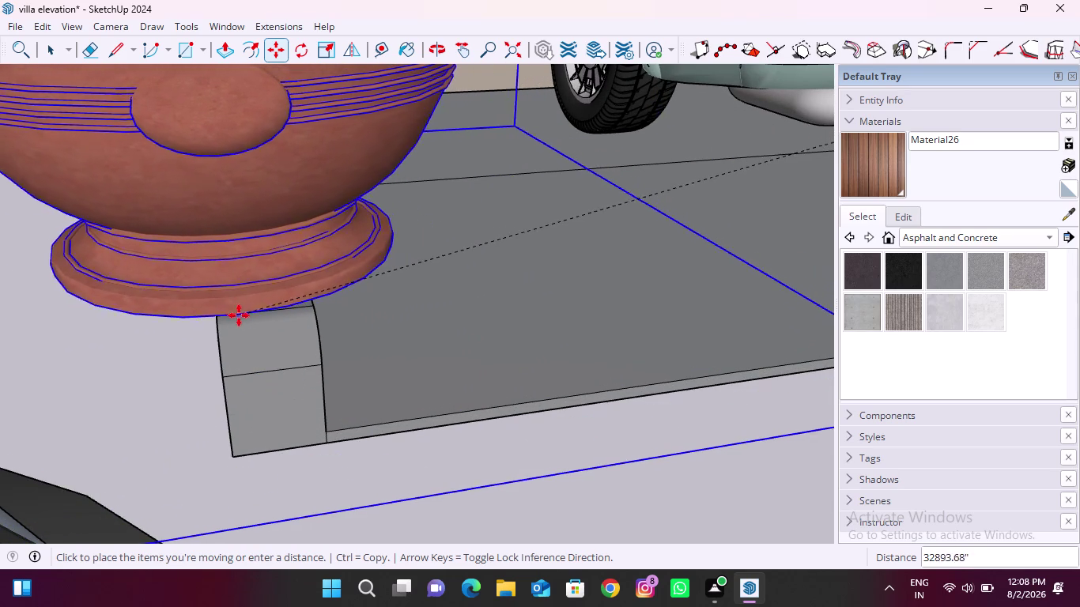
scroll(up, 3)
middle_drag(217, 312, 293, 245)
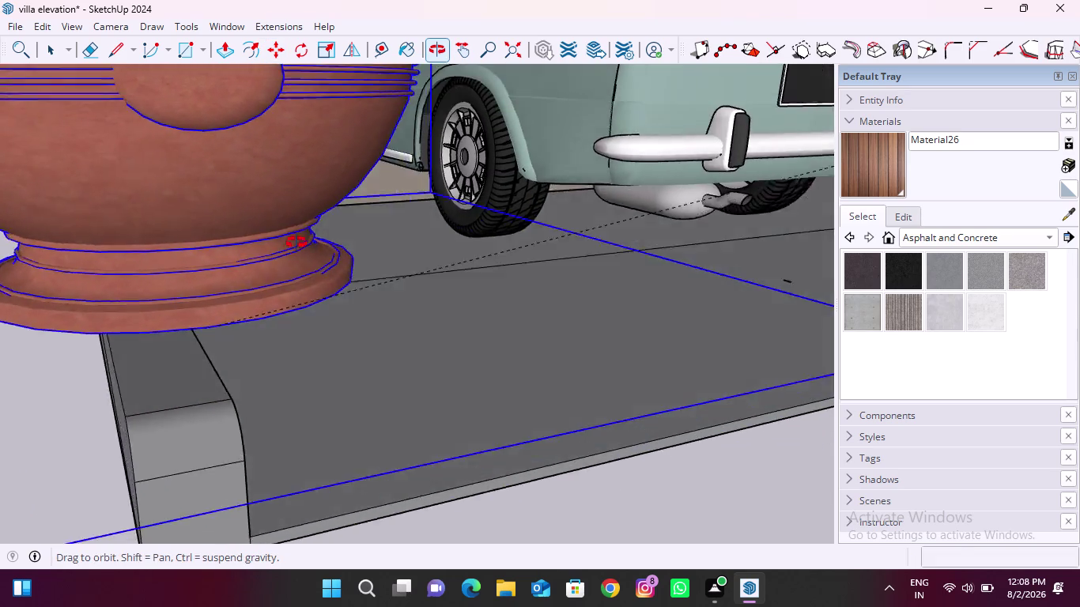
middle_drag(293, 245, 324, 228)
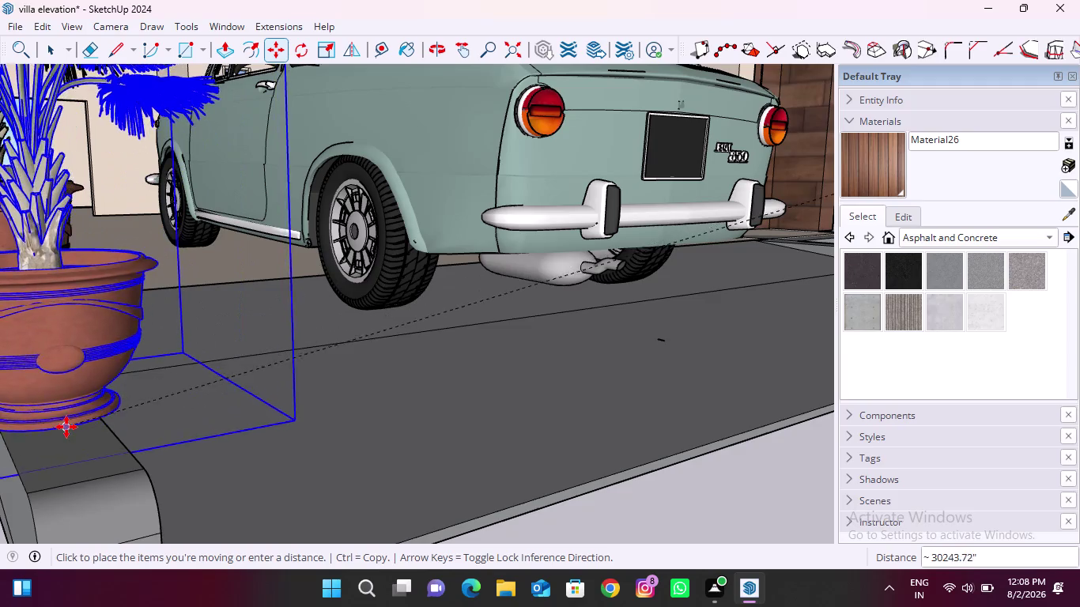
click(66, 432)
Orbit around the driveway to a low view of the curb and palms by the car.
scroll(down, 3)
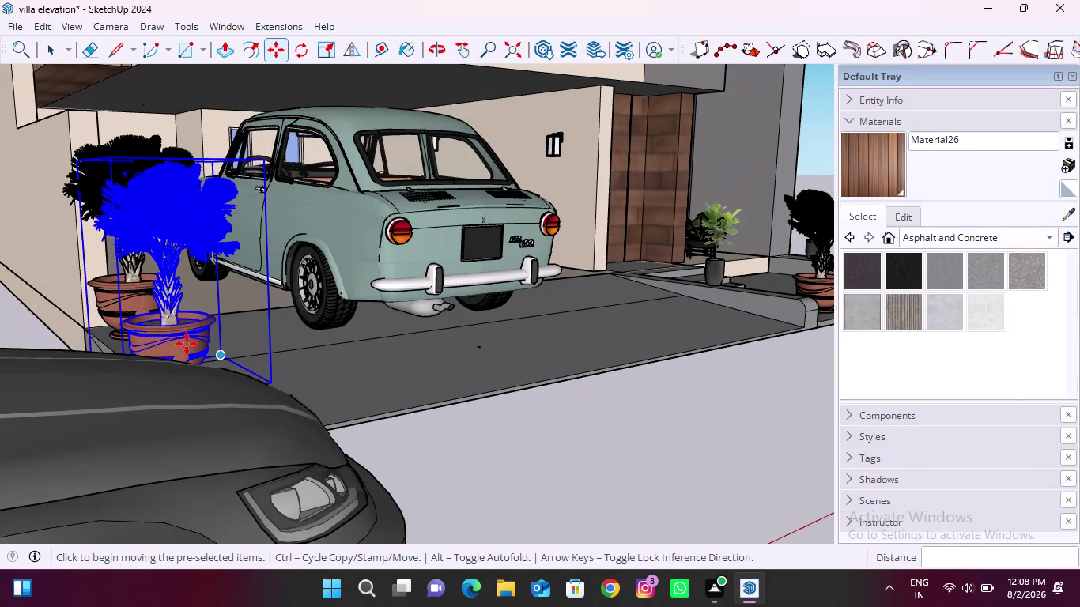
middle_drag(175, 330, 239, 415)
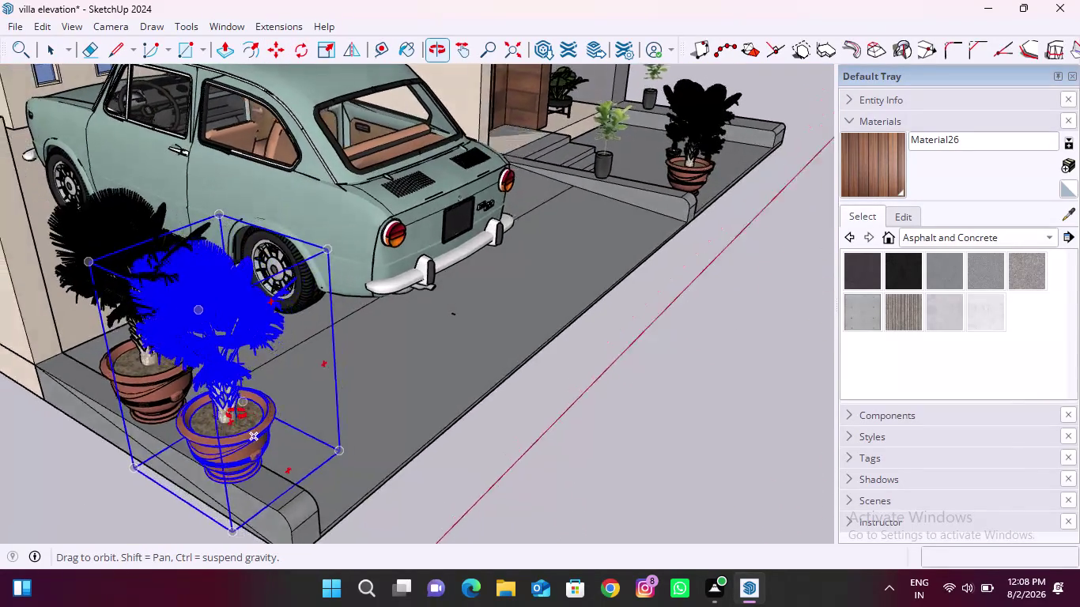
middle_drag(239, 416, 65, 360)
middle_drag(198, 317, 27, 314)
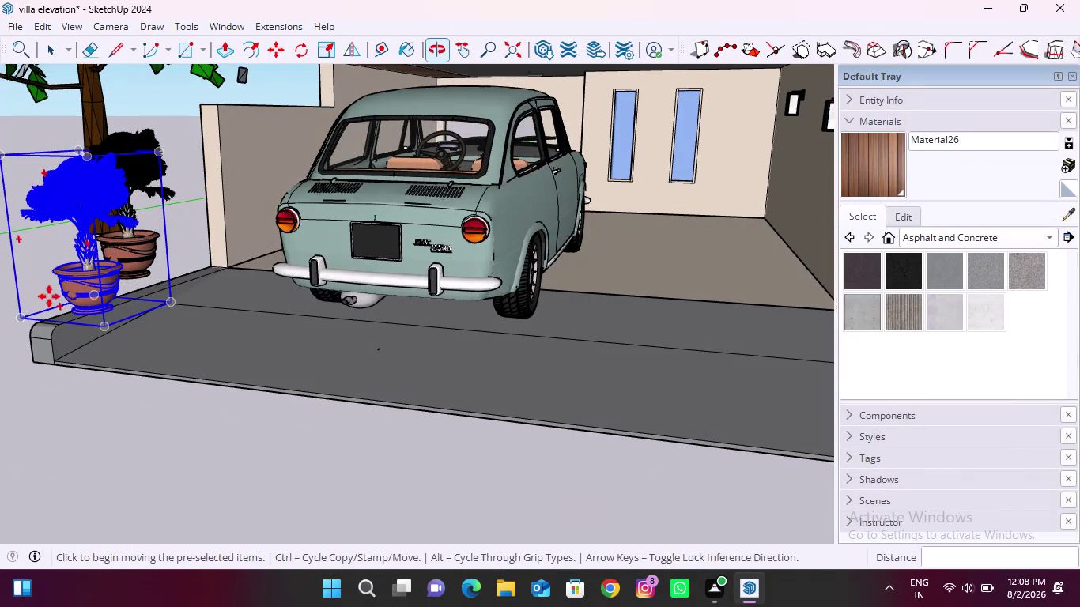
scroll(up, 3)
scroll(up, 3)
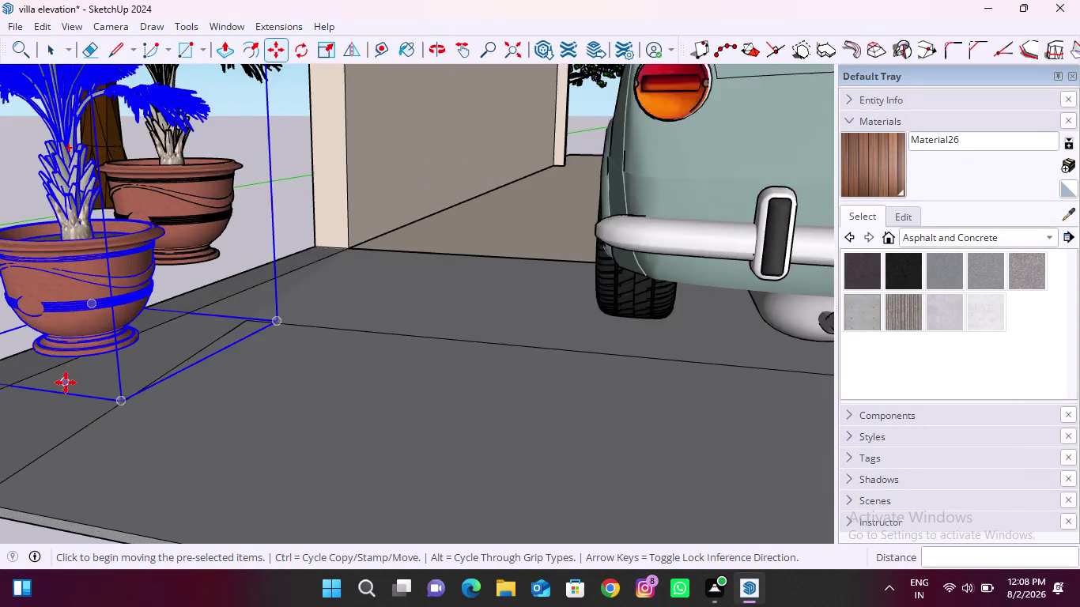
scroll(up, 3)
middle_drag(68, 383, 267, 307)
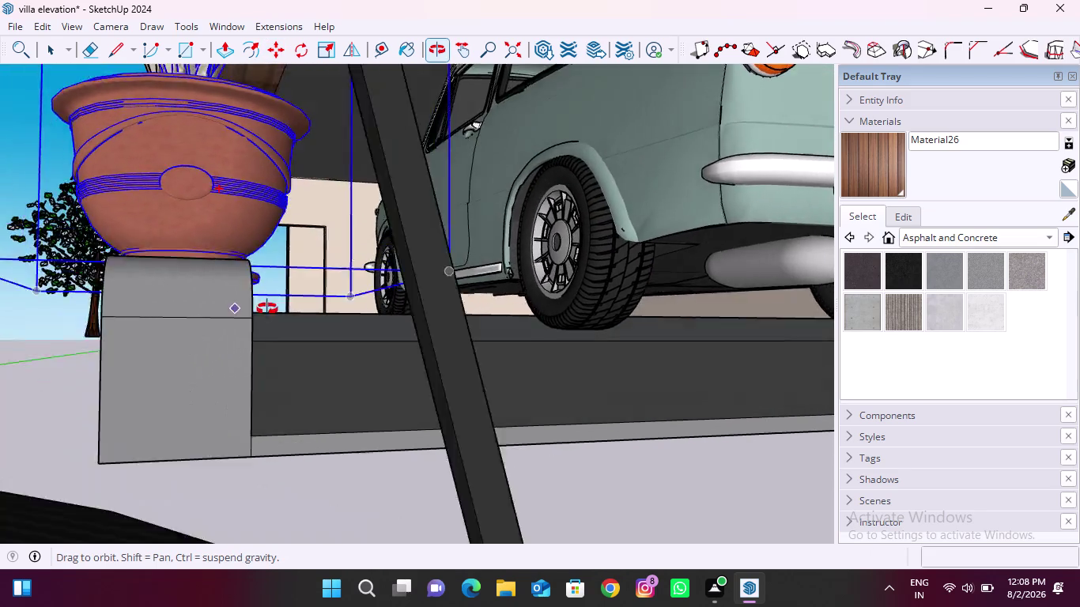
middle_drag(267, 307, 288, 394)
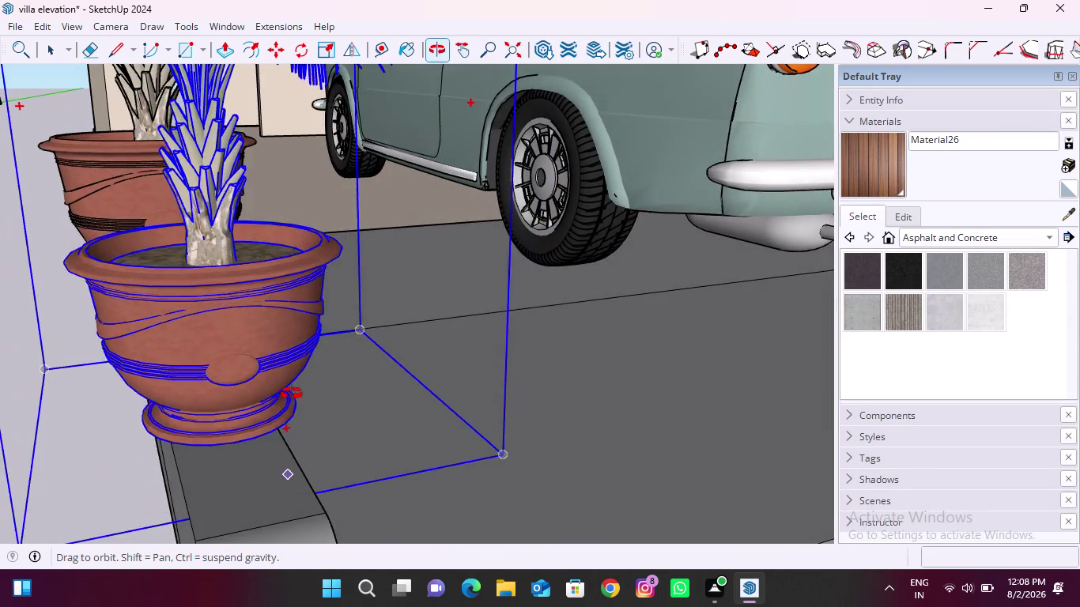
middle_drag(288, 393, 449, 379)
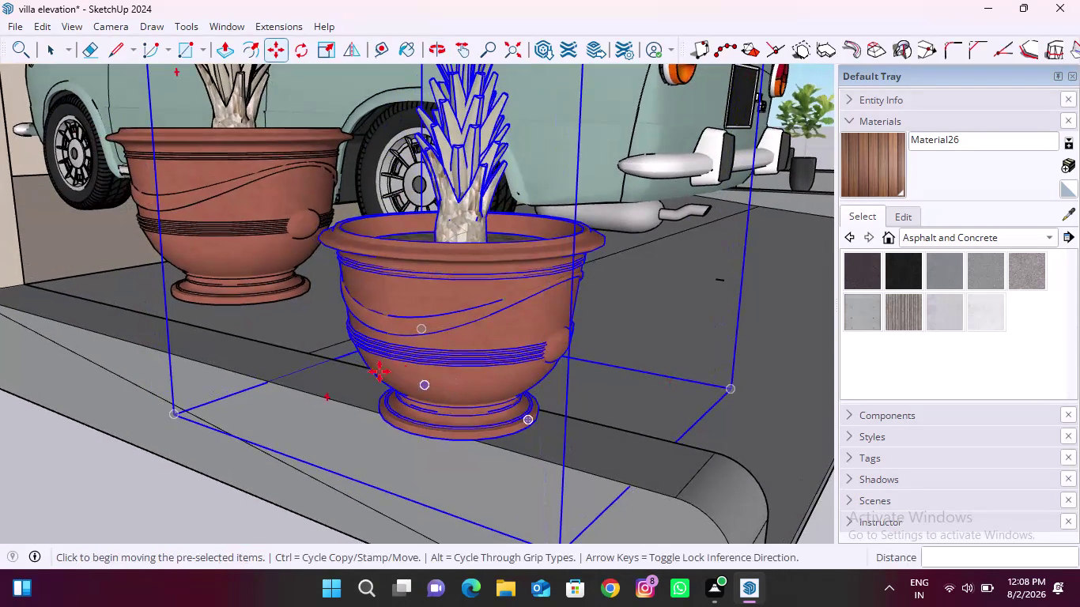
Move the other potted palm onto the driveway curb beside the car's rear wheel.
key(space)
click(260, 255)
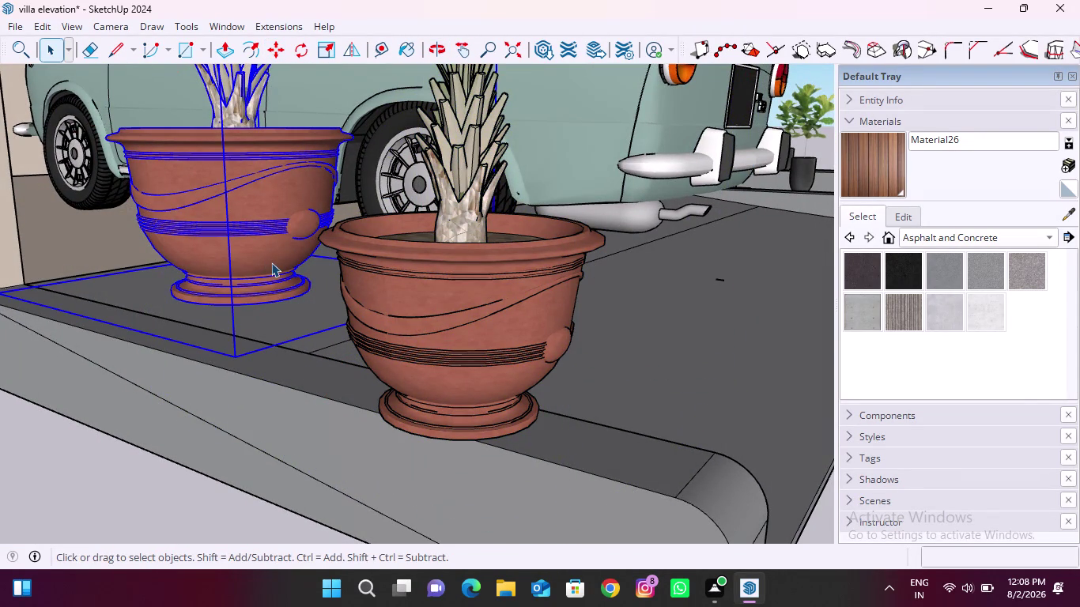
key(m)
scroll(up, 3)
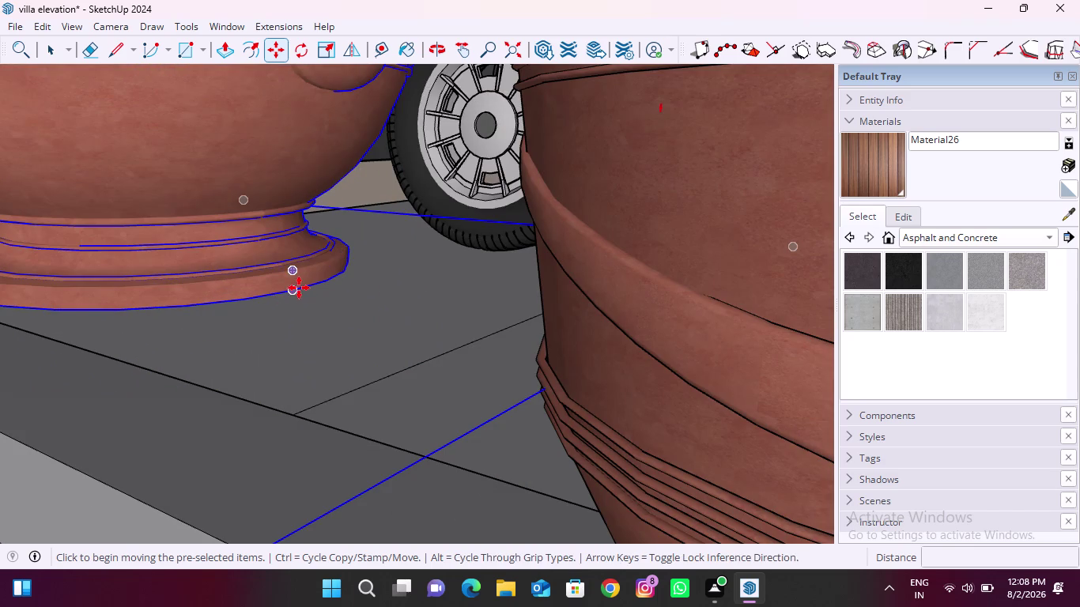
click(300, 288)
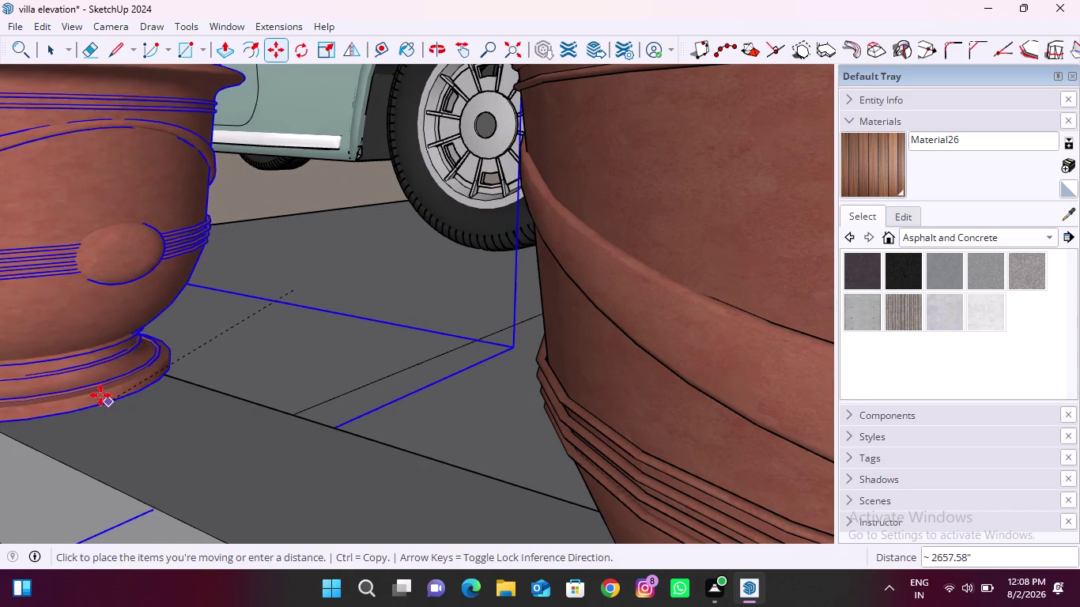
scroll(down, 3)
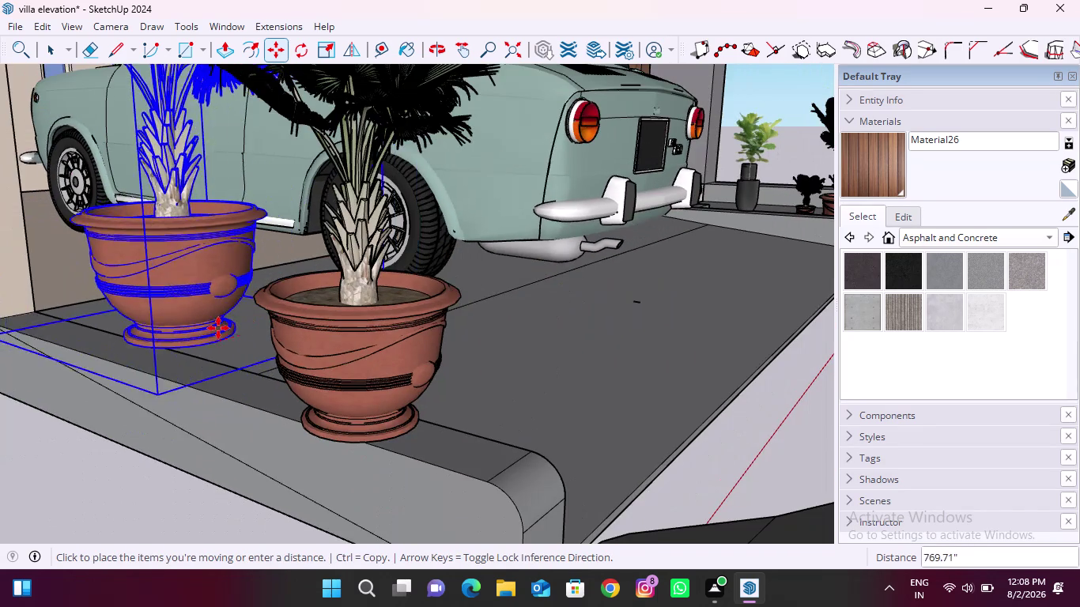
scroll(up, 3)
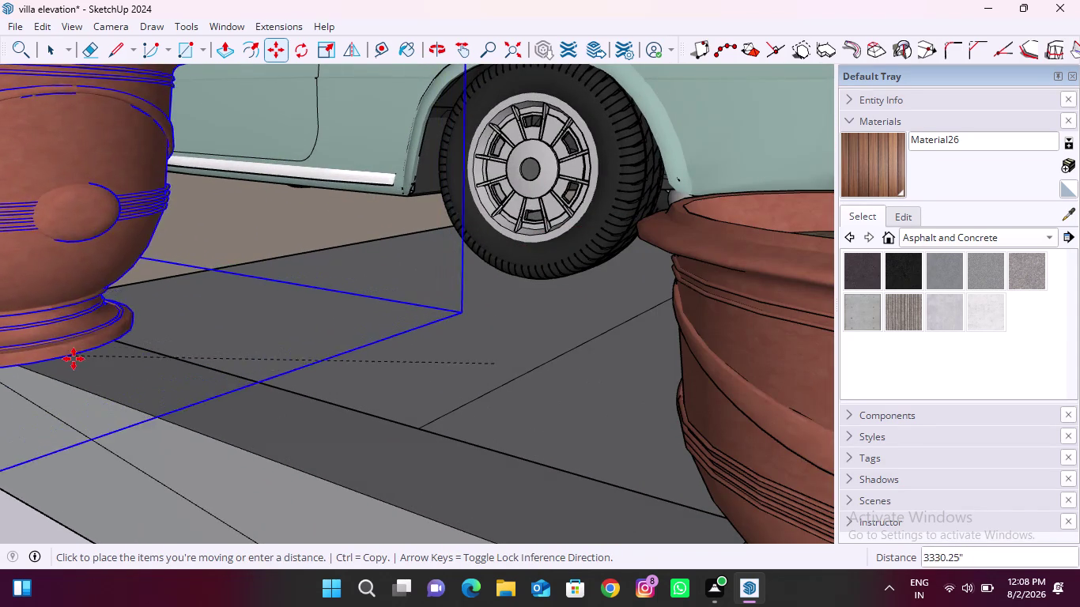
middle_drag(93, 363, 266, 273)
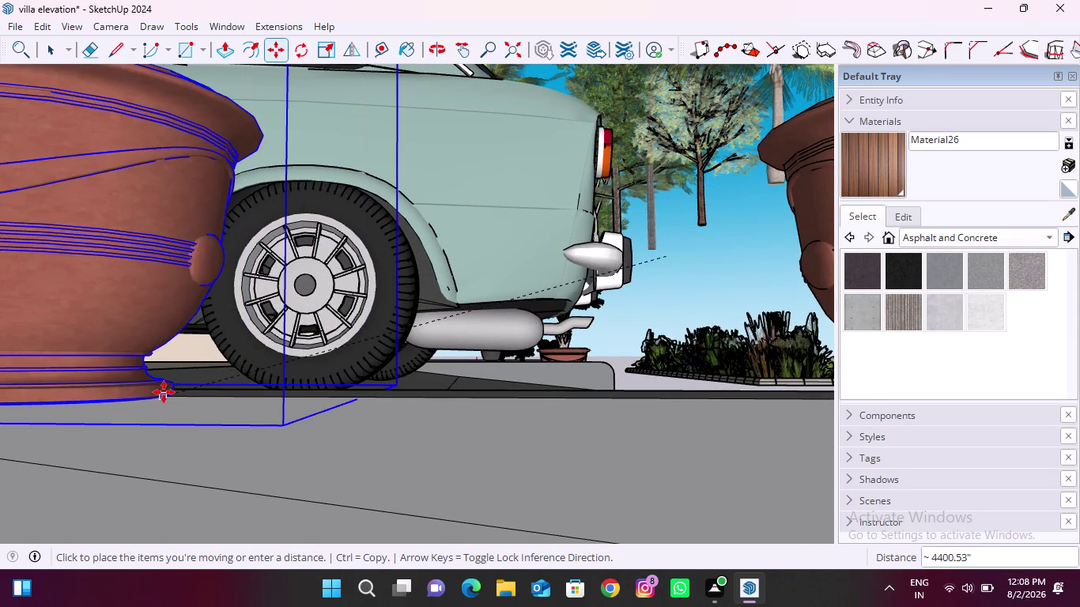
middle_drag(163, 392, 114, 449)
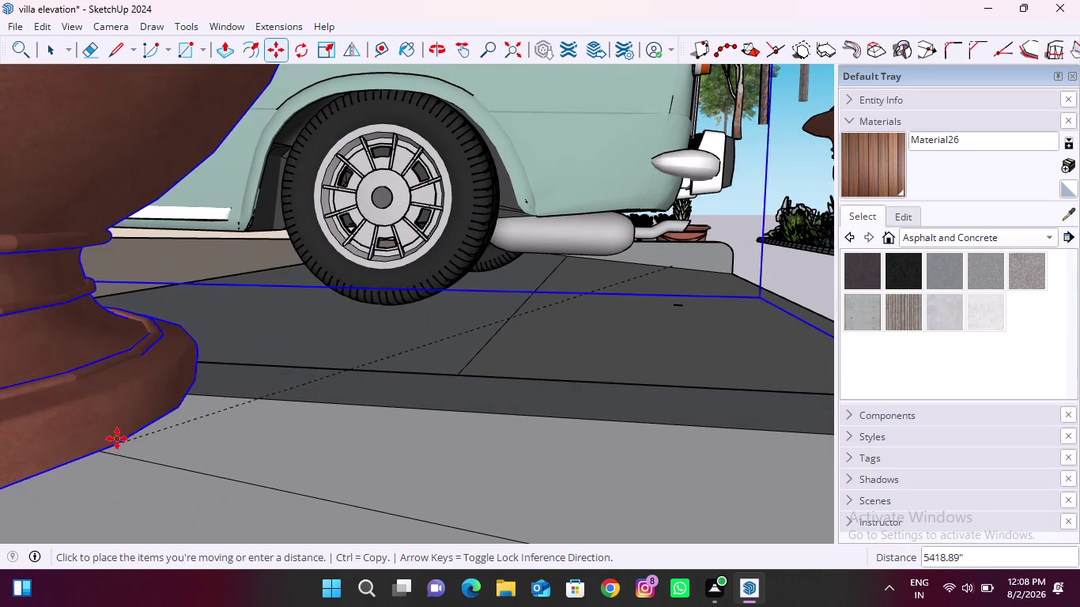
scroll(up, 3)
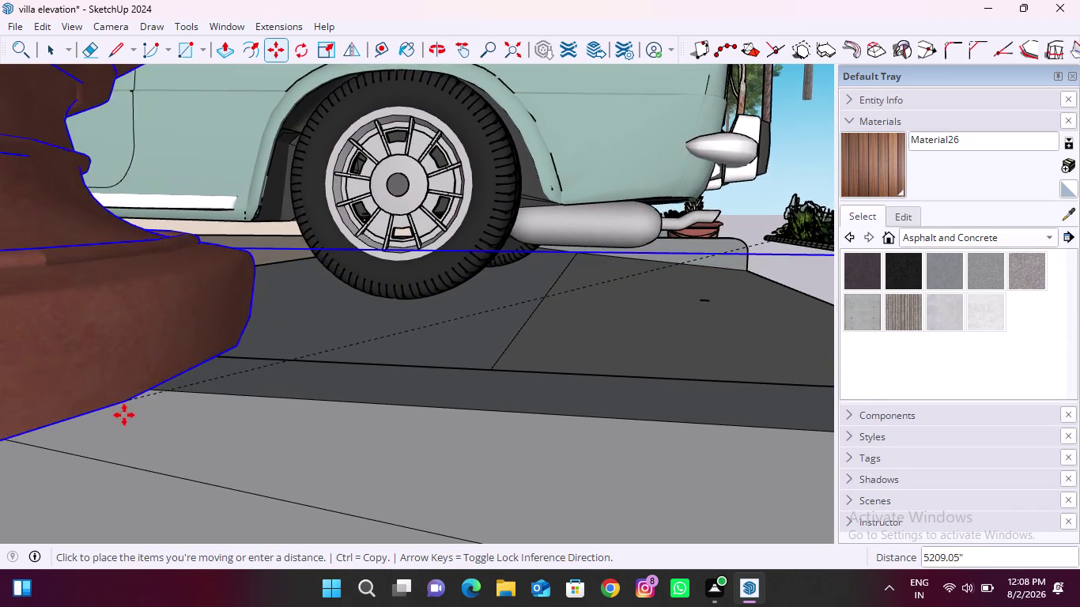
scroll(up, 3)
middle_drag(190, 401, 290, 347)
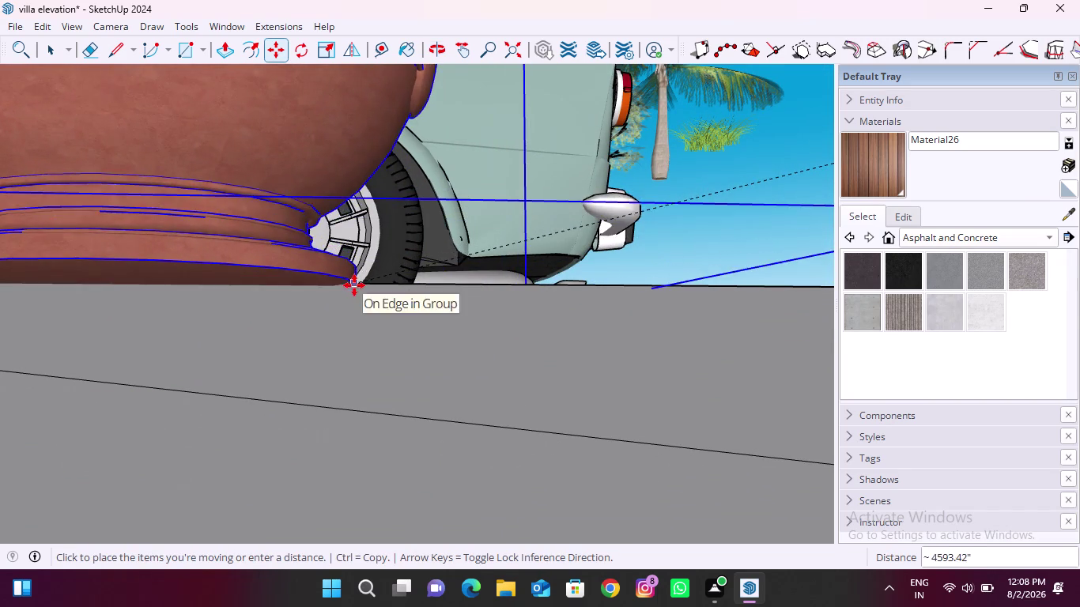
middle_drag(353, 286, 202, 378)
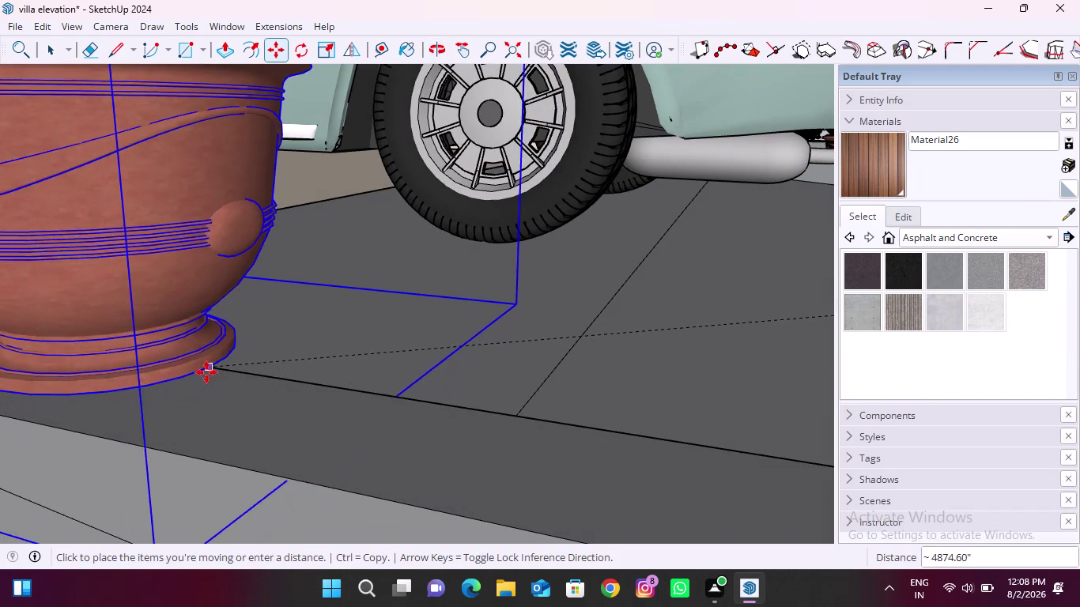
click(185, 407)
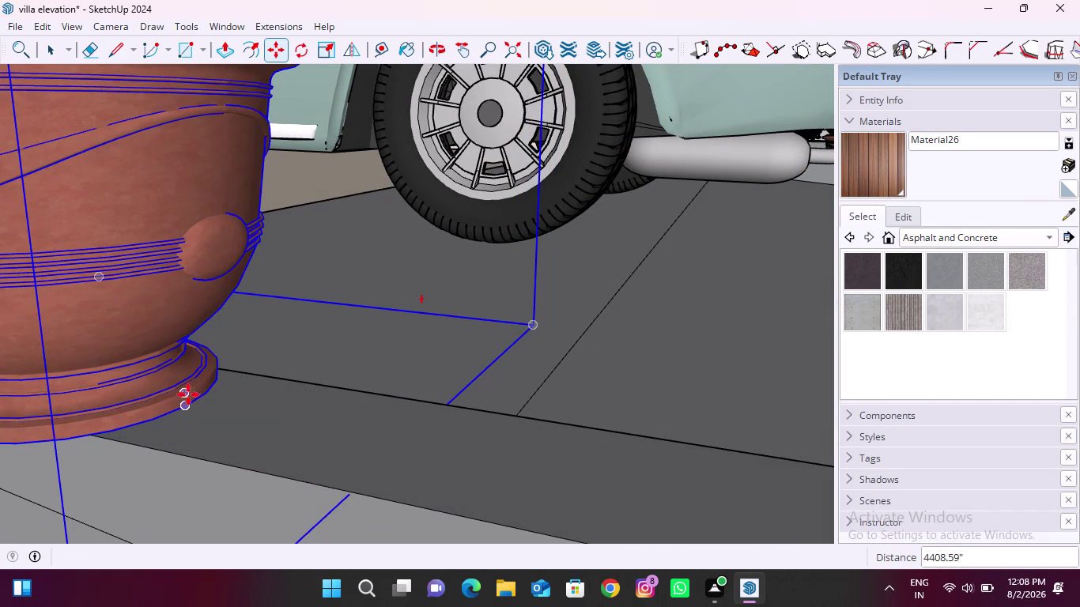
scroll(down, 3)
scroll(down, 3)
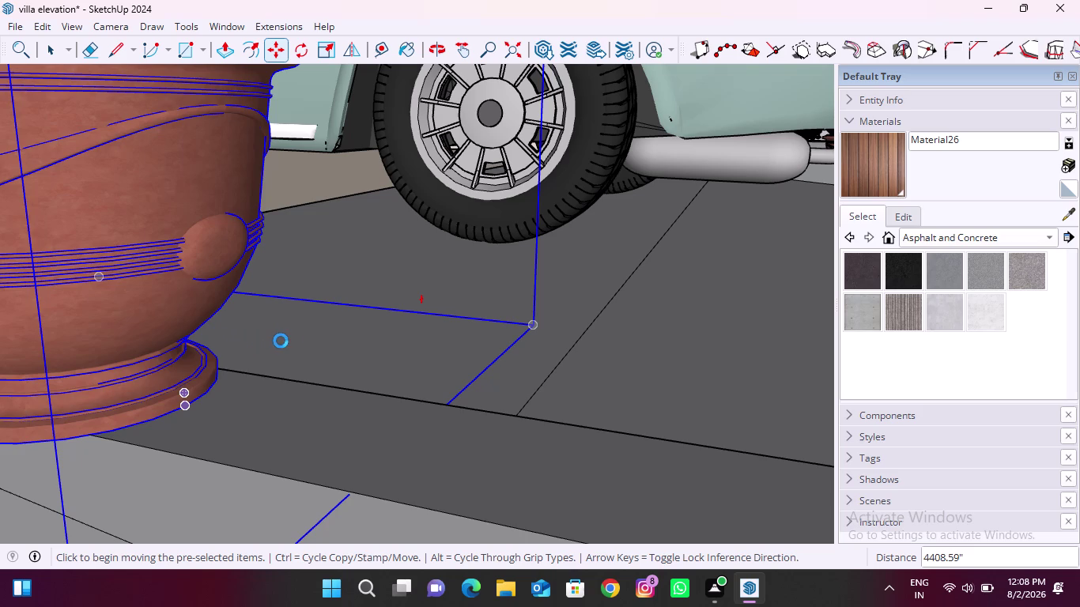
scroll(down, 3)
scroll(down, 3)
key(Escape)
scroll(down, 3)
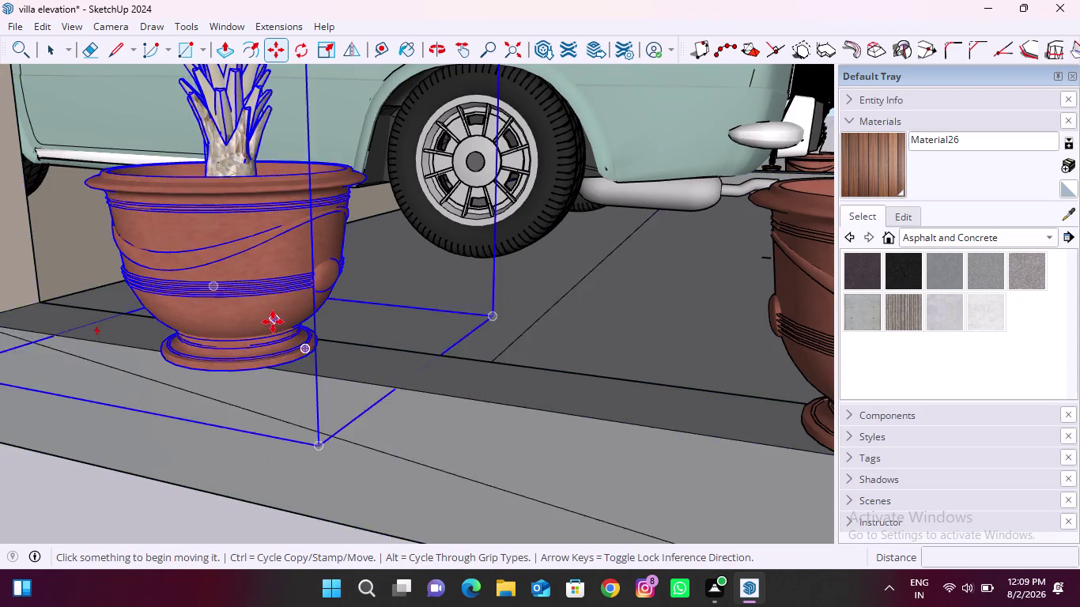
Move a large potted palm from the porch onto the raised ledge corner.
scroll(down, 3)
middle_drag(598, 256, 499, 305)
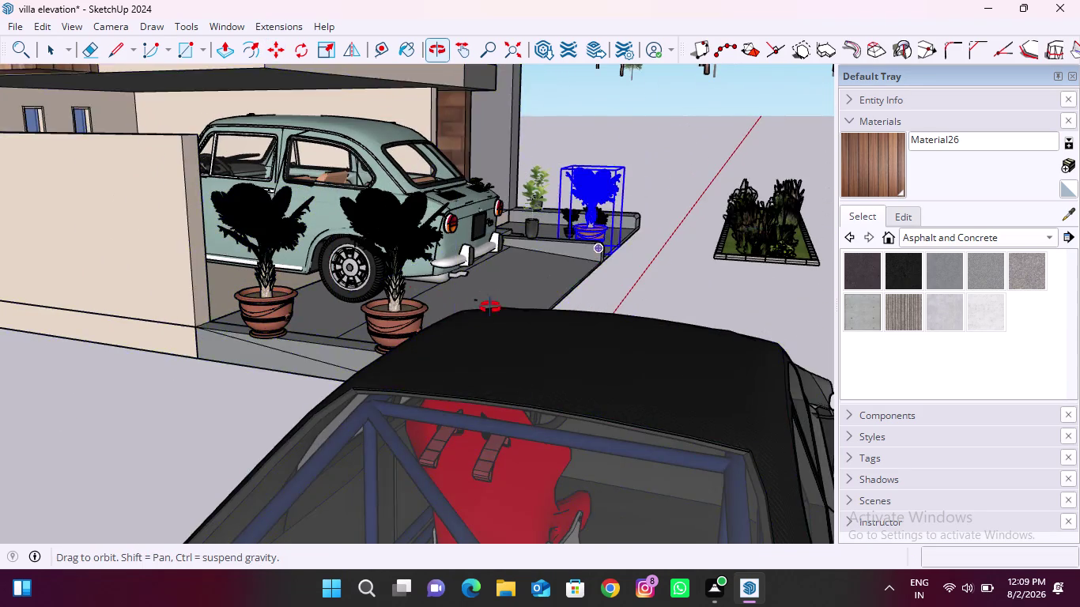
middle_drag(500, 306, 322, 337)
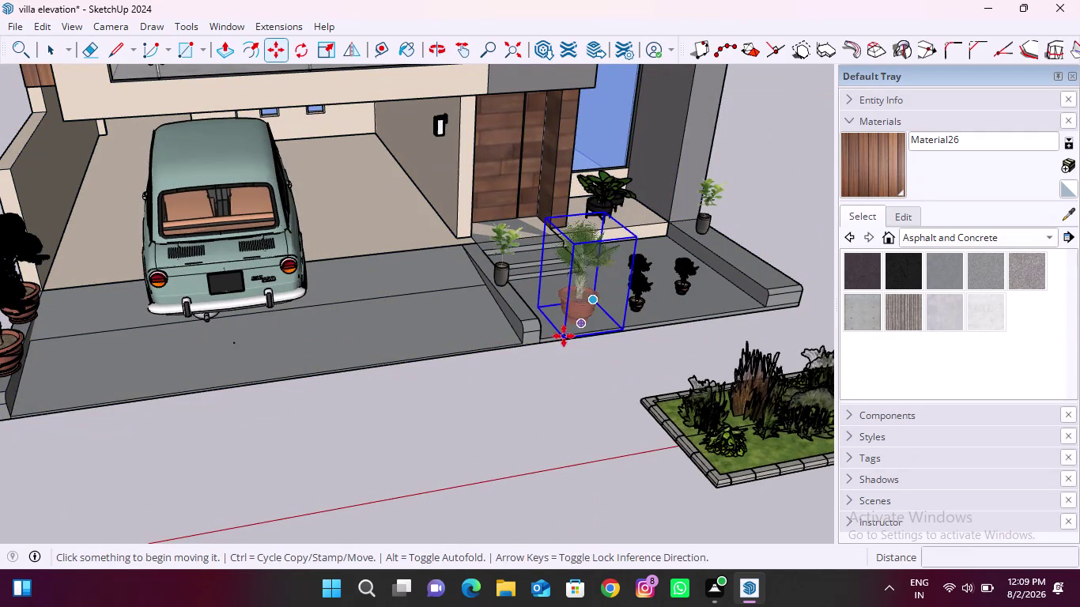
middle_drag(544, 344, 502, 344)
scroll(down, 3)
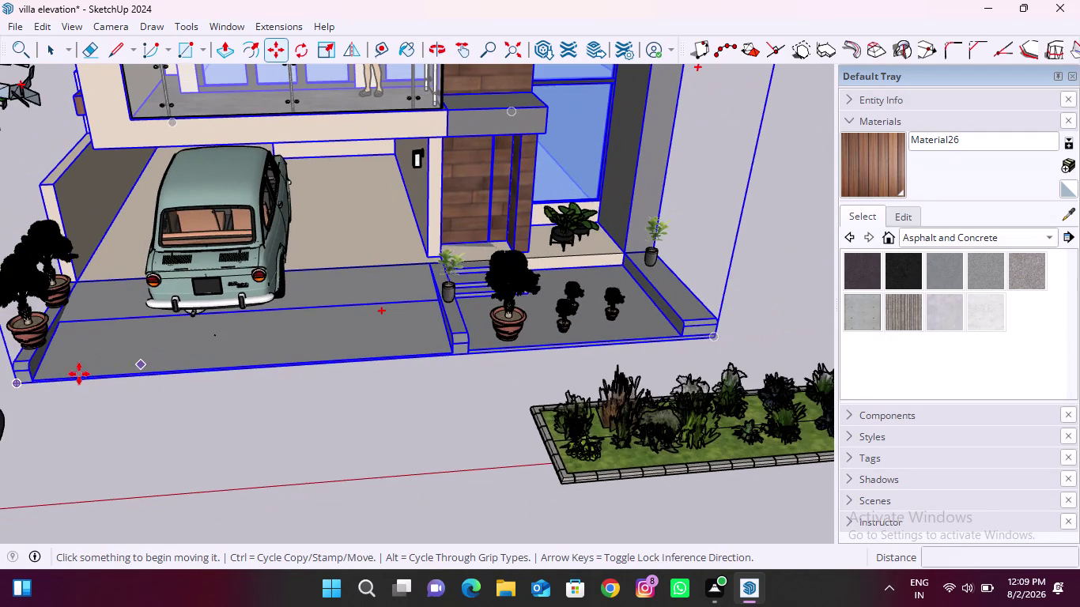
scroll(down, 3)
scroll(up, 3)
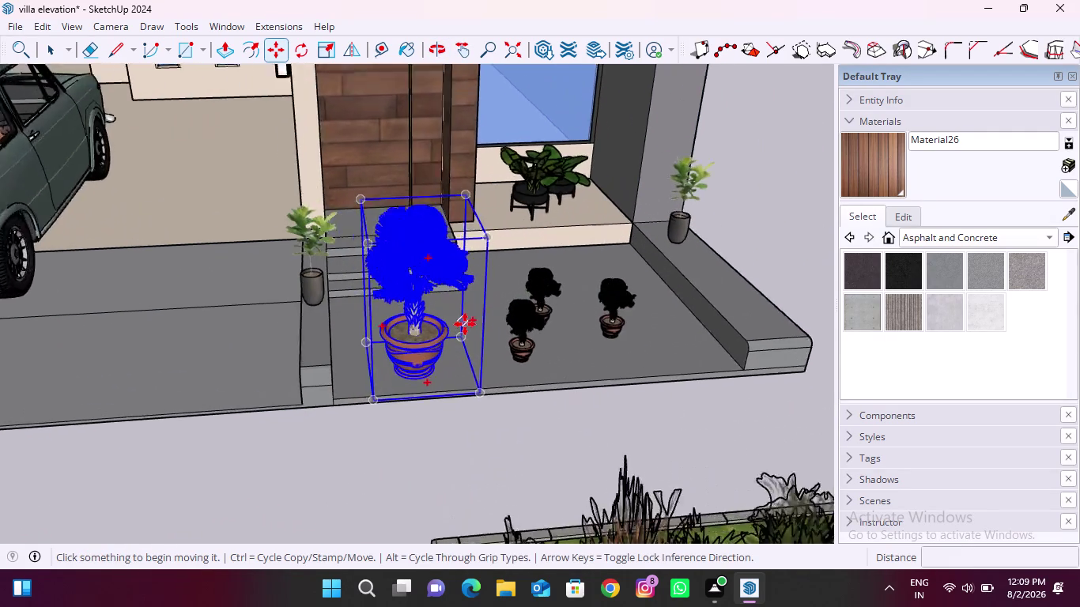
scroll(up, 3)
scroll(up, 3)
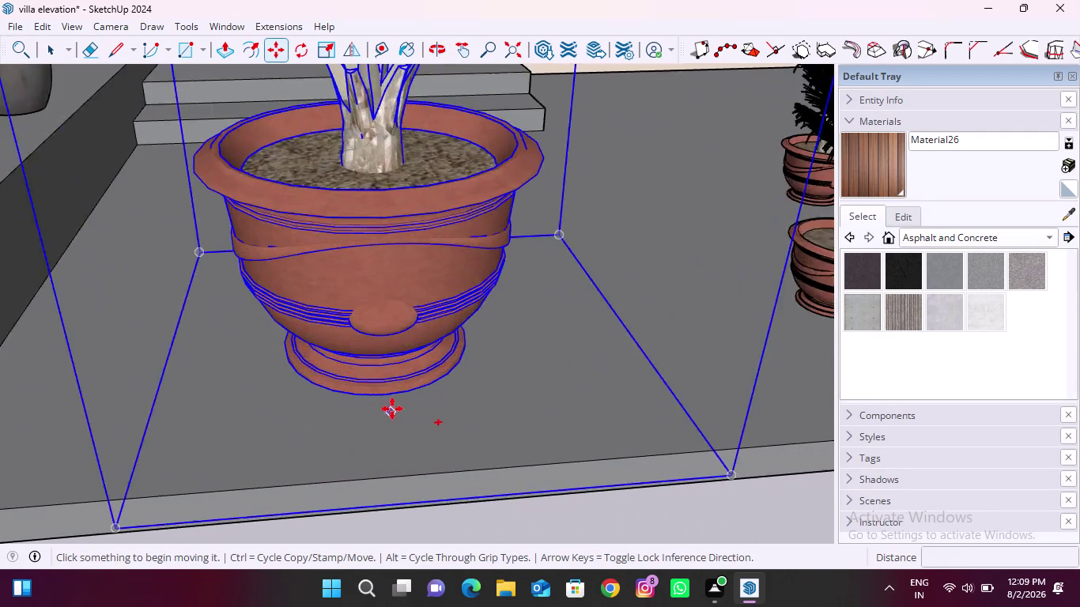
scroll(up, 3)
click(391, 392)
key(m)
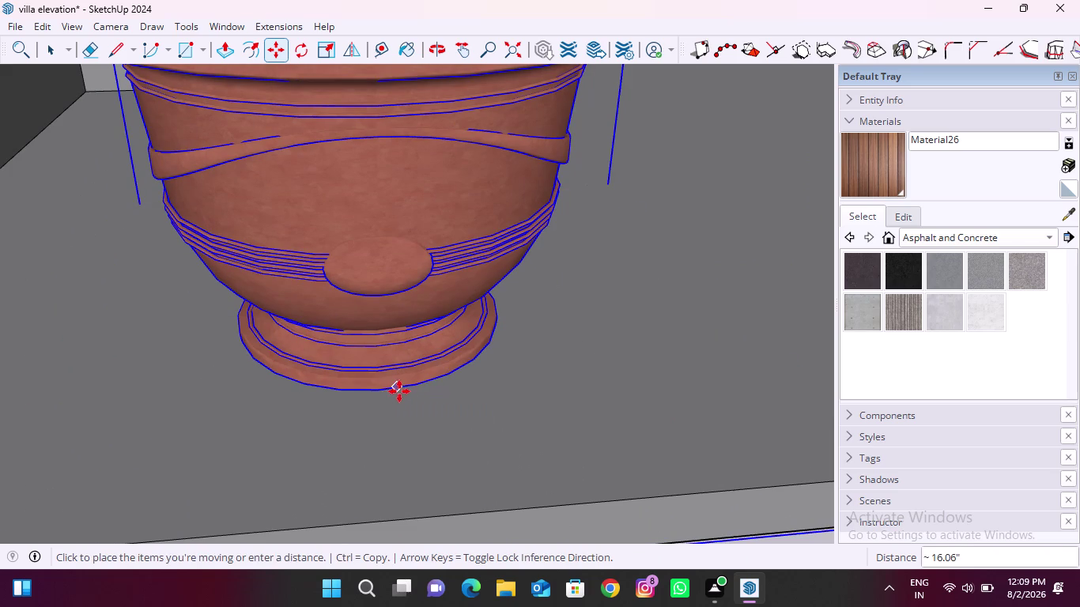
scroll(down, 3)
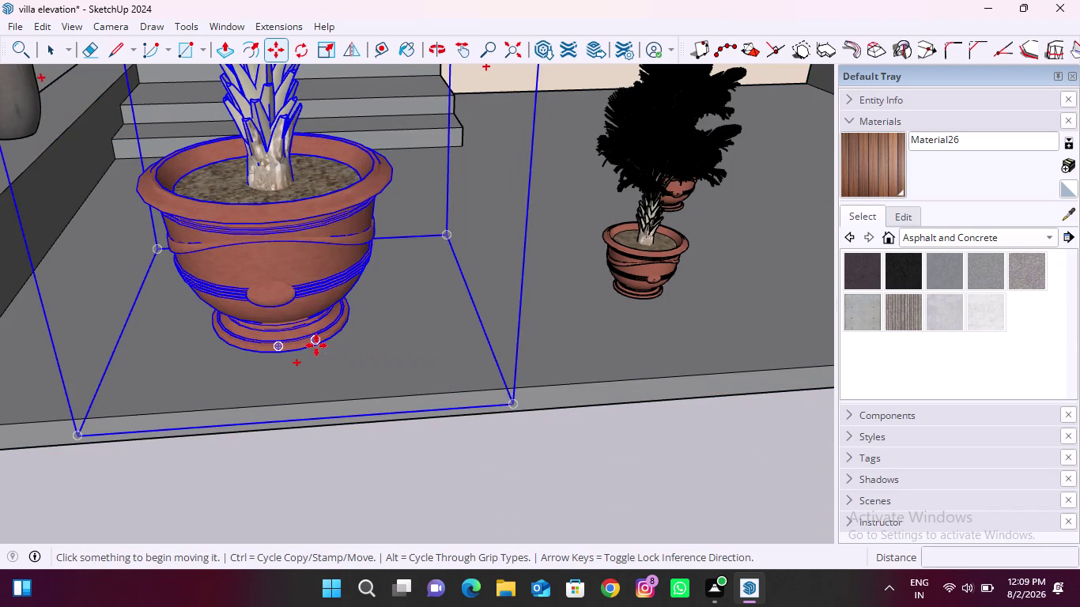
click(316, 349)
scroll(down, 3)
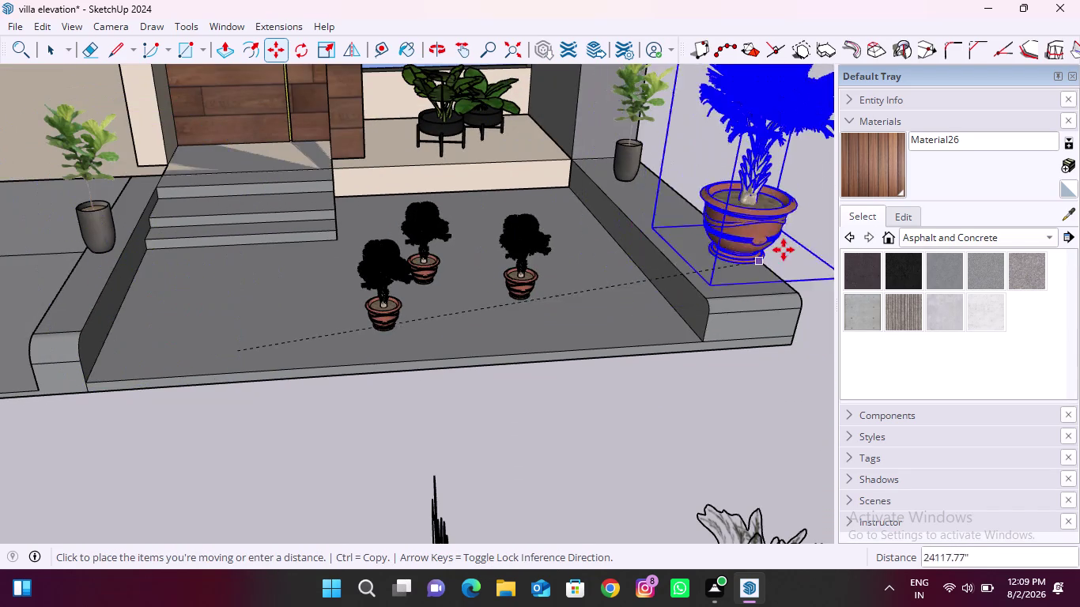
scroll(up, 3)
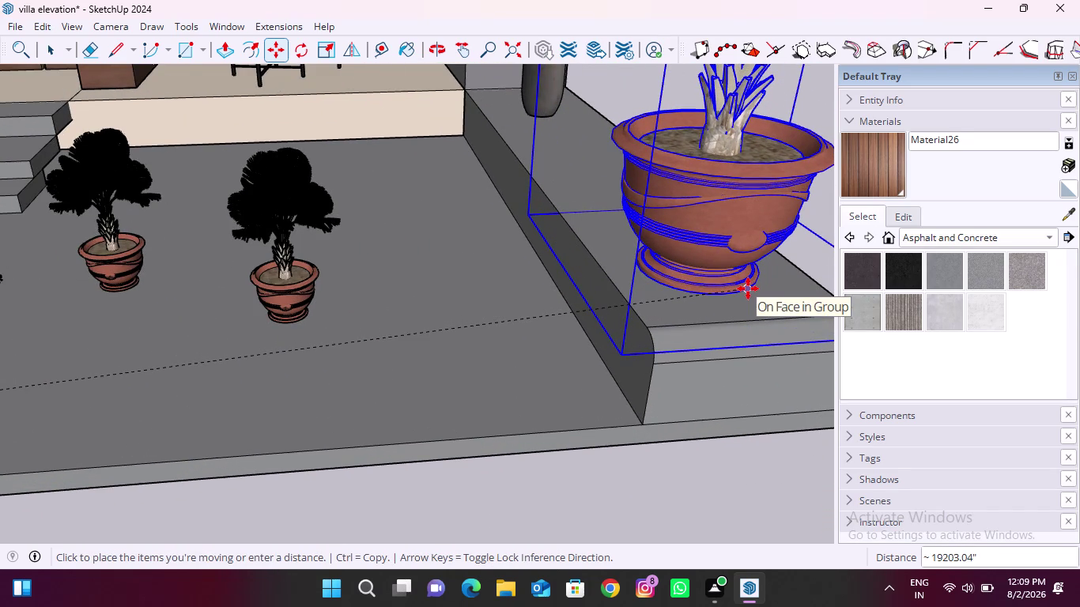
click(748, 289)
Copy the ledge palm further along the porch's raised right-hand ledge.
scroll(down, 3)
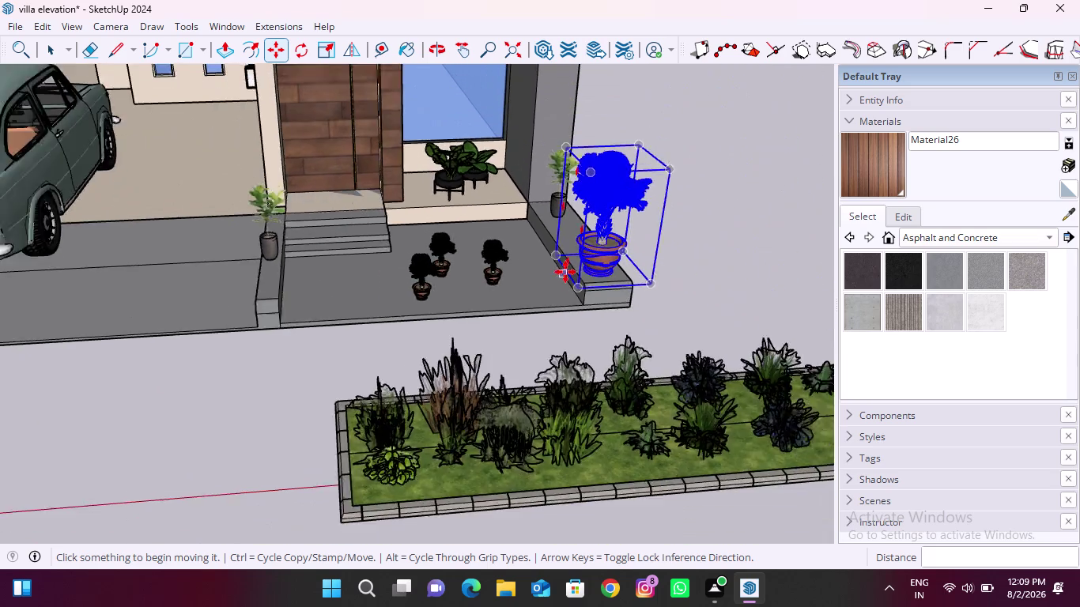
middle_drag(556, 261, 706, 266)
scroll(up, 3)
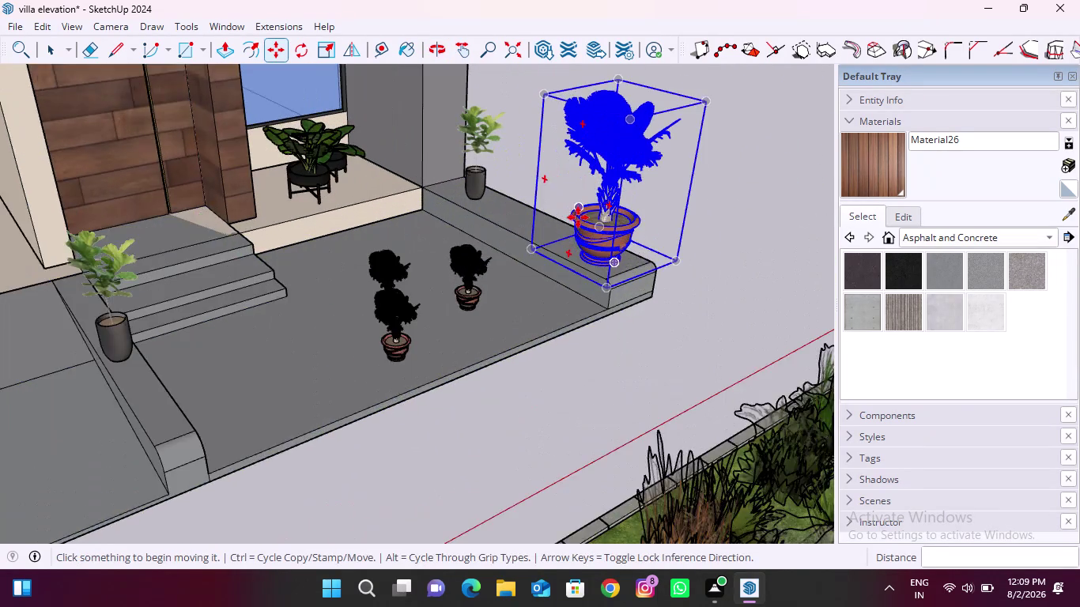
scroll(up, 3)
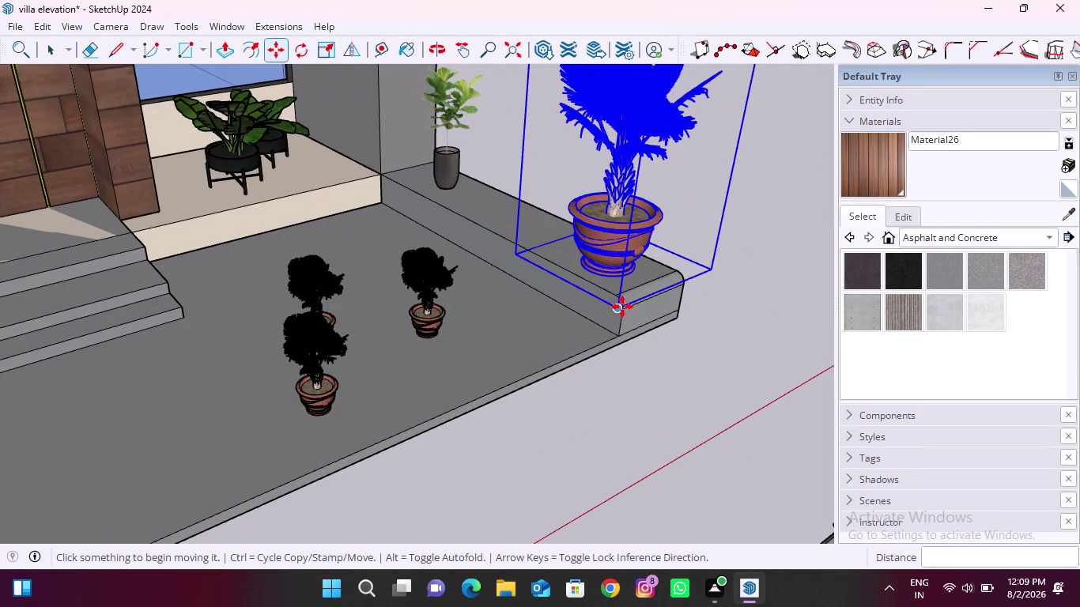
click(622, 307)
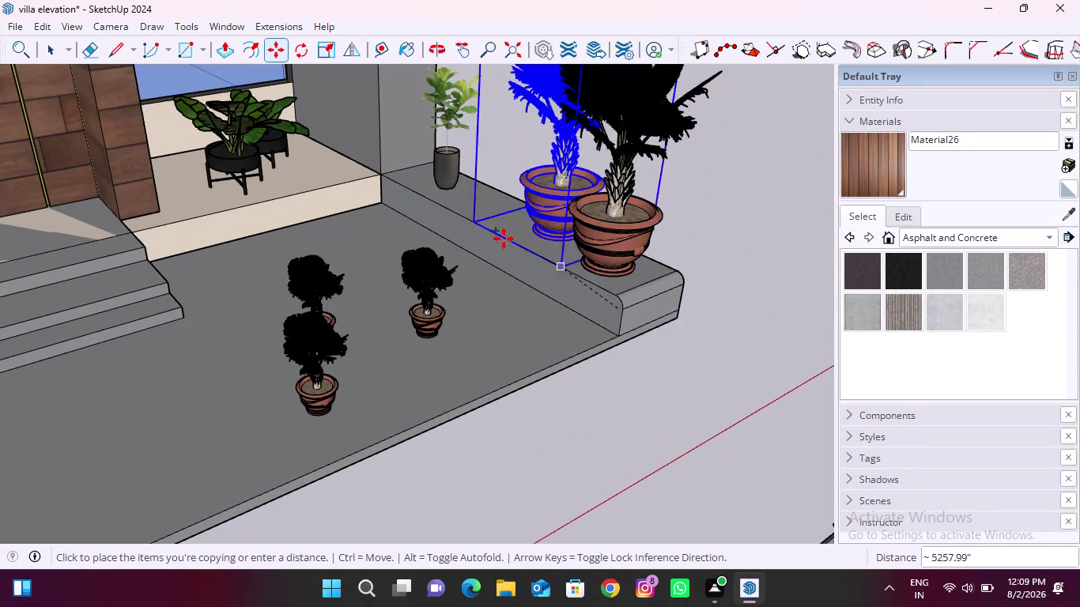
click(494, 244)
scroll(down, 3)
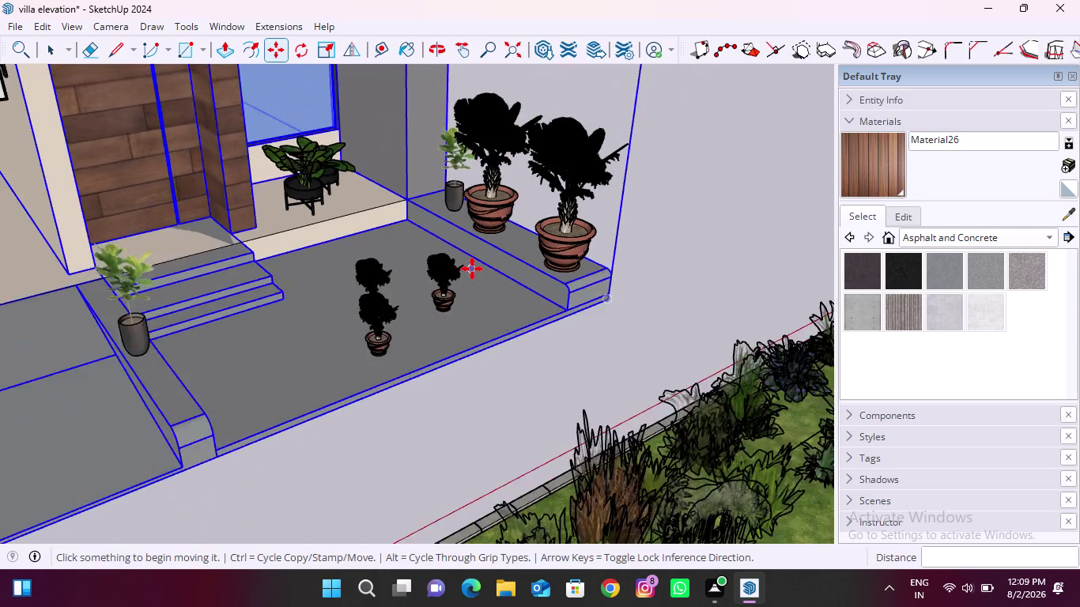
scroll(down, 3)
scroll(up, 3)
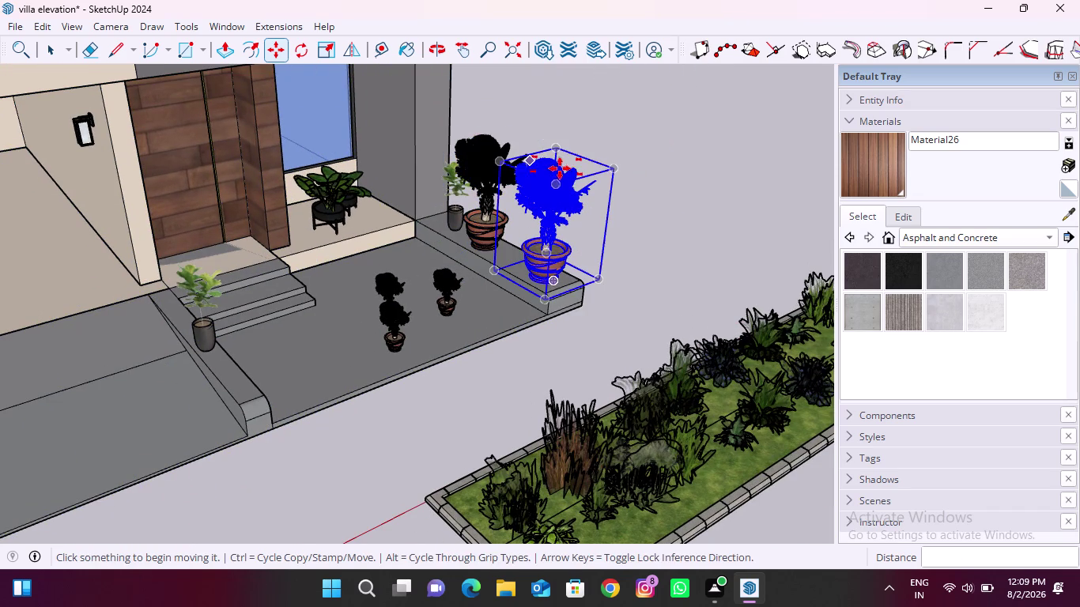
scroll(up, 3)
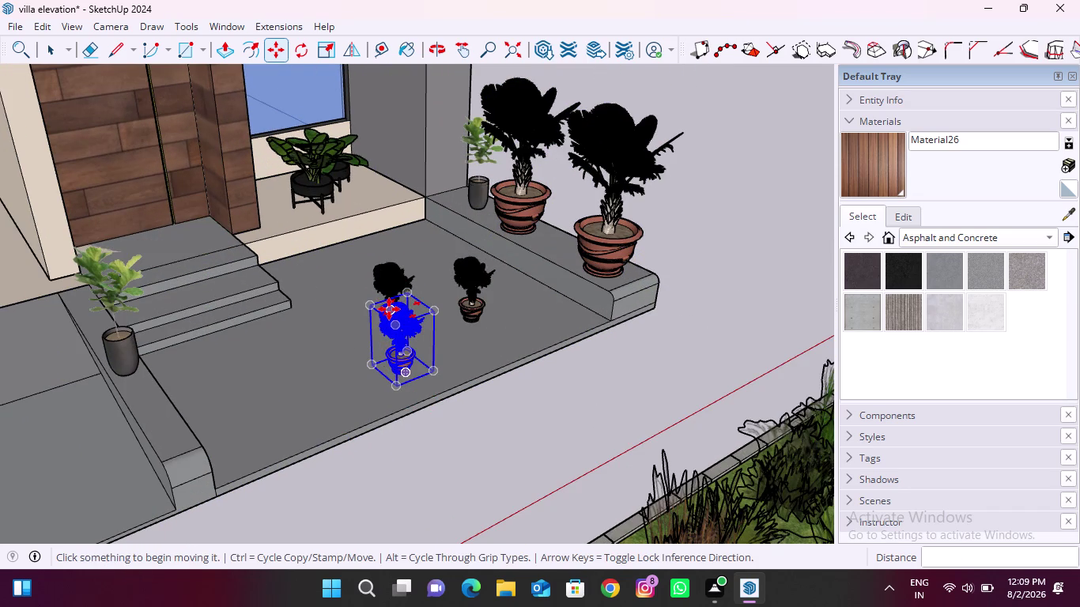
key(space)
click(359, 332)
Move the first small potted plant from the porch onto the curb corner.
click(406, 343)
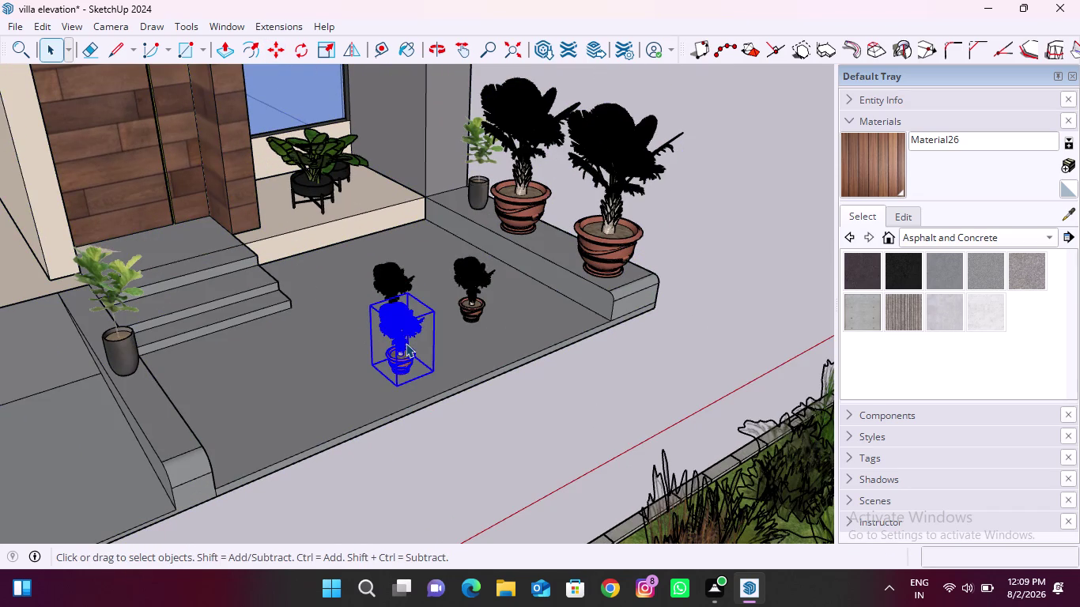
key(m)
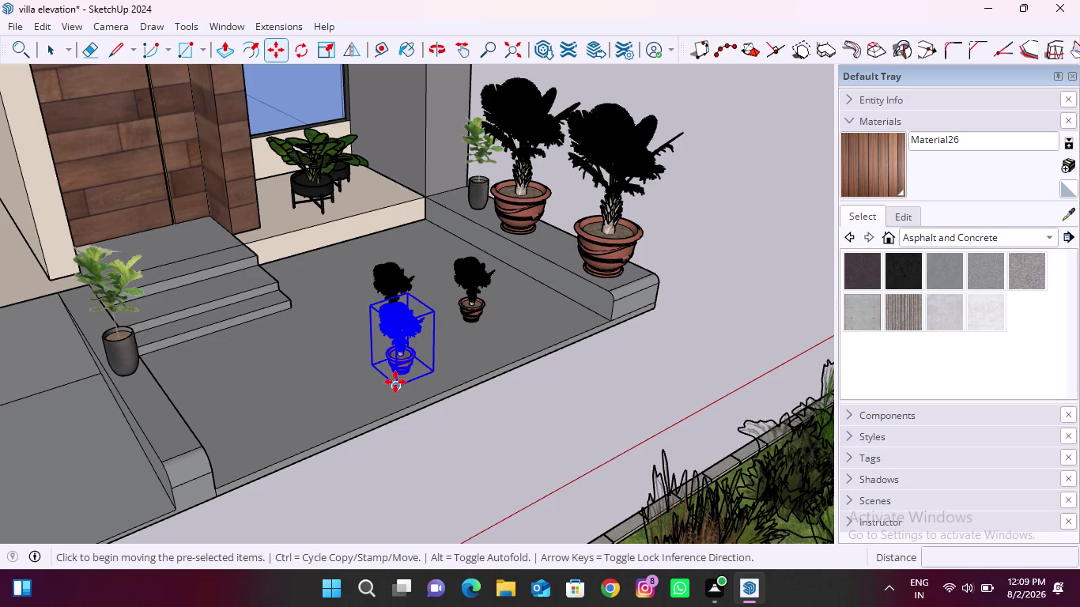
click(395, 384)
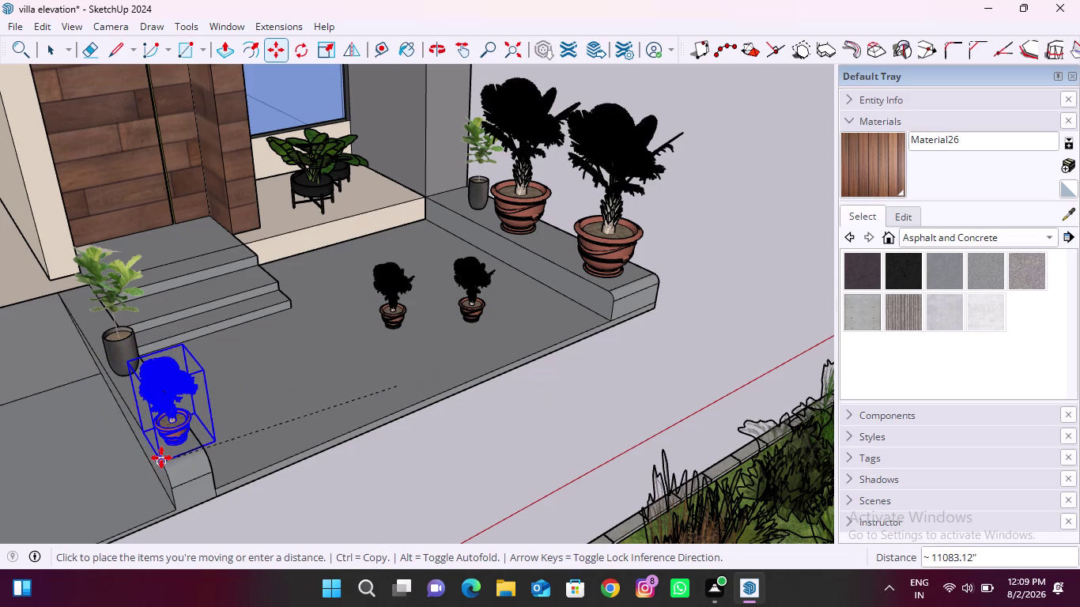
click(164, 455)
scroll(up, 3)
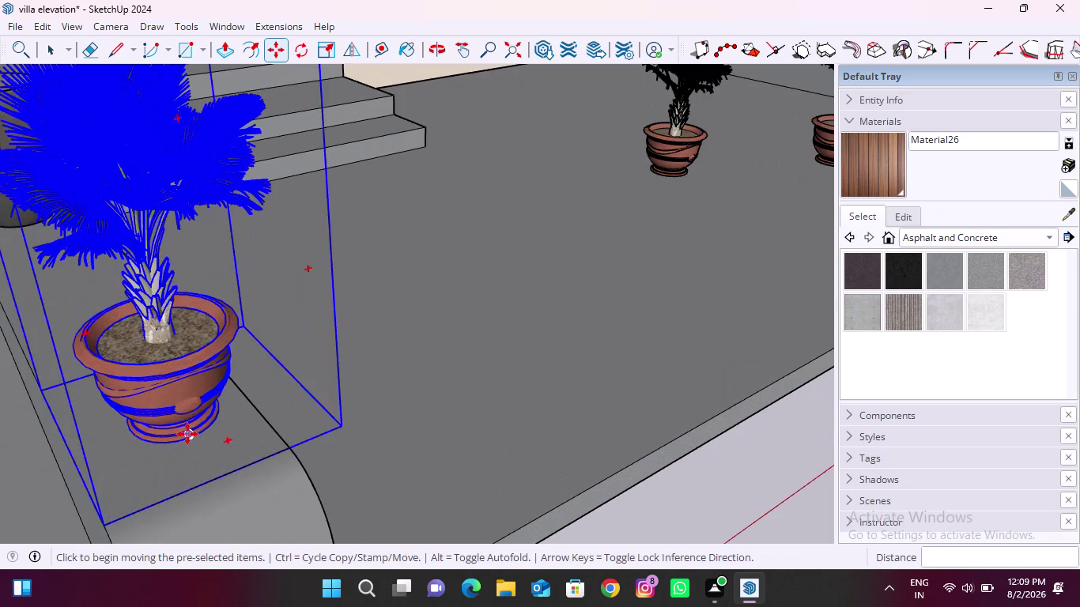
click(188, 434)
click(173, 439)
scroll(down, 3)
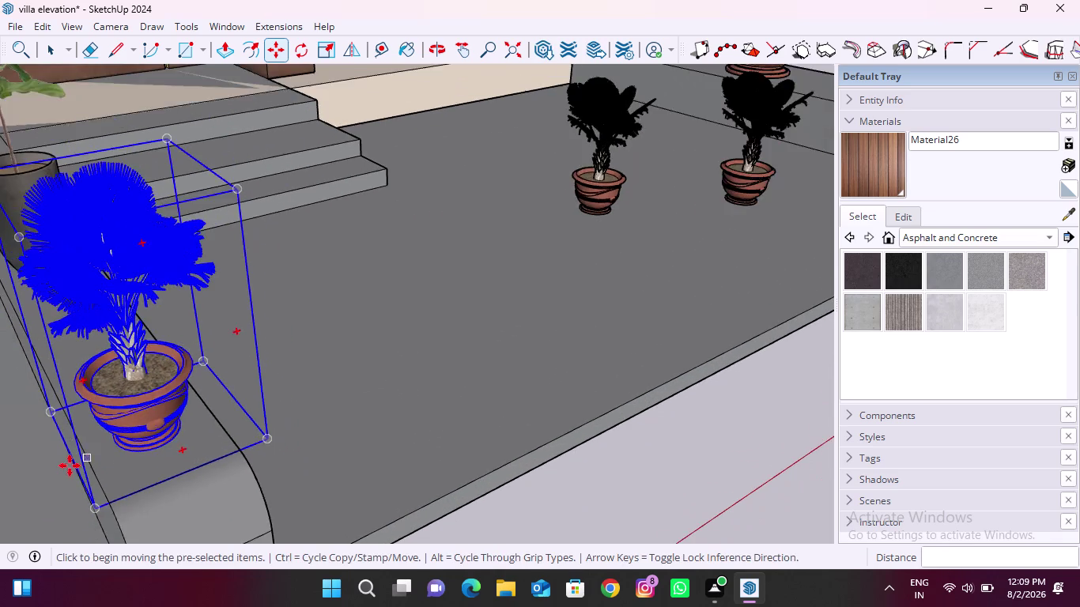
scroll(down, 3)
middle_drag(340, 367, 244, 375)
scroll(down, 3)
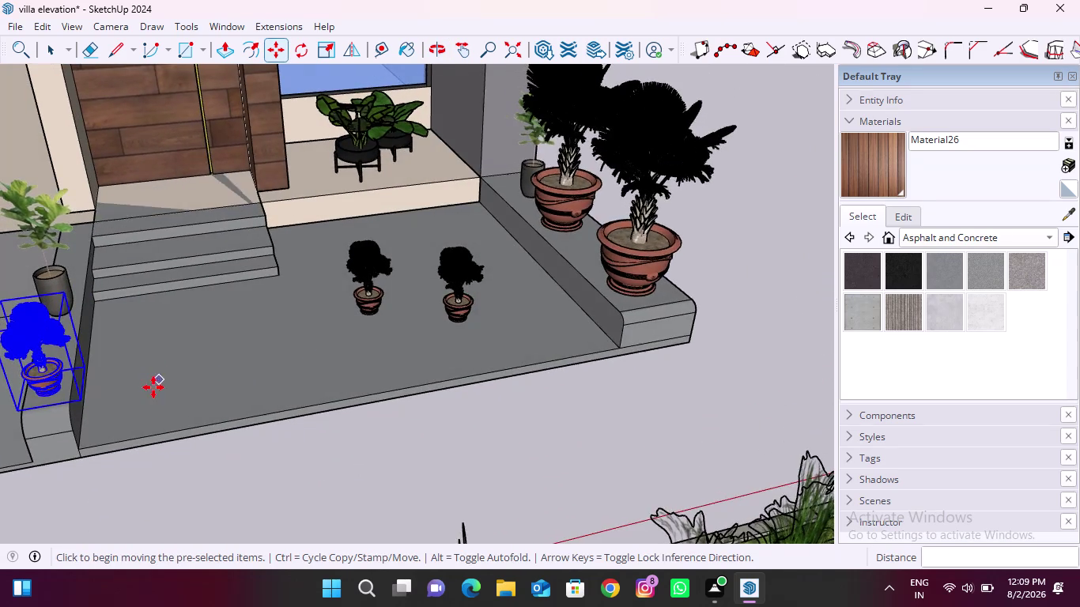
scroll(up, 3)
Place the second small potted plant on the ledge beside the door.
key(space)
click(340, 310)
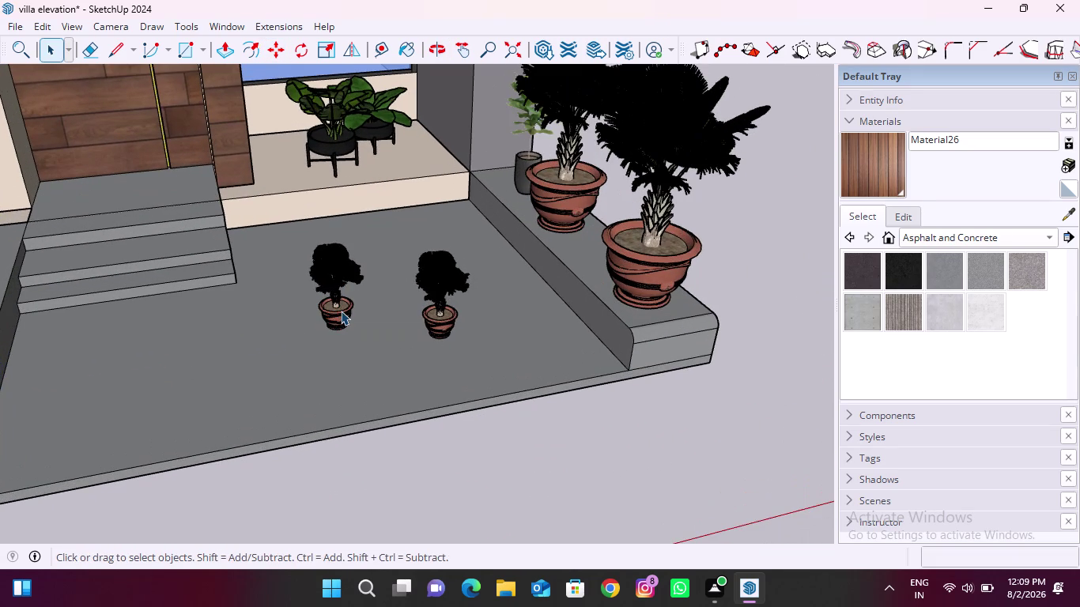
key(m)
scroll(up, 3)
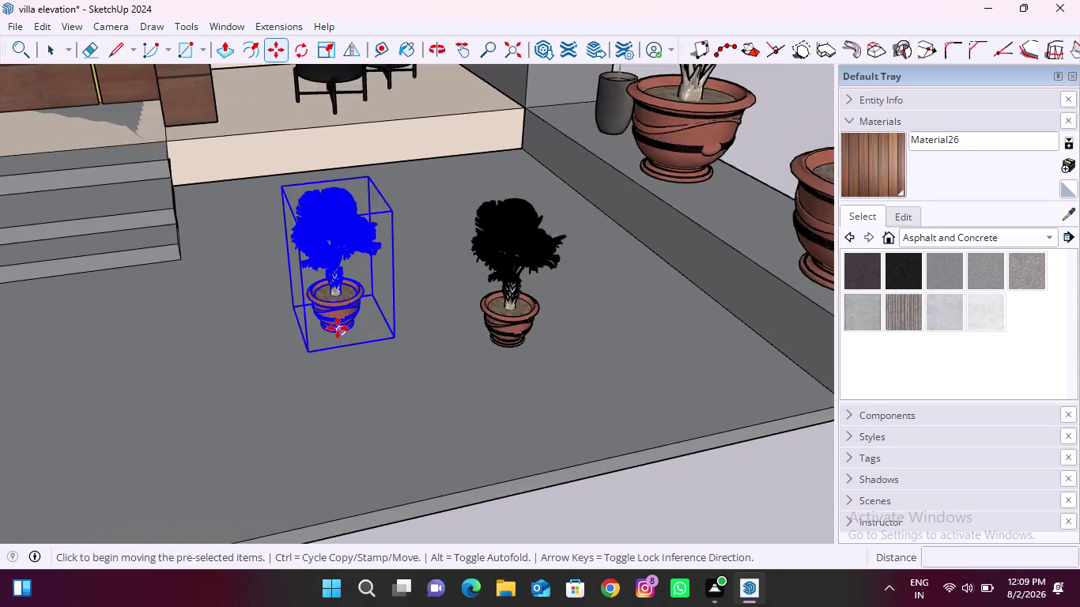
scroll(up, 3)
click(357, 342)
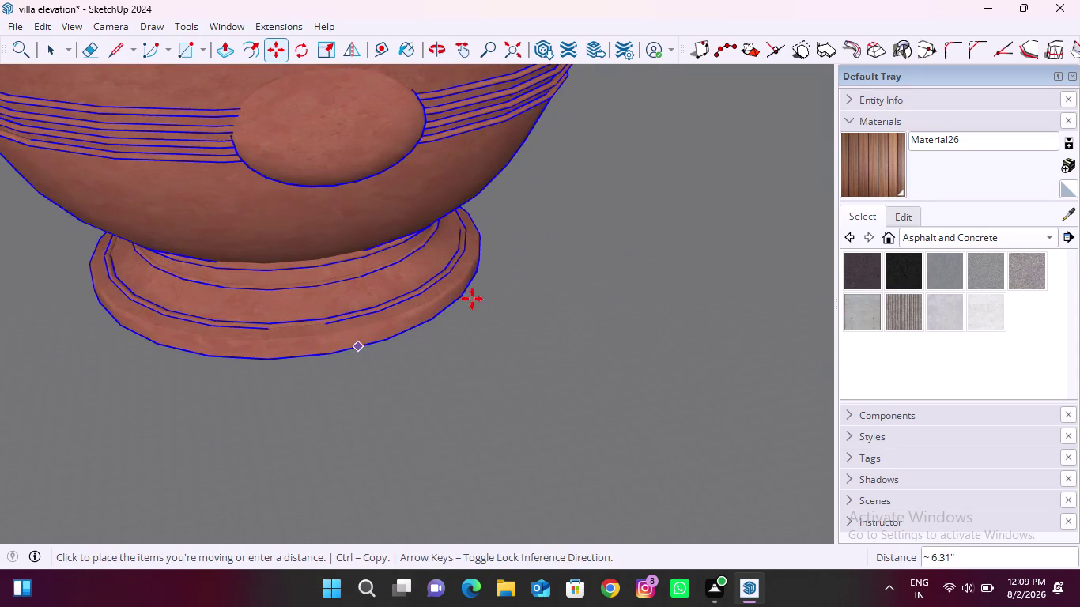
scroll(down, 3)
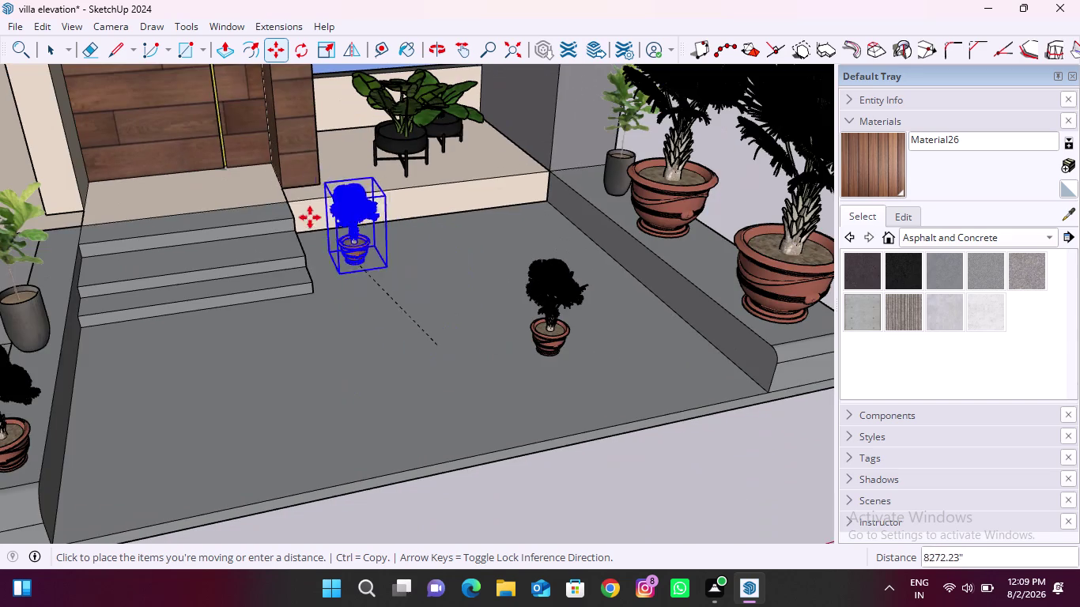
scroll(up, 3)
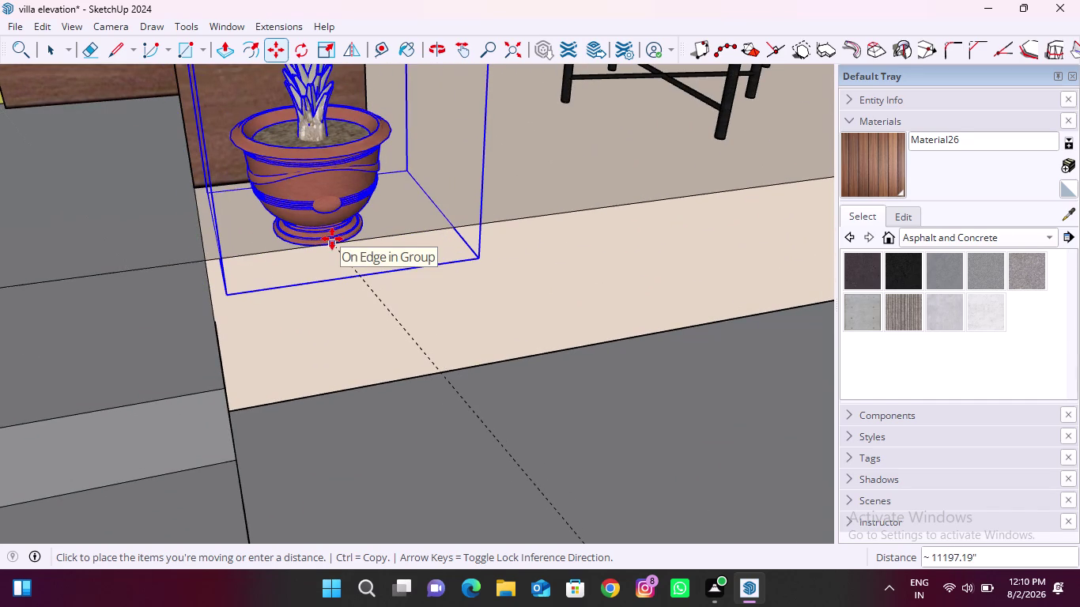
click(332, 239)
scroll(down, 3)
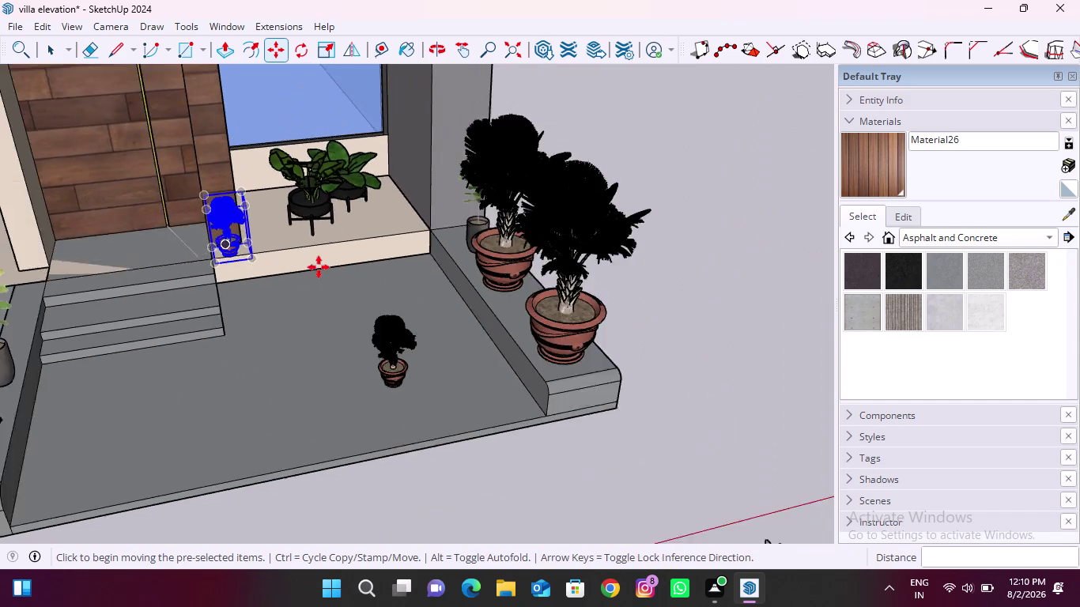
scroll(down, 3)
Move the last small potted plant onto the ledge corner and deselect it.
key(space)
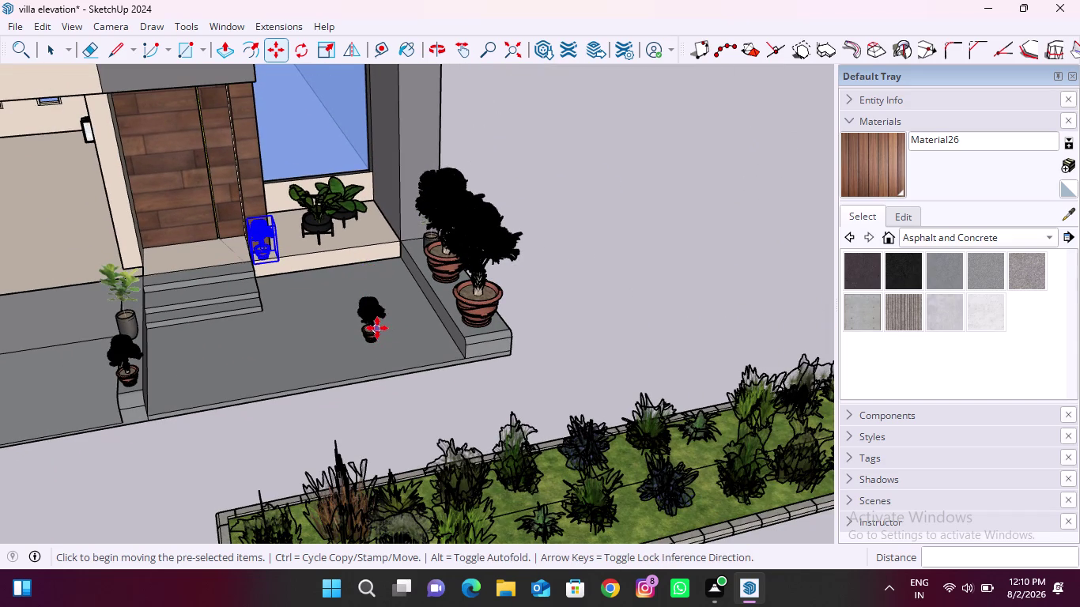
click(378, 327)
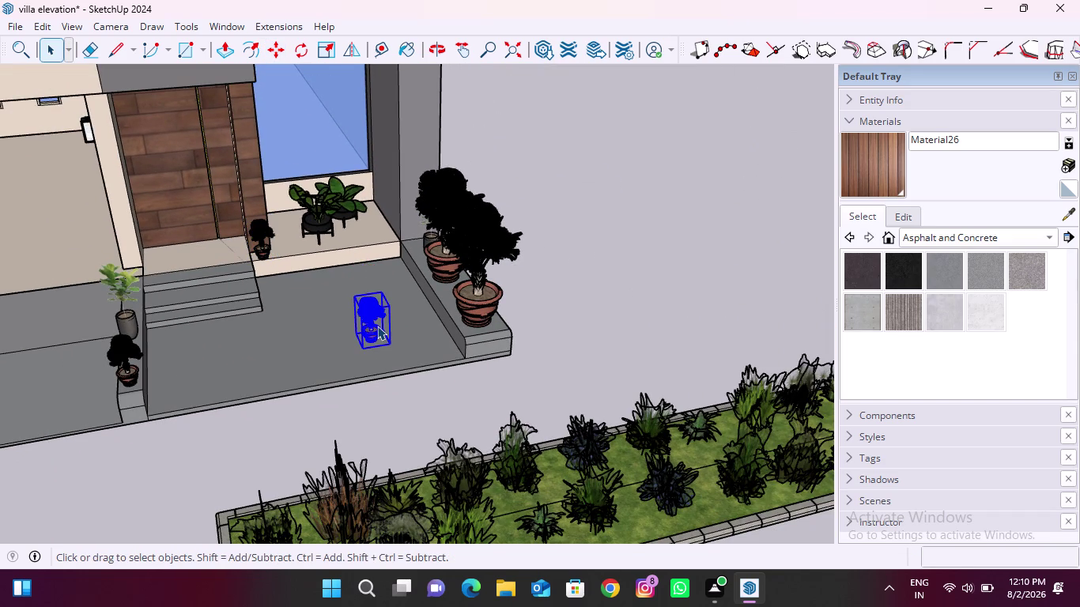
key(m)
scroll(up, 3)
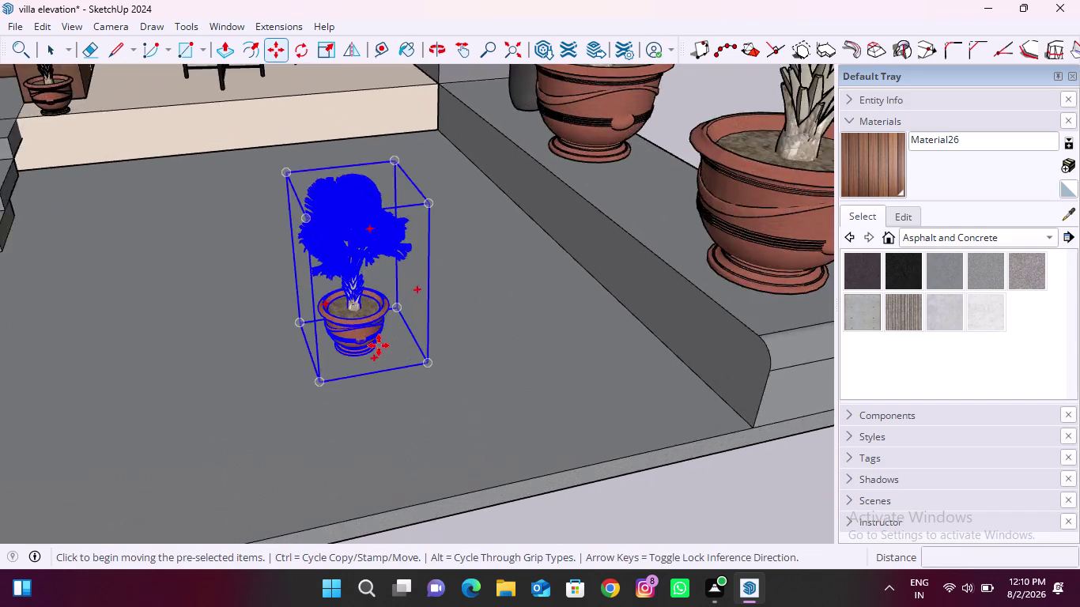
scroll(up, 3)
scroll(up, 3)
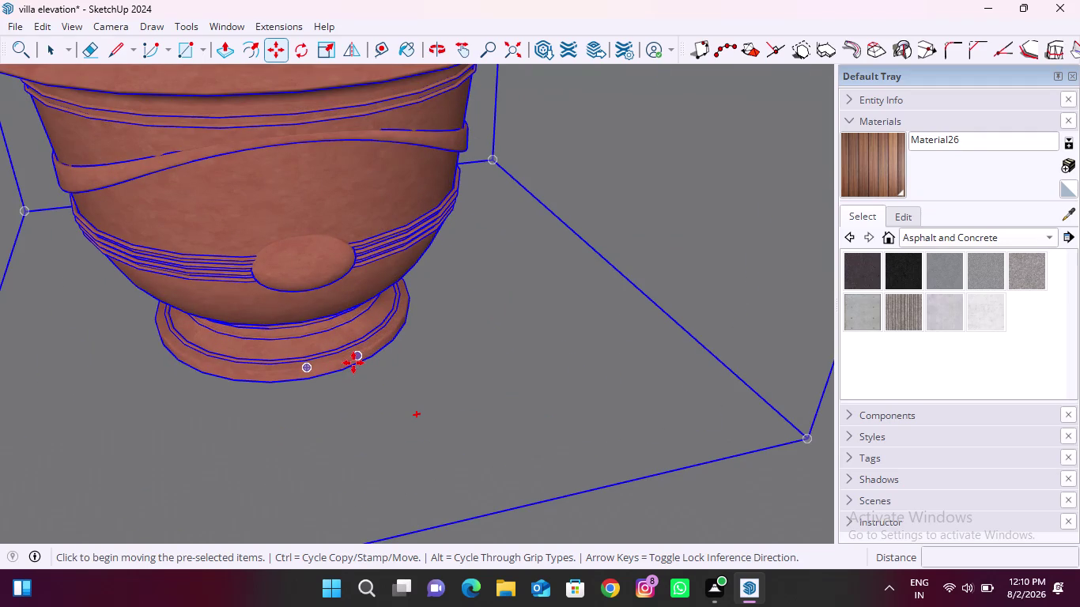
click(349, 369)
scroll(down, 3)
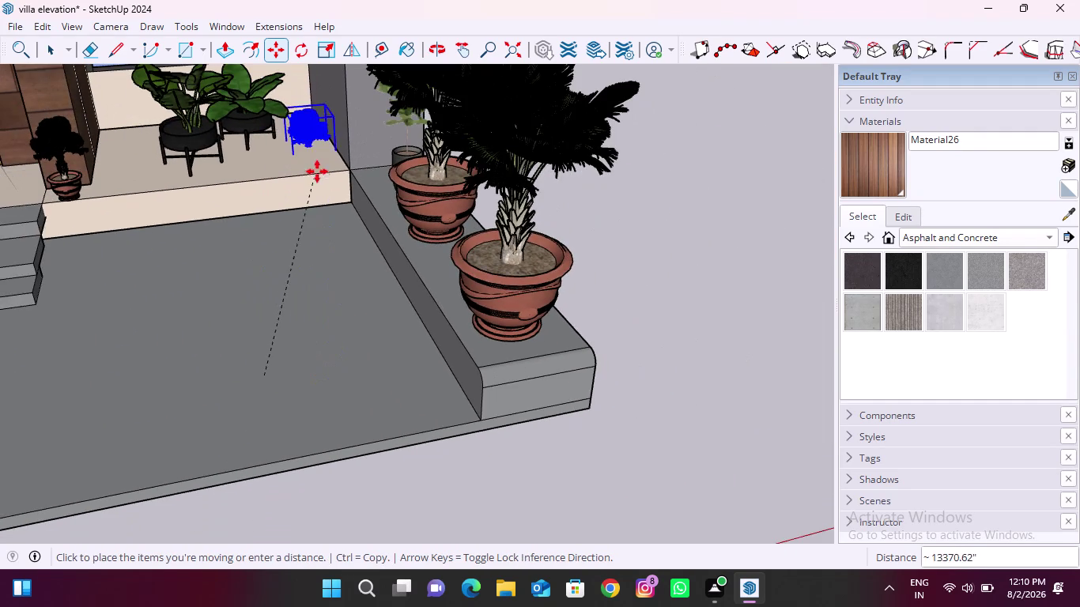
scroll(up, 3)
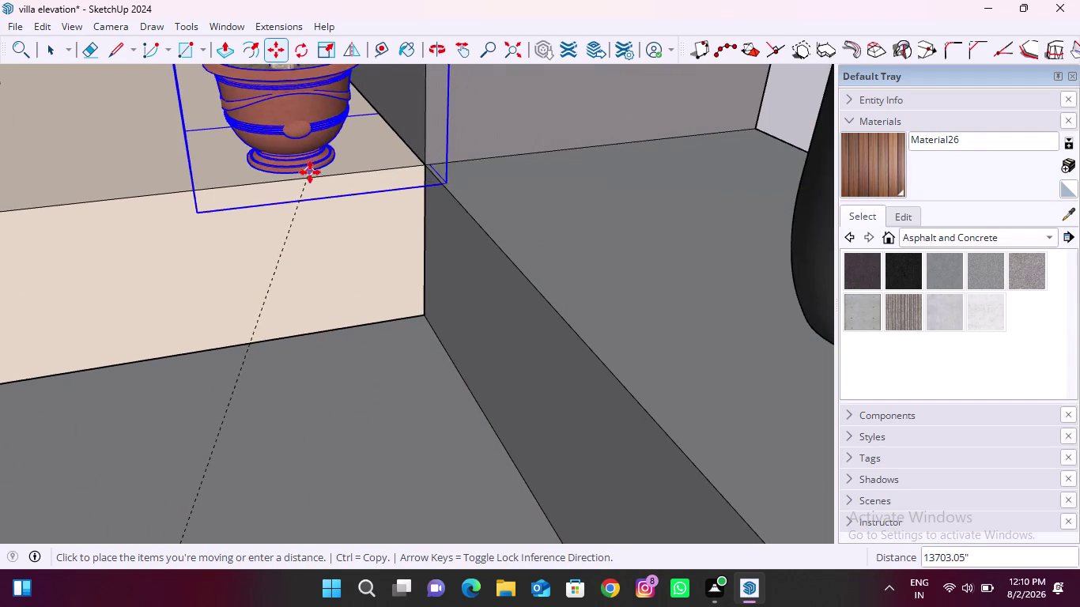
click(317, 177)
scroll(down, 3)
key(space)
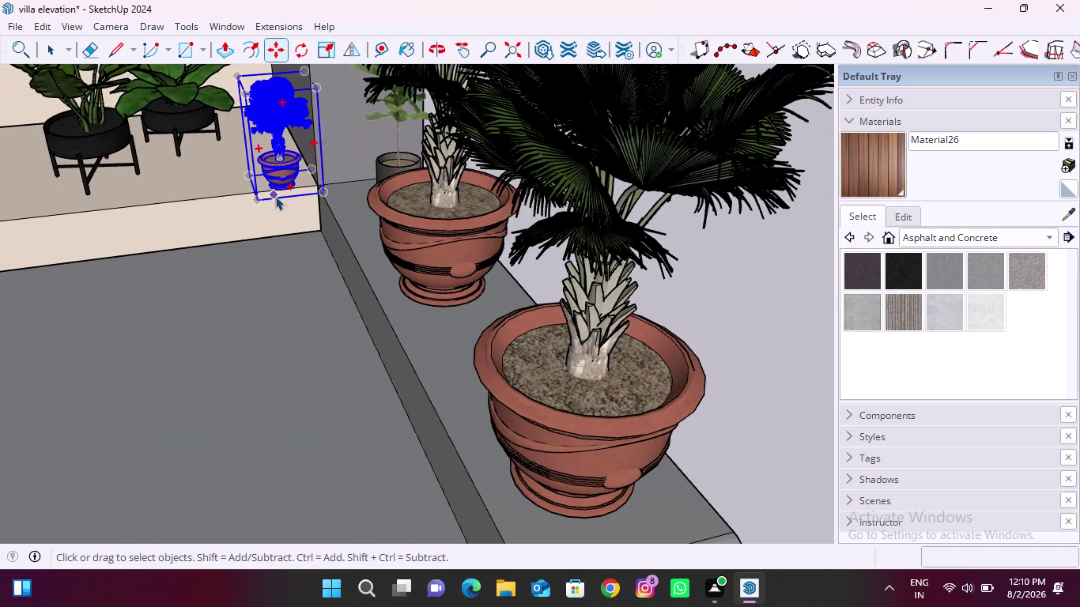
click(701, 265)
Orbit out to view the whole villa and background trees.
scroll(down, 3)
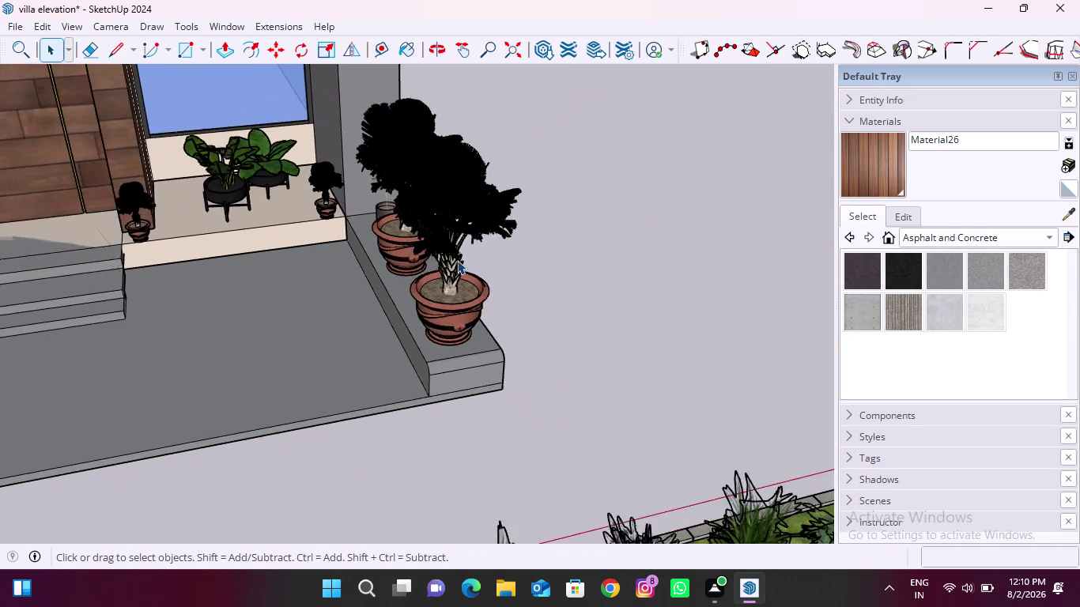
scroll(down, 3)
scroll(down, 3)
middle_drag(338, 309, 335, 303)
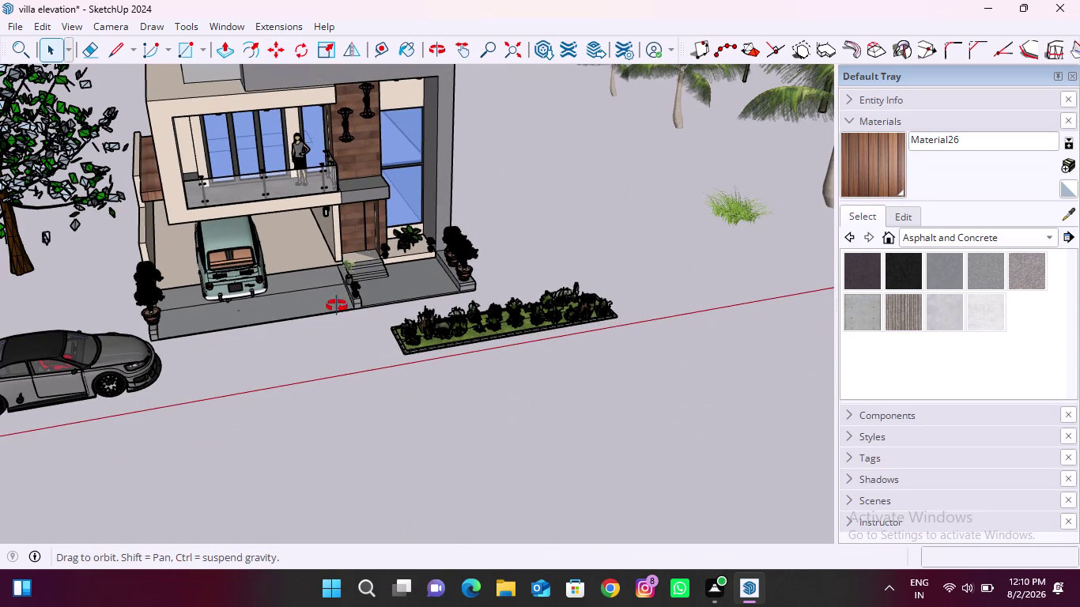
middle_drag(335, 304, 303, 283)
scroll(down, 3)
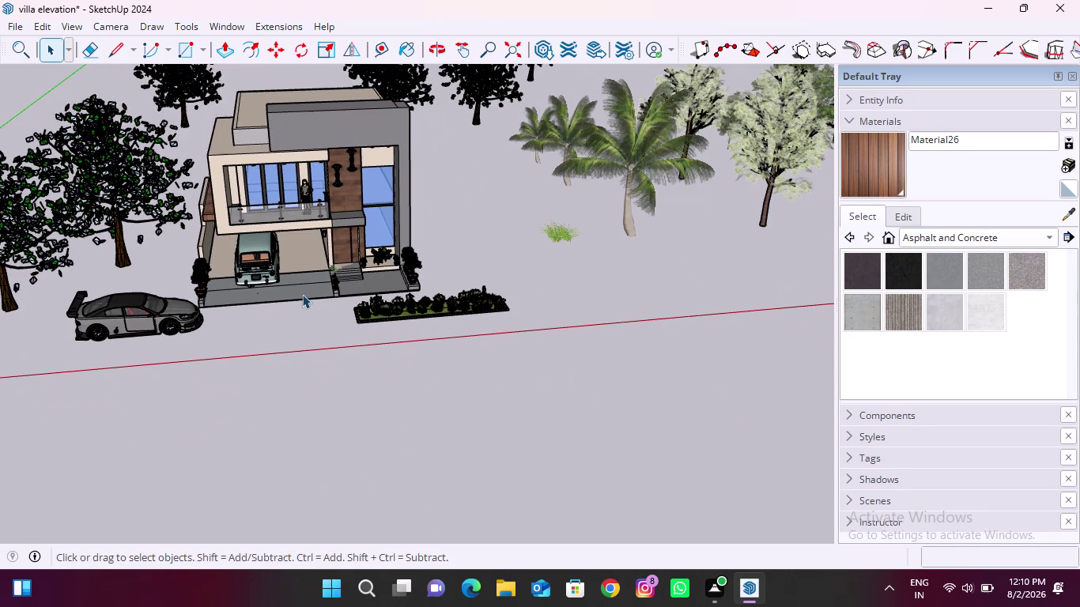
middle_drag(309, 295, 283, 245)
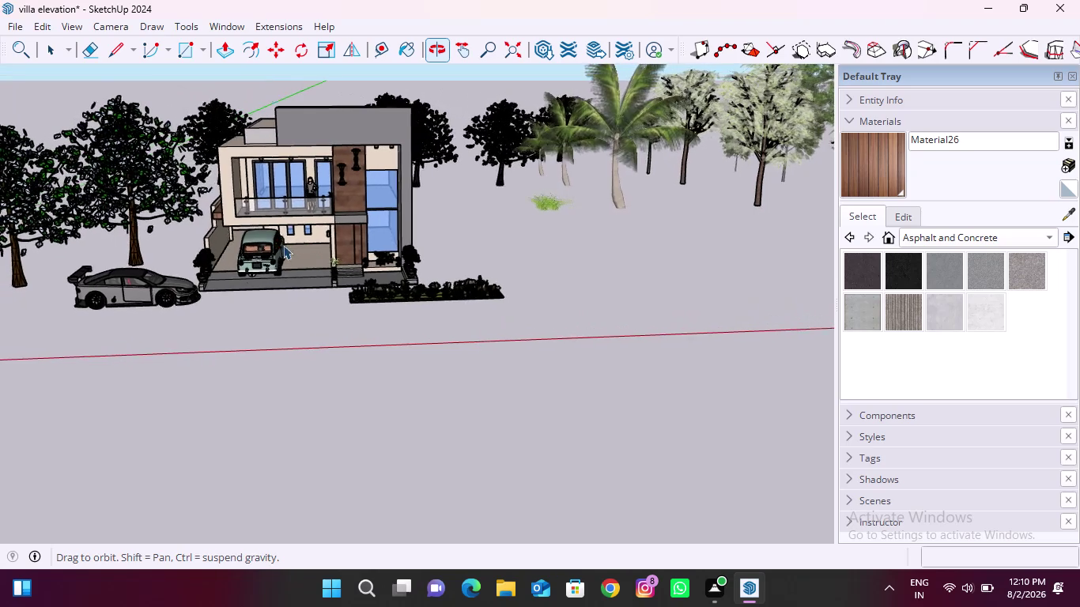
scroll(down, 3)
Select the background tree group, cancel a premature move, then reselect and open the group.
click(605, 178)
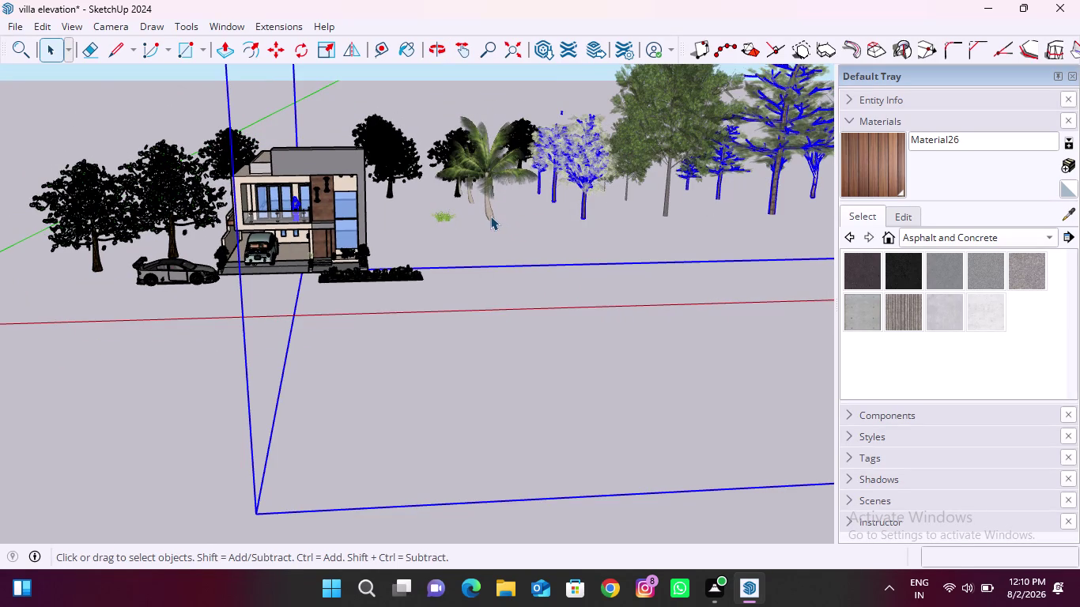
key(m)
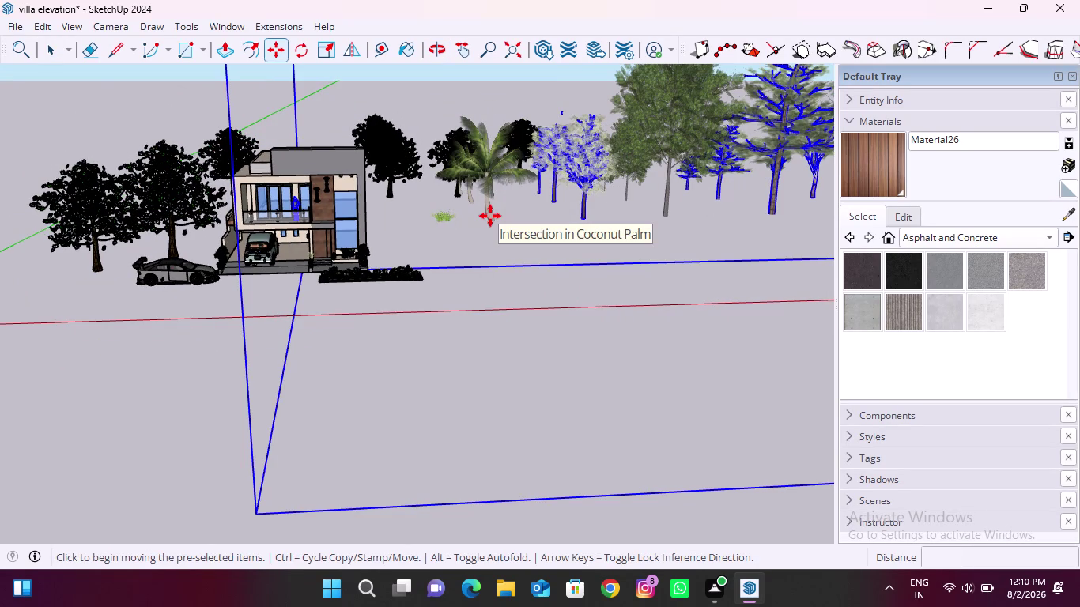
key(Escape)
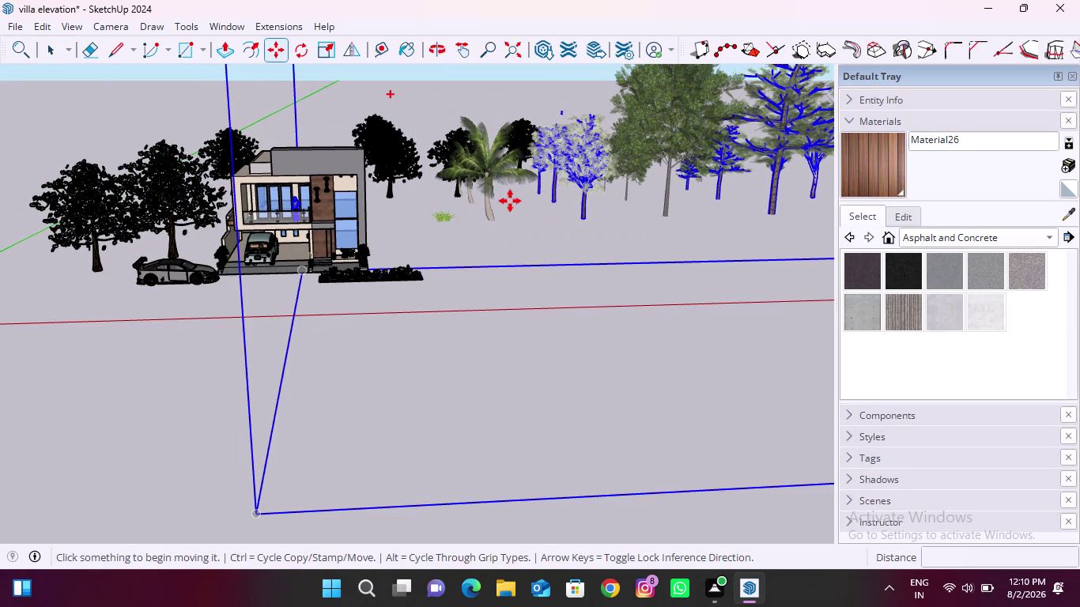
key(Escape)
key(space)
click(506, 199)
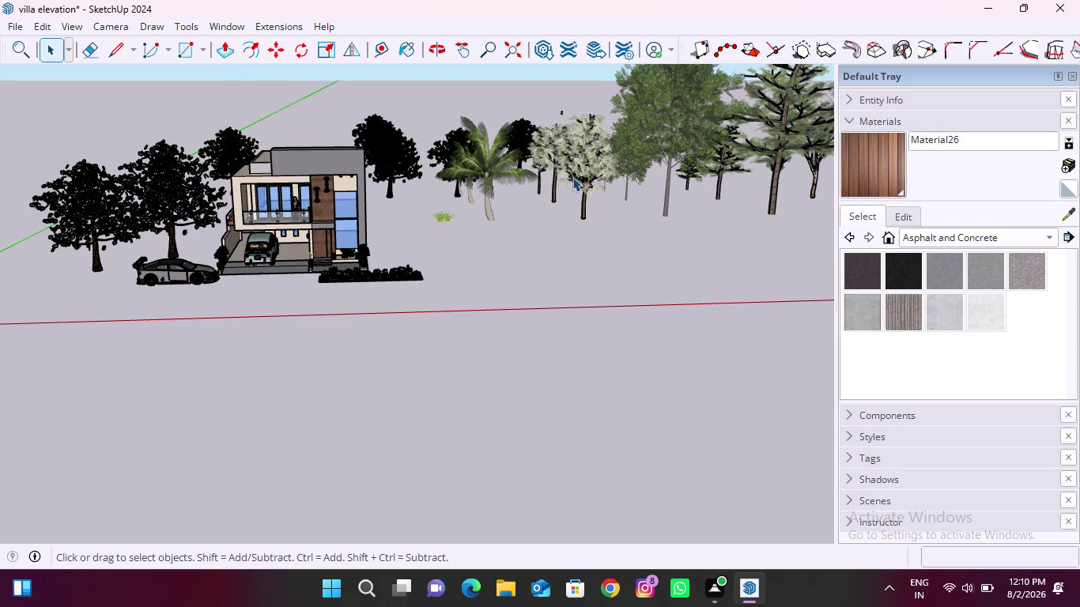
click(573, 178)
double_click(579, 172)
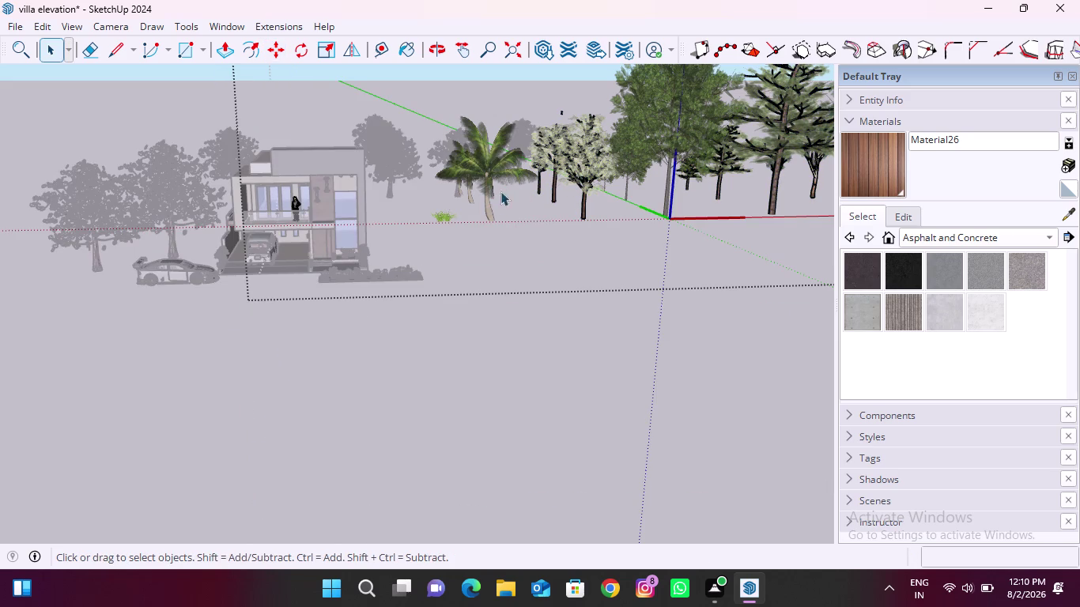
Carry the tall leafy trees across the ground, drop them beside the villa, and deselect.
key(m)
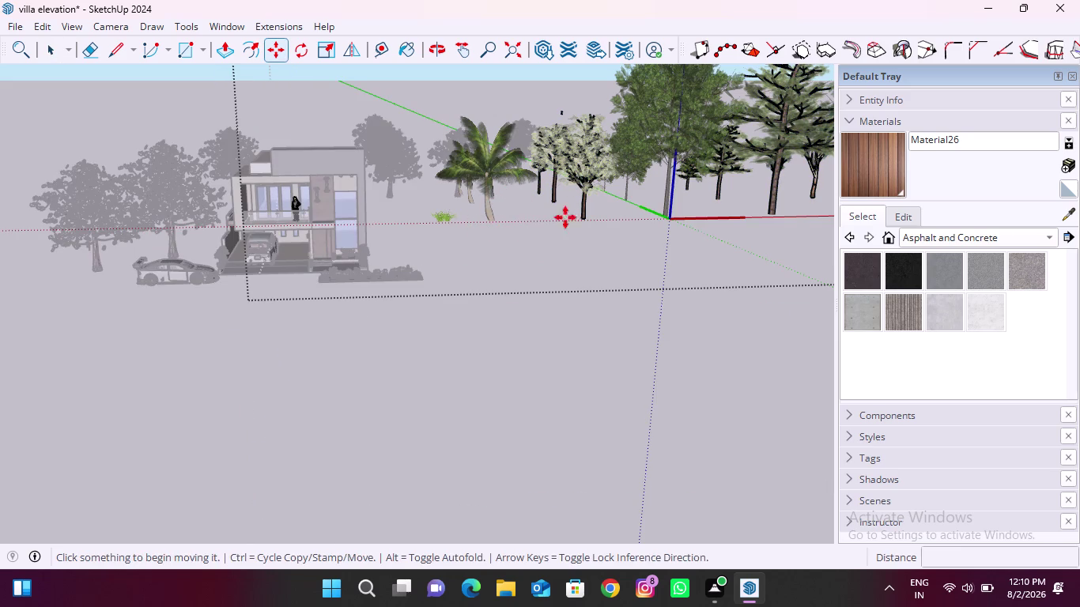
click(669, 214)
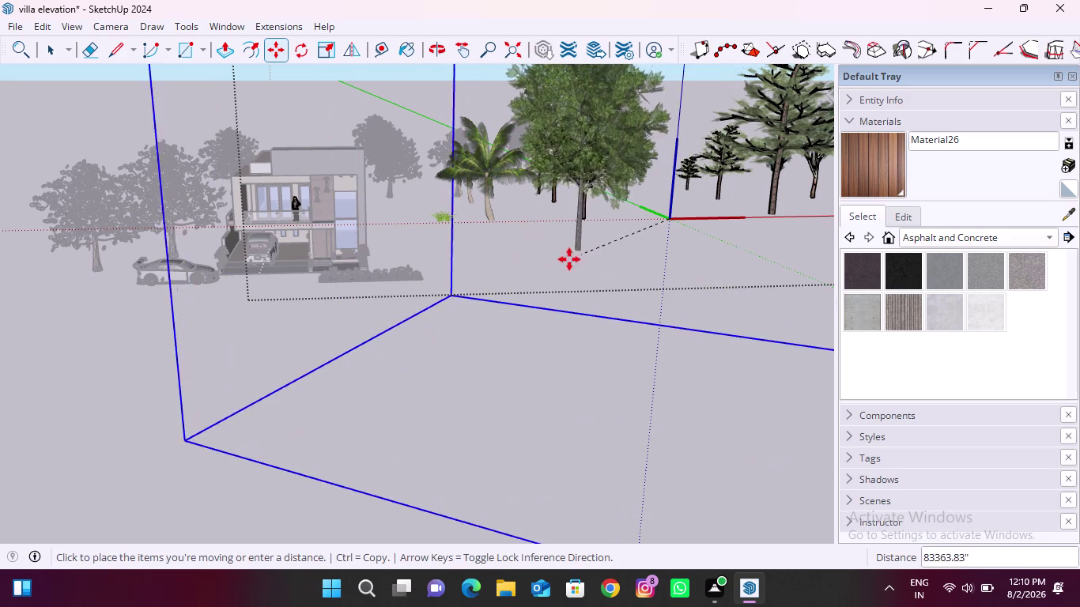
scroll(up, 3)
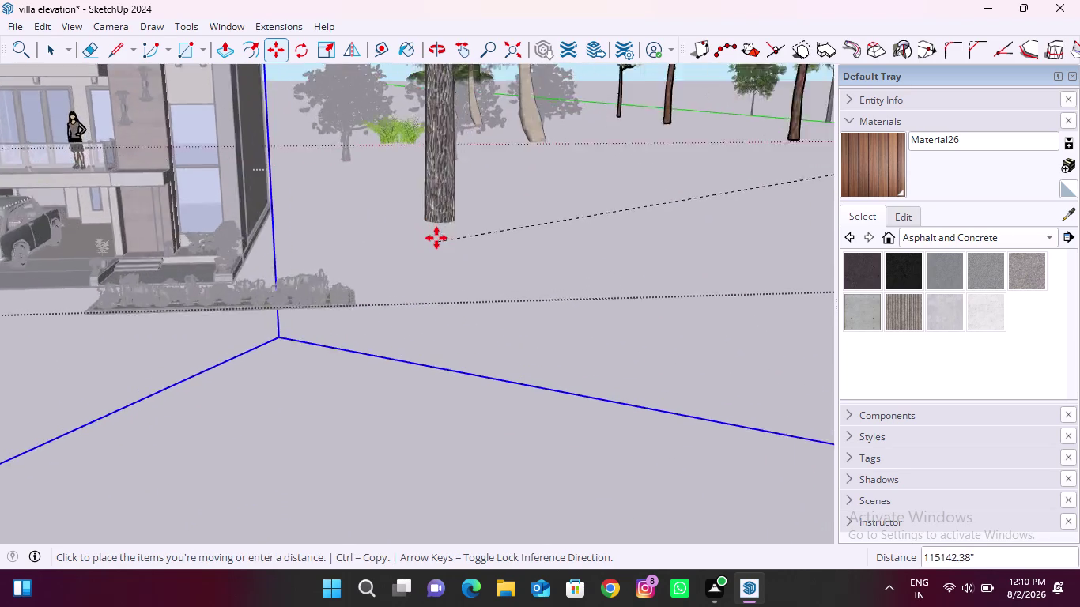
scroll(up, 3)
scroll(down, 3)
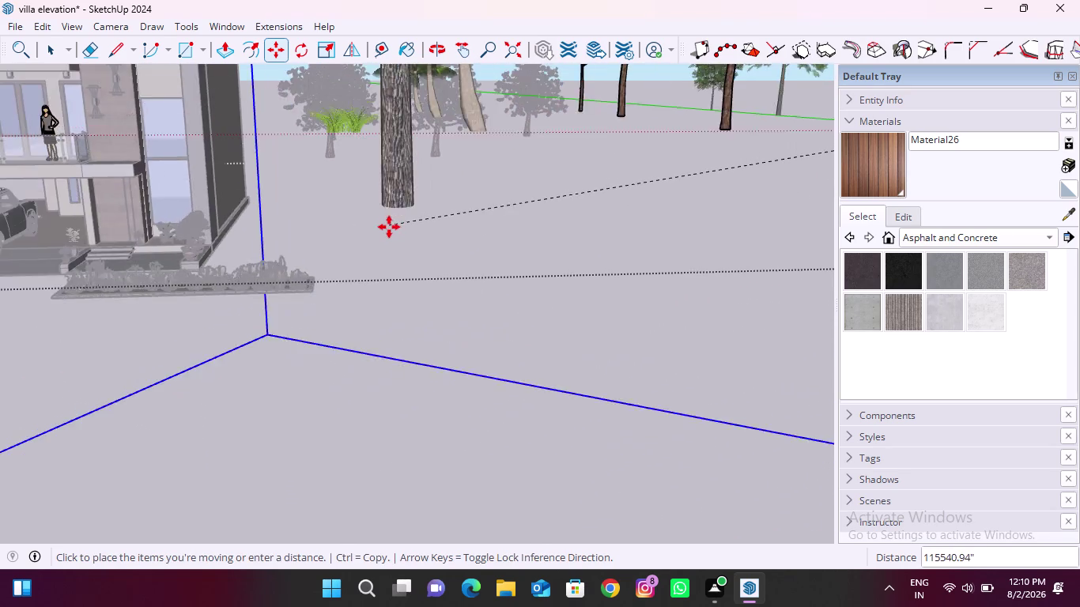
scroll(down, 3)
scroll(down, 3)
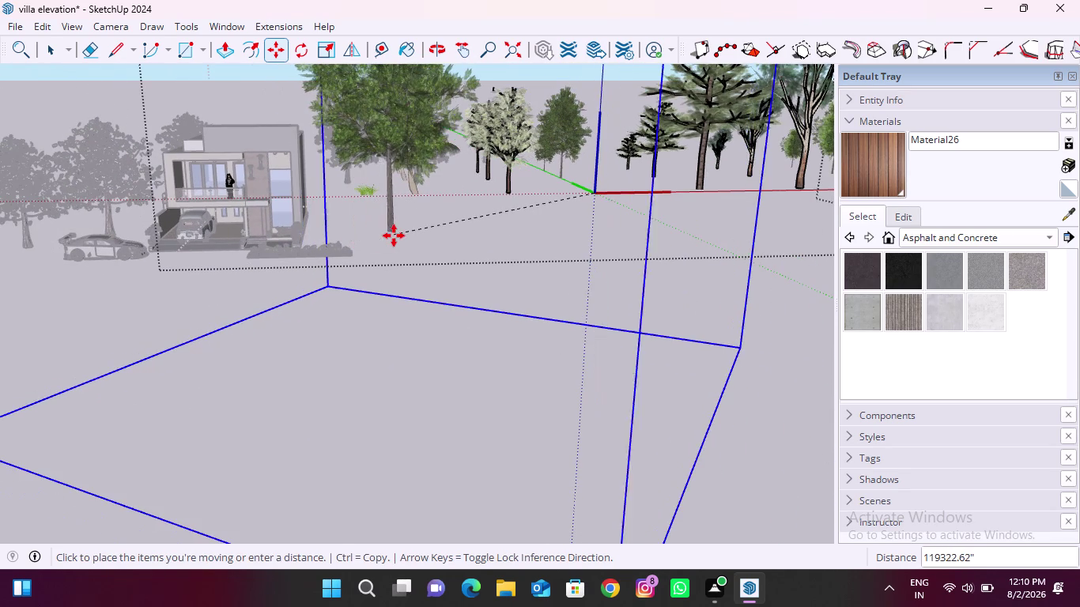
click(394, 236)
scroll(down, 3)
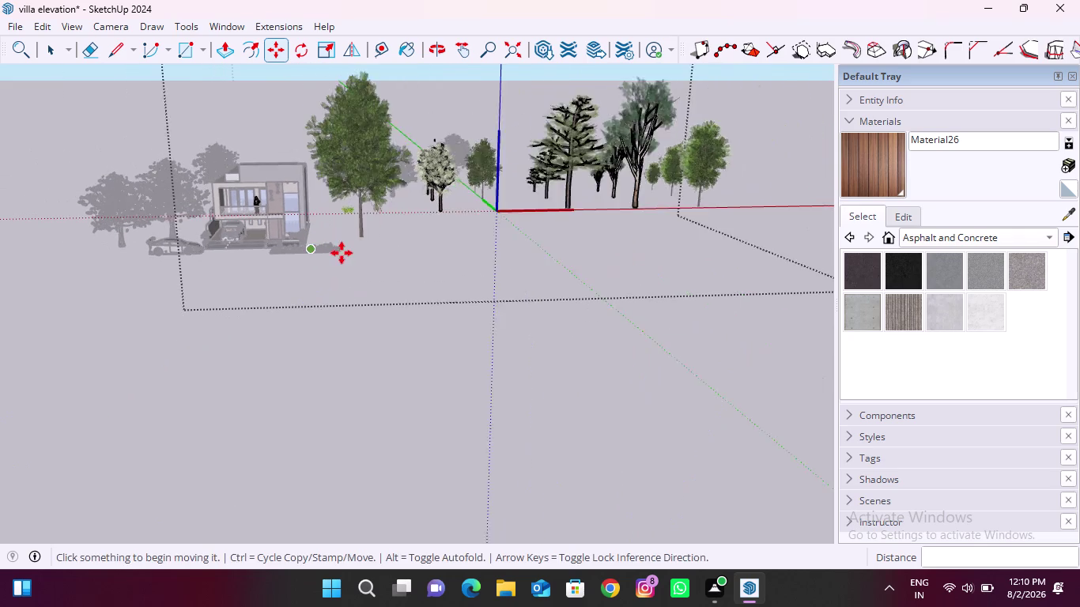
key(Escape)
key(Escape)
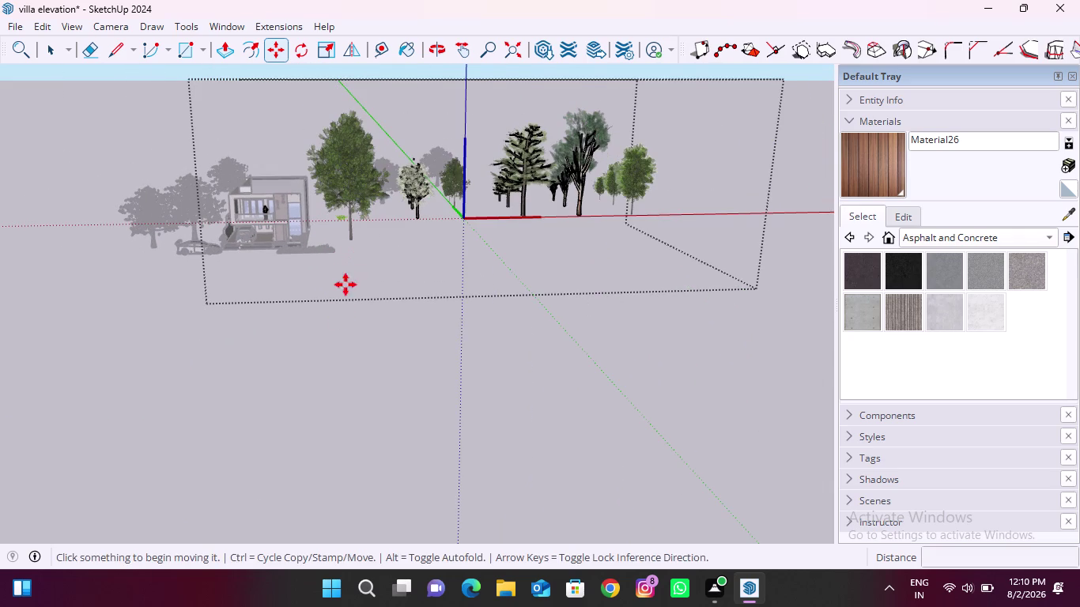
key(space)
click(340, 339)
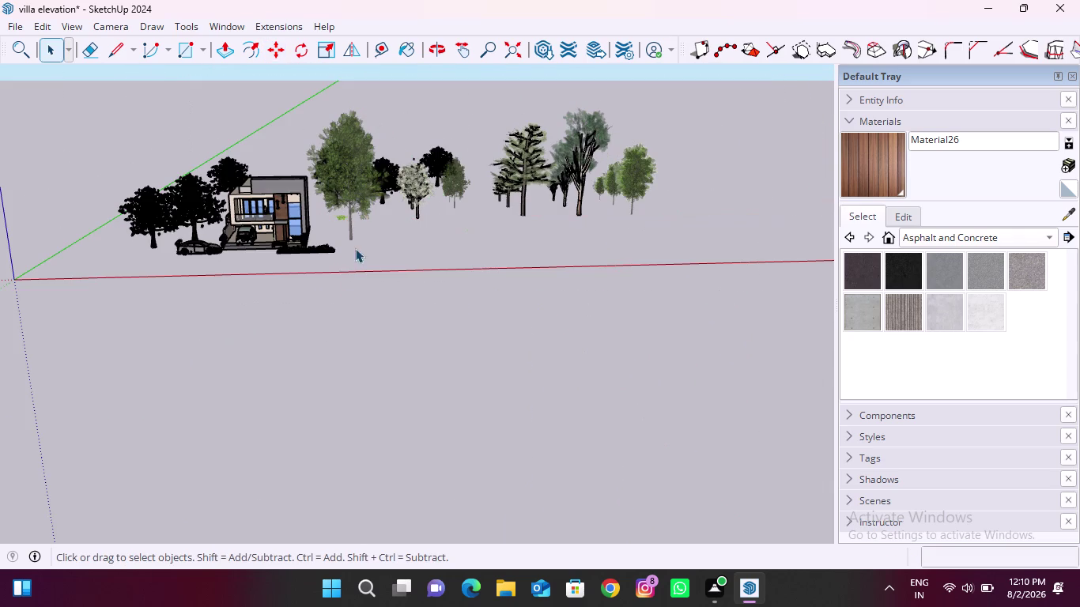
scroll(up, 3)
middle_drag(326, 270, 412, 192)
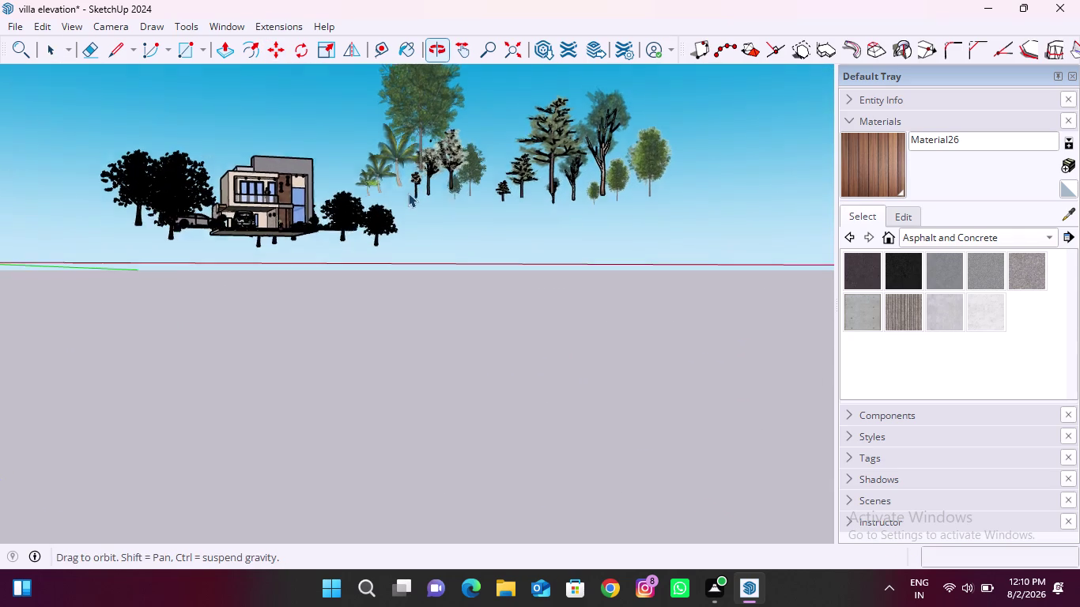
middle_drag(374, 204, 450, 193)
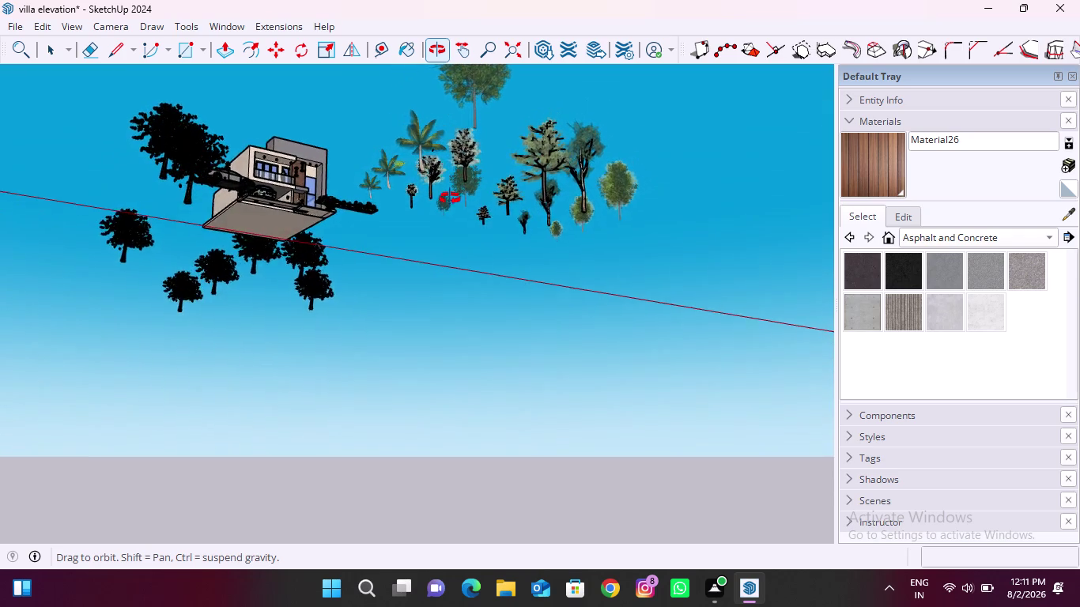
middle_drag(450, 193, 407, 338)
scroll(up, 3)
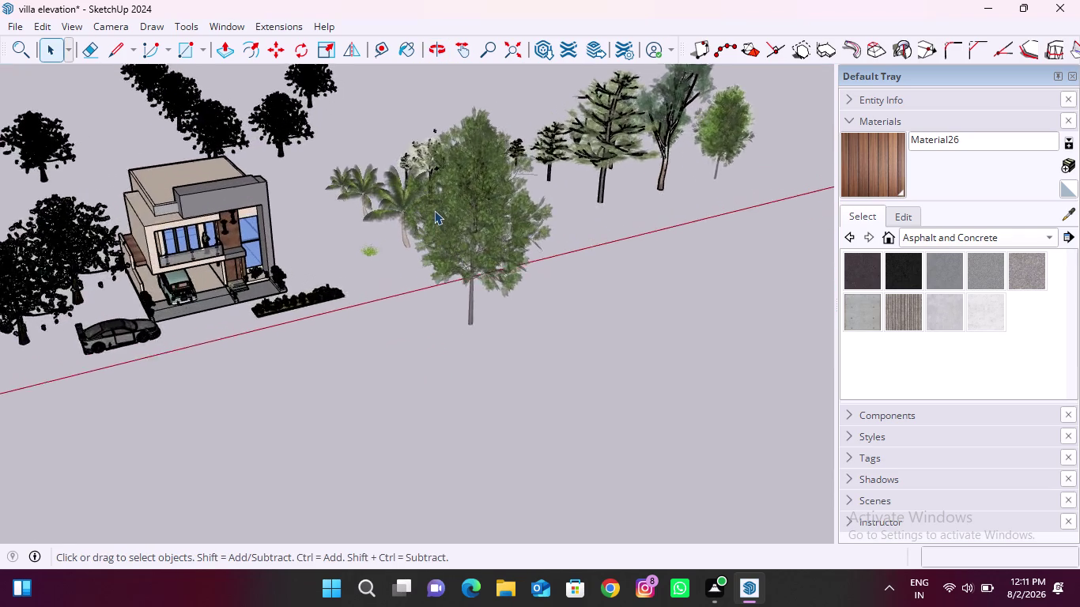
scroll(up, 3)
scroll(down, 3)
middle_drag(492, 277, 481, 271)
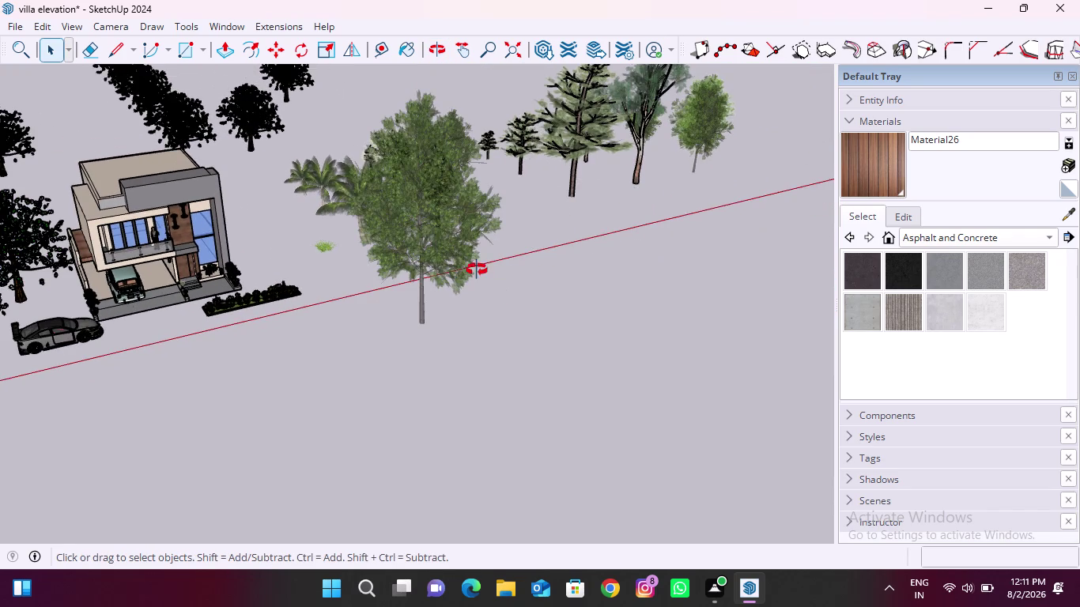
middle_drag(481, 271, 439, 264)
Move the distant tree group in beside the villa, orbiting to check placement, then zoom out.
click(482, 156)
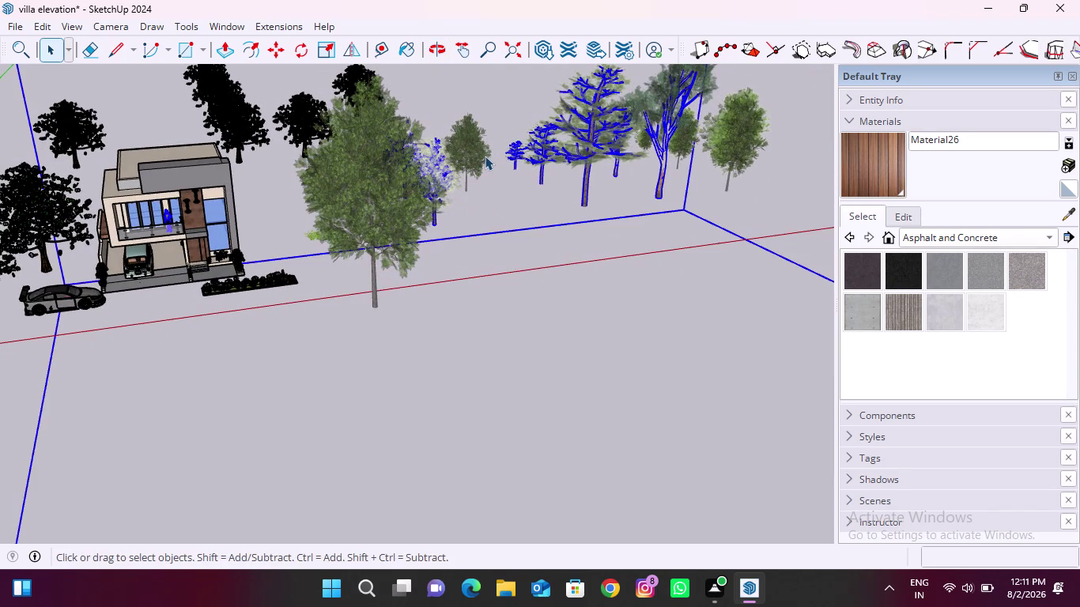
key(m)
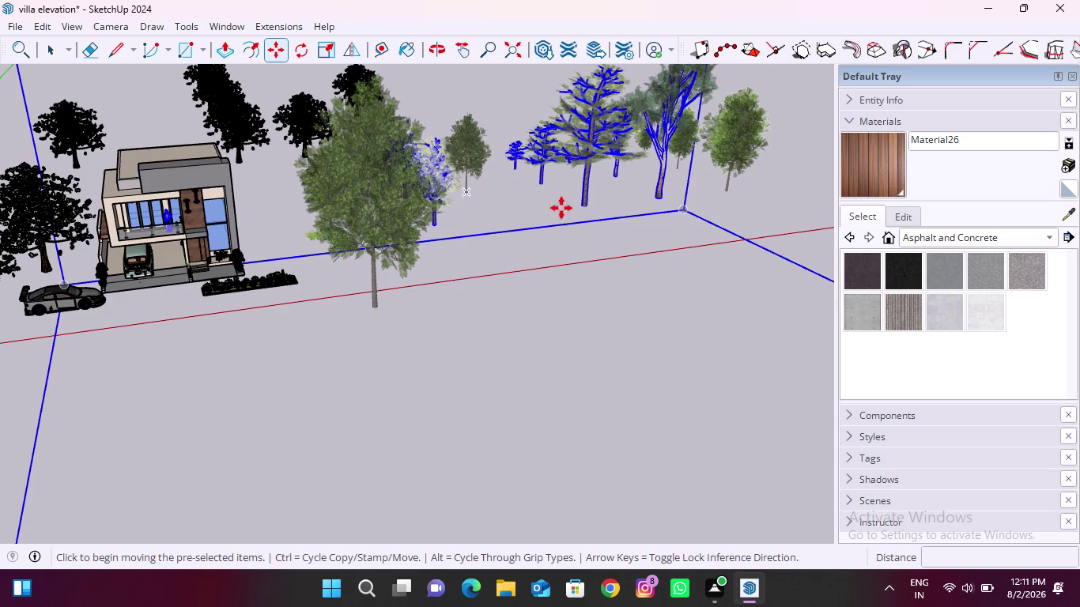
click(680, 209)
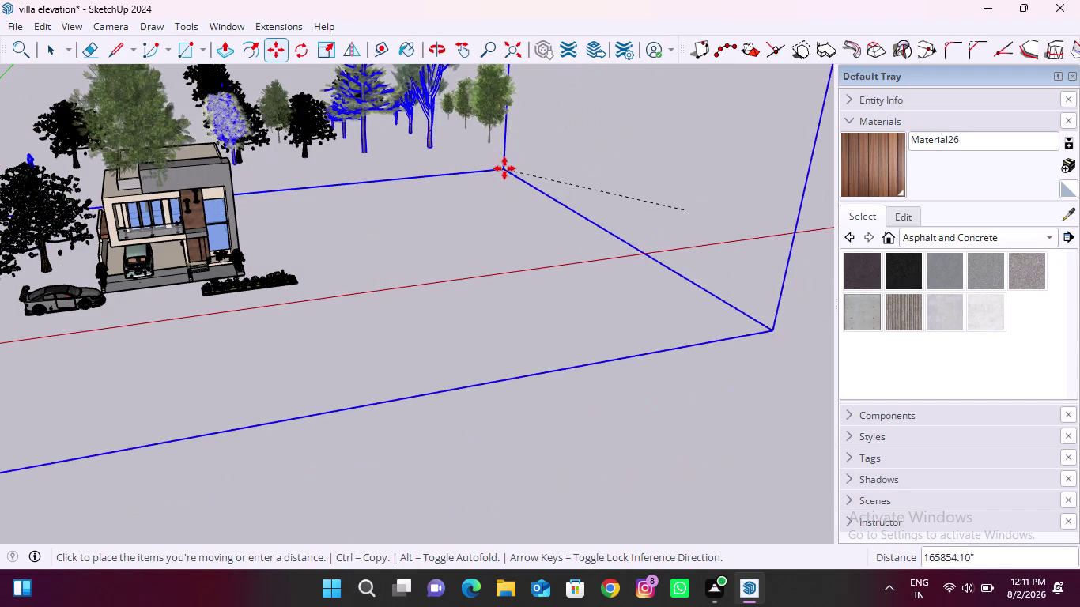
scroll(up, 3)
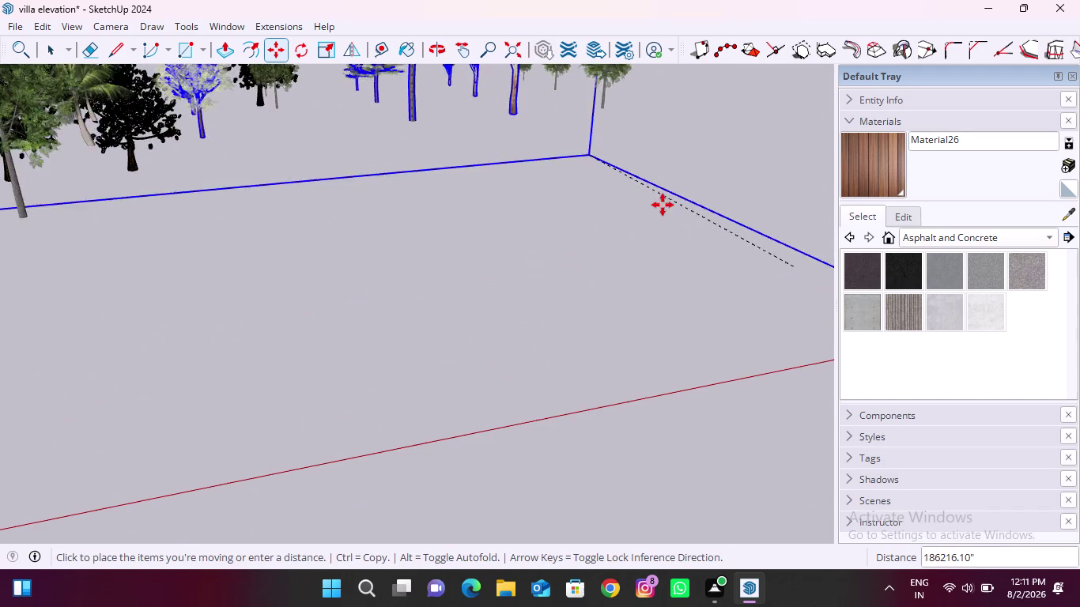
scroll(down, 3)
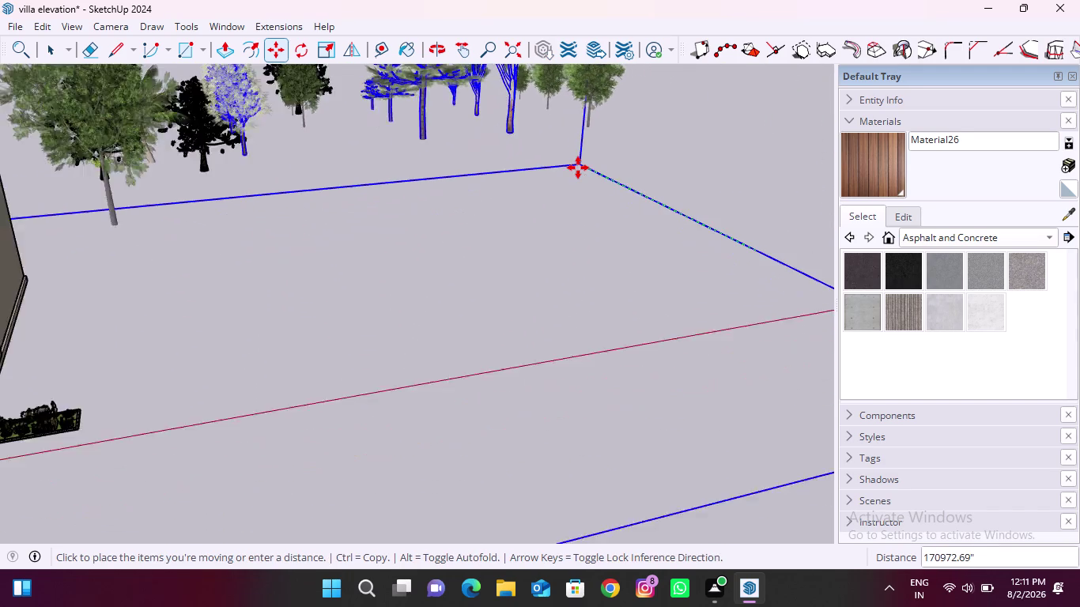
key(Up)
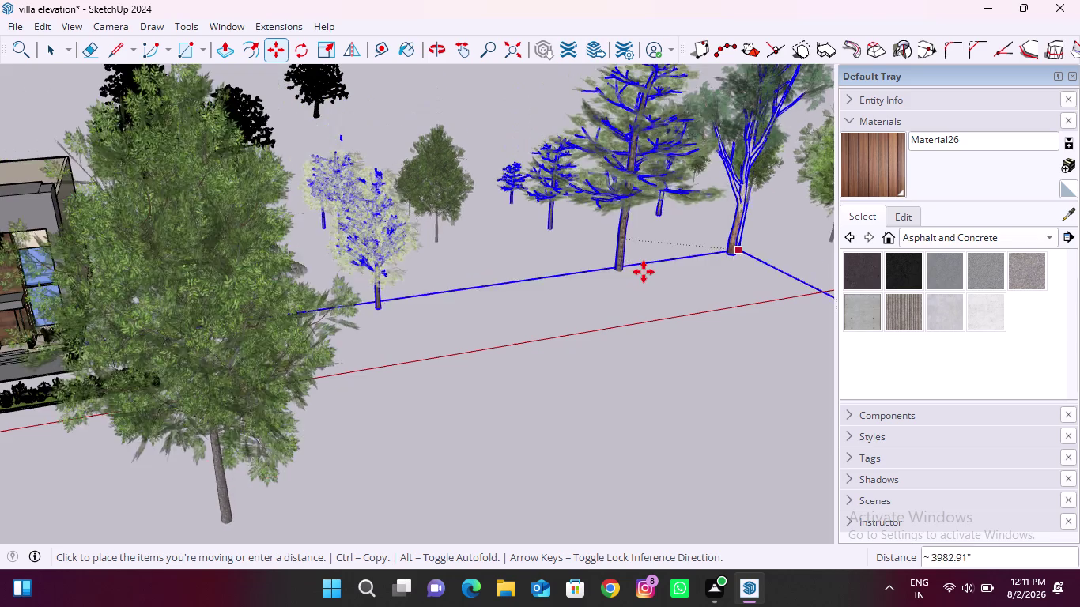
middle_drag(646, 287, 569, 110)
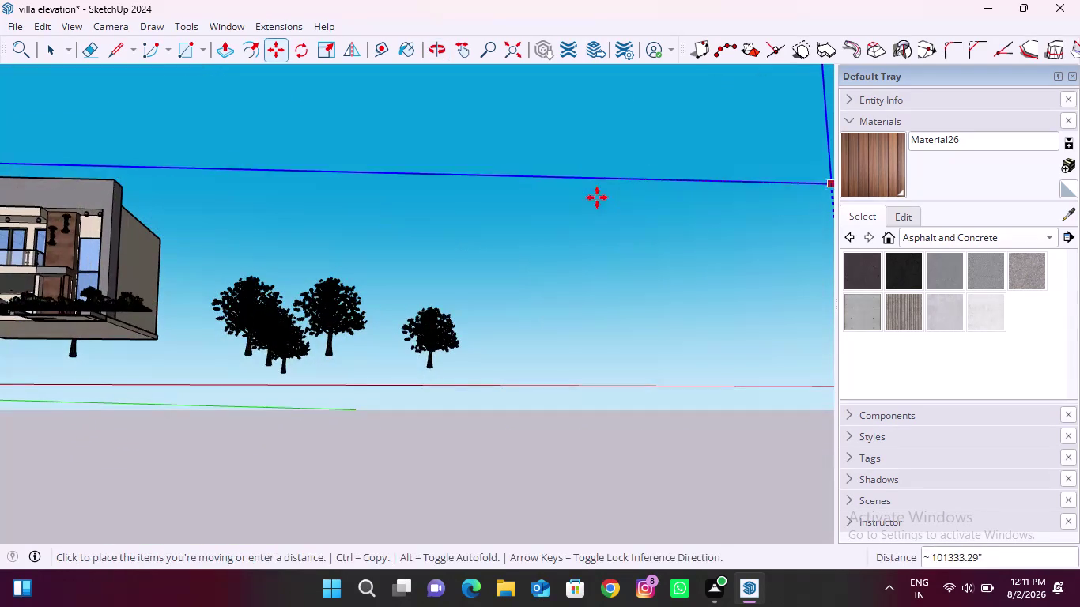
middle_drag(542, 219, 605, 288)
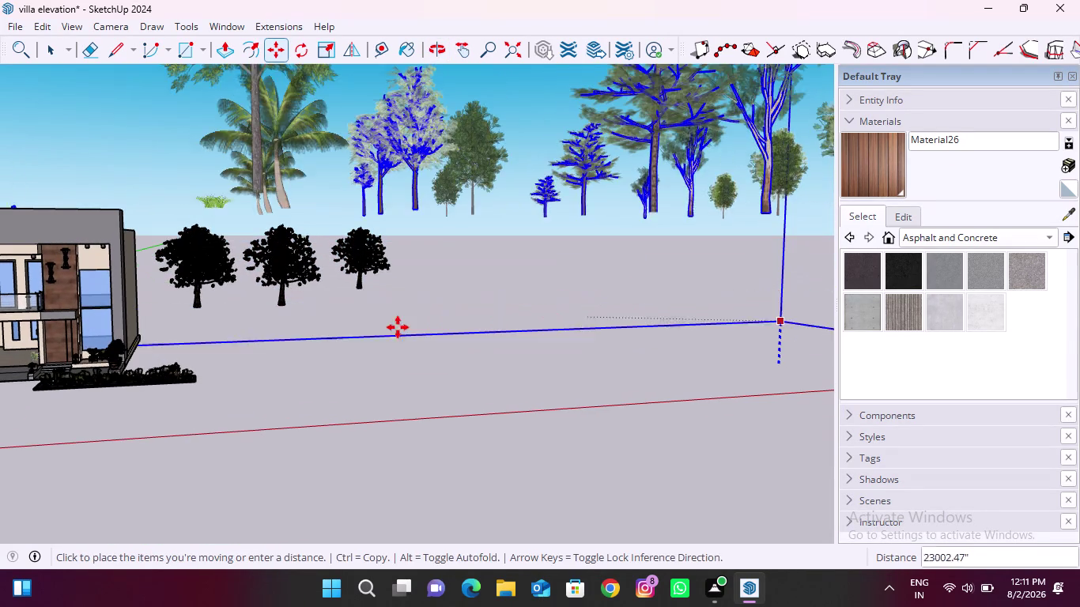
click(283, 308)
scroll(down, 3)
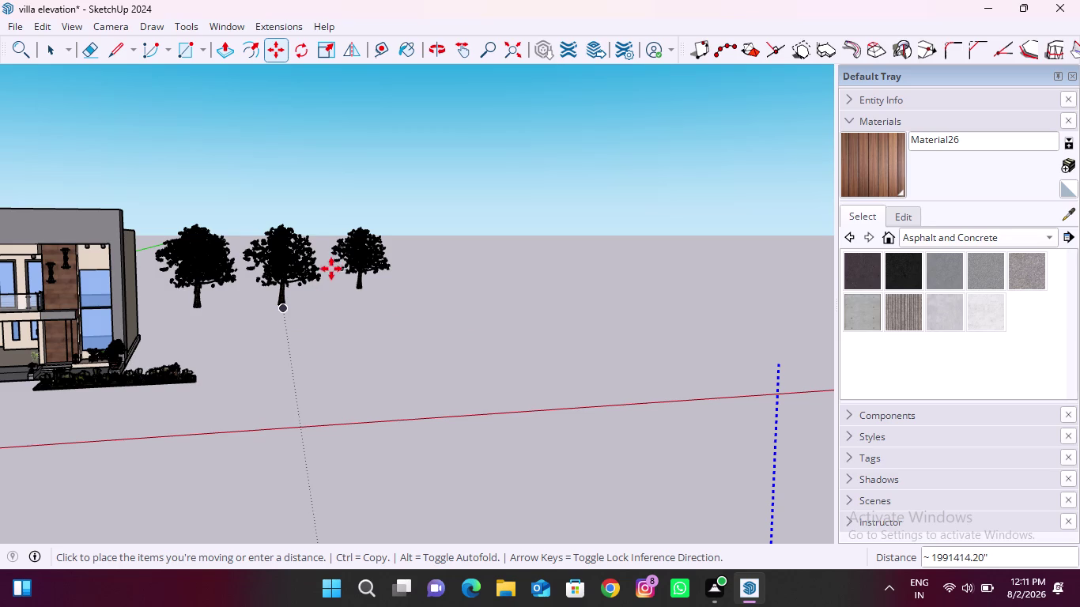
scroll(down, 3)
scroll(down, 3)
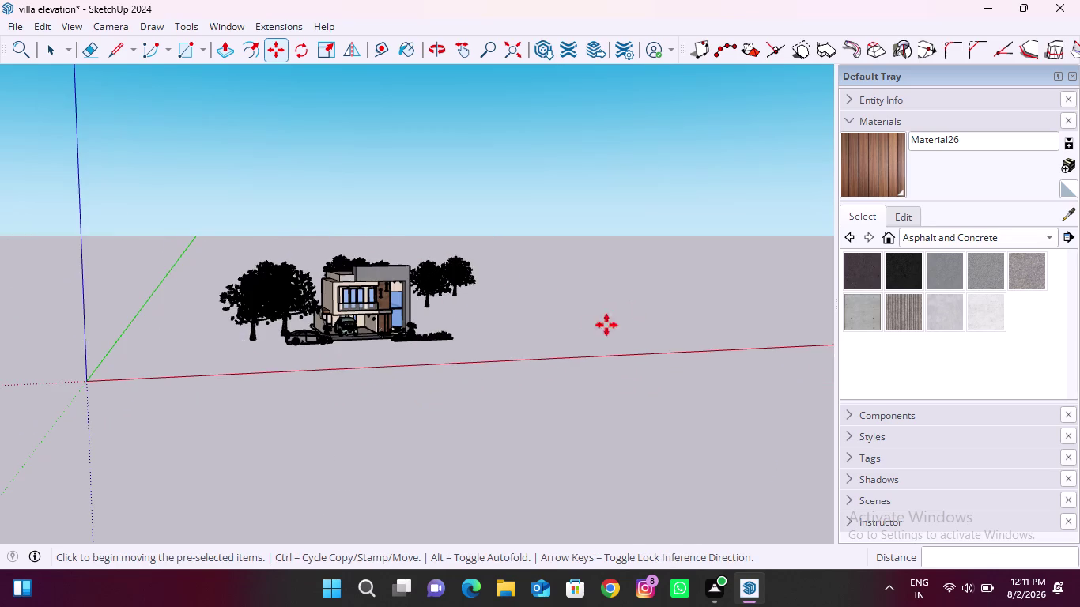
scroll(down, 3)
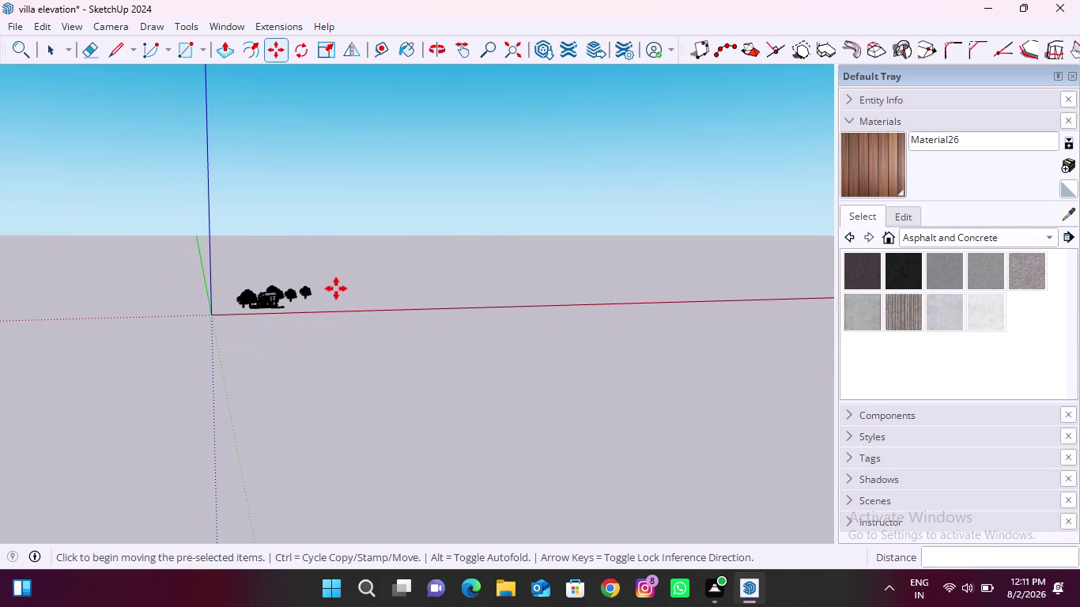
middle_drag(342, 288, 292, 397)
key(ctrl+z)
scroll(up, 3)
key(space)
key(Escape)
scroll(up, 3)
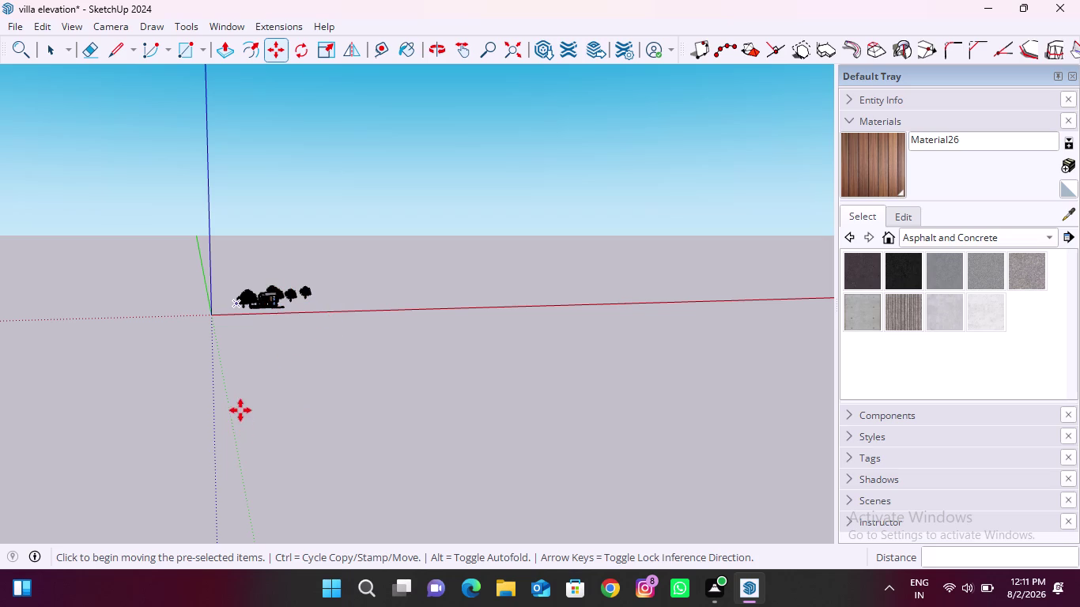
scroll(up, 3)
scroll(up, 3)
key(space)
key(space)
scroll(up, 3)
key(Escape)
scroll(up, 3)
right_click(414, 285)
right_click(422, 249)
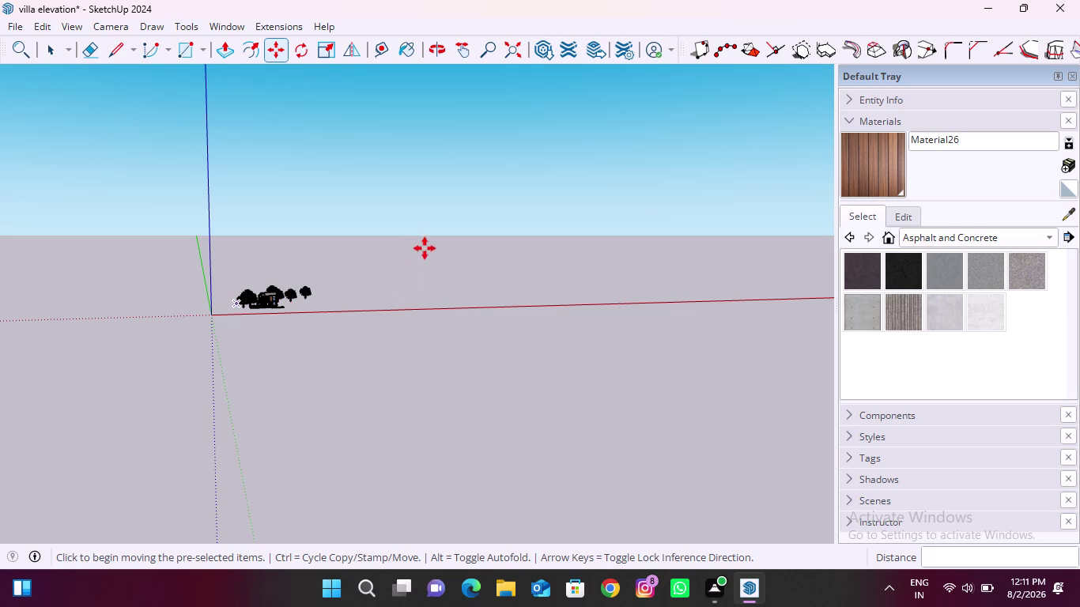
right_click(425, 248)
key(Escape)
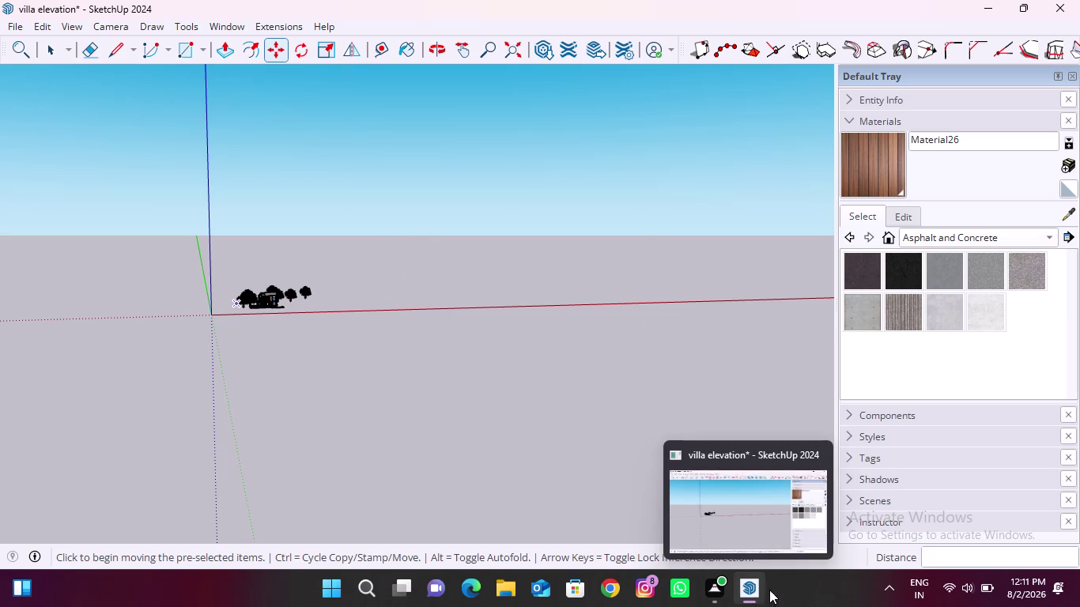
click(794, 587)
click(796, 584)
click(748, 584)
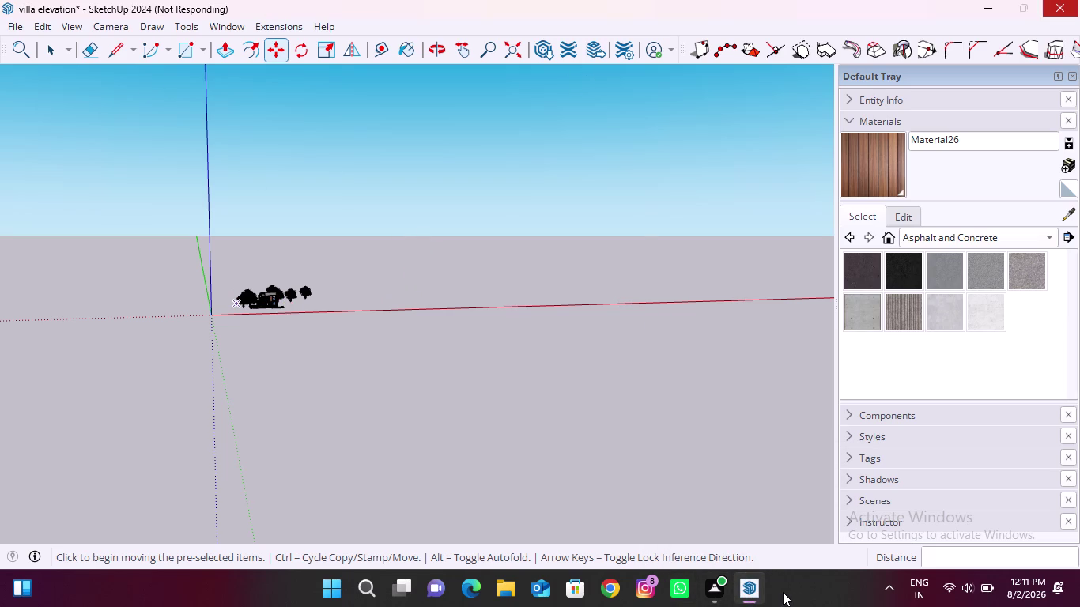
click(794, 592)
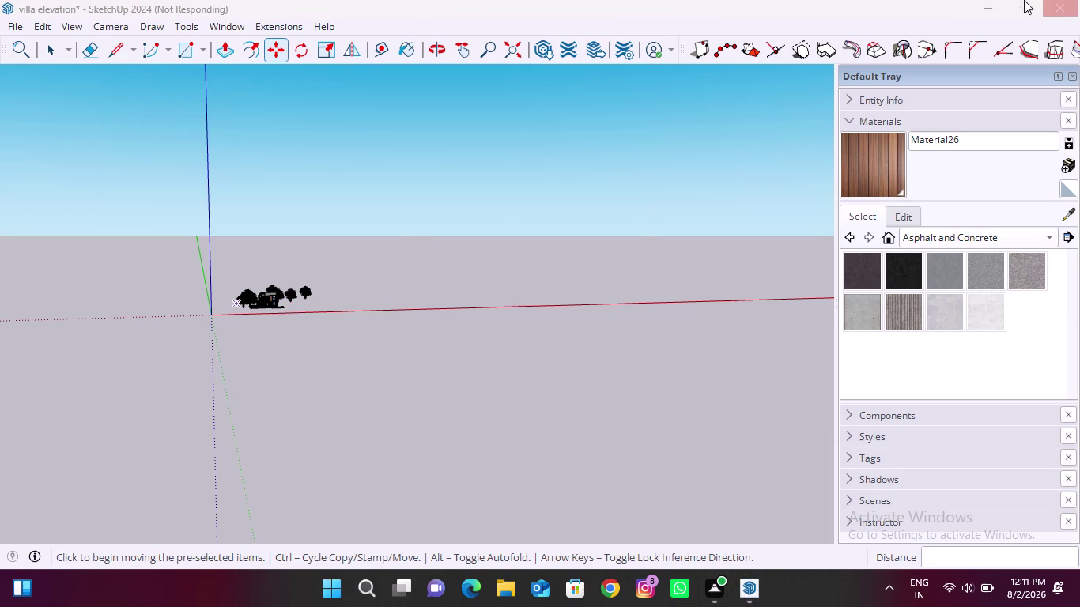